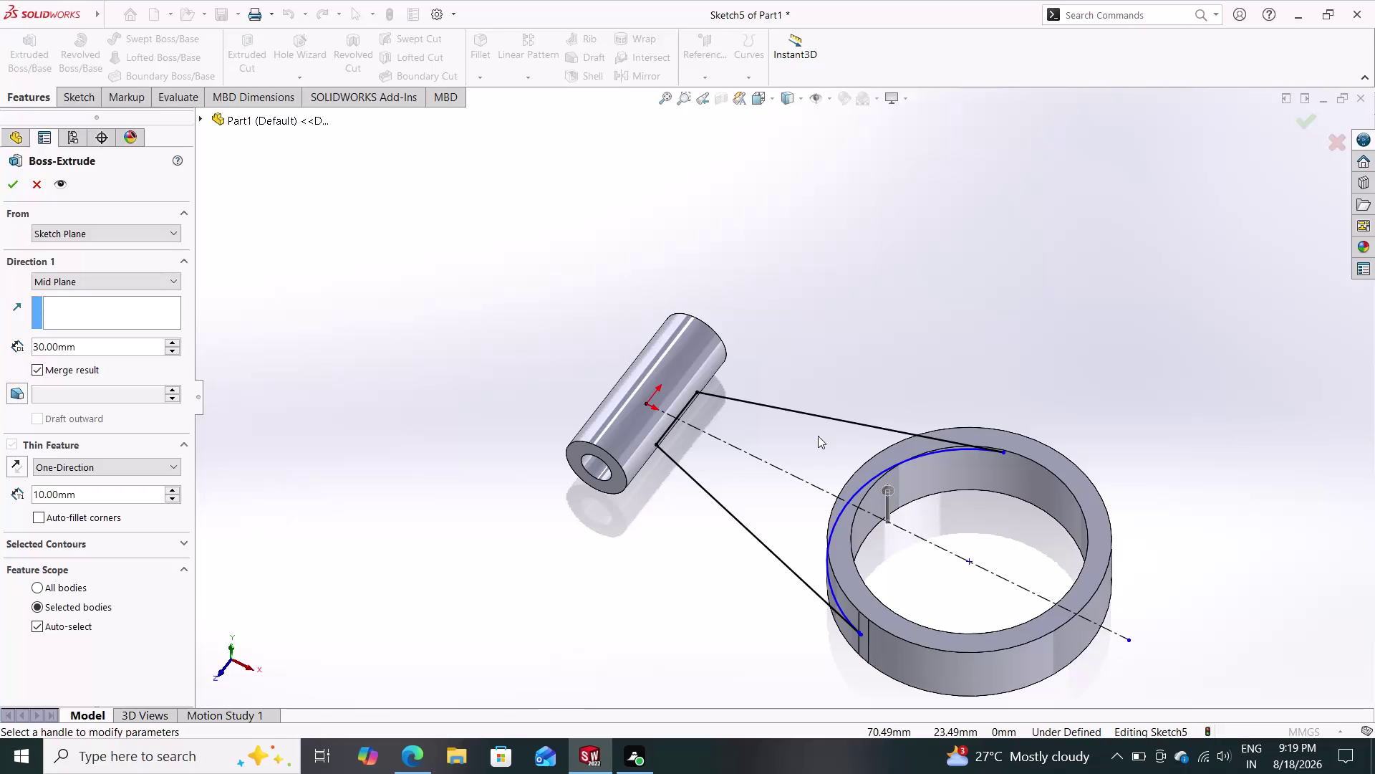
Try a 20 mm thin arm extrusion, hit the rebuild error, and cancel it.
click(708, 462)
drag(673, 464, 661, 464)
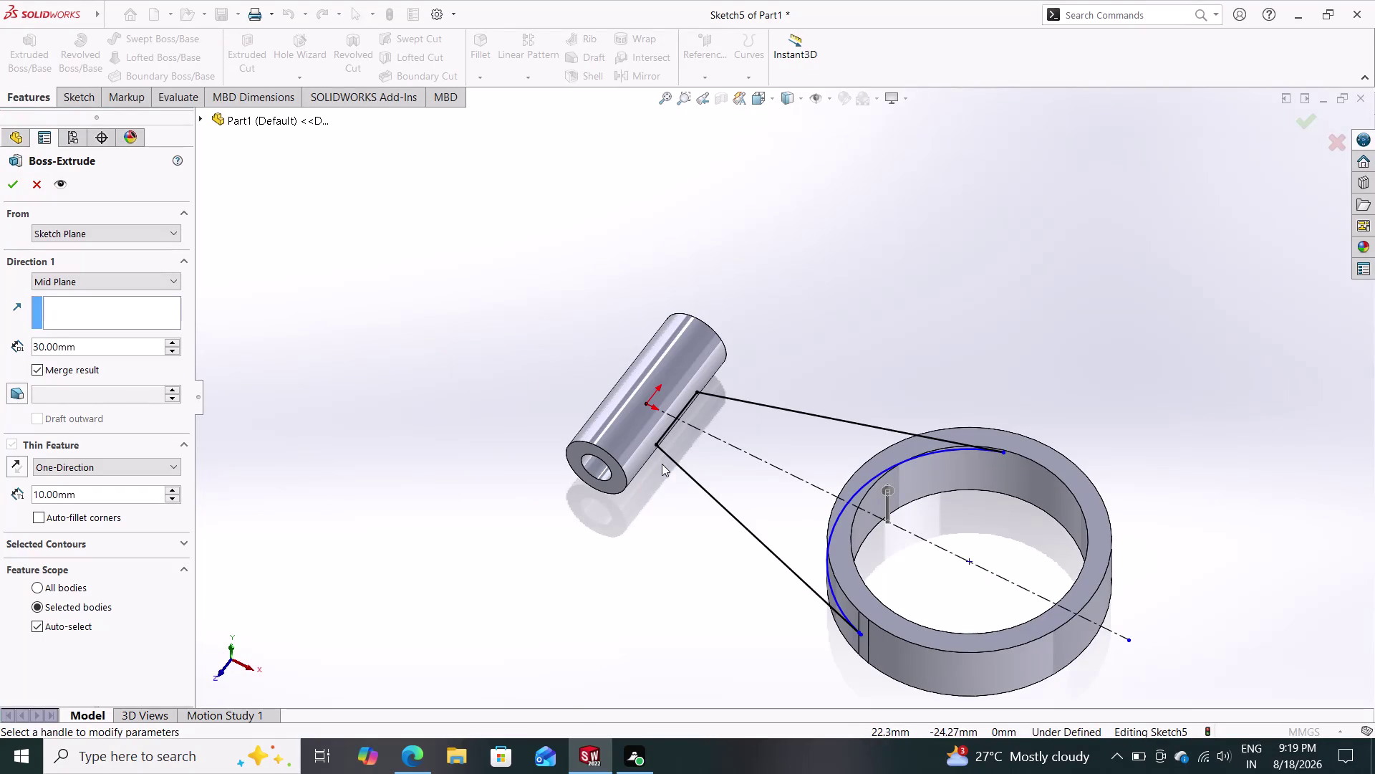
click(680, 458)
drag(93, 344, 24, 342)
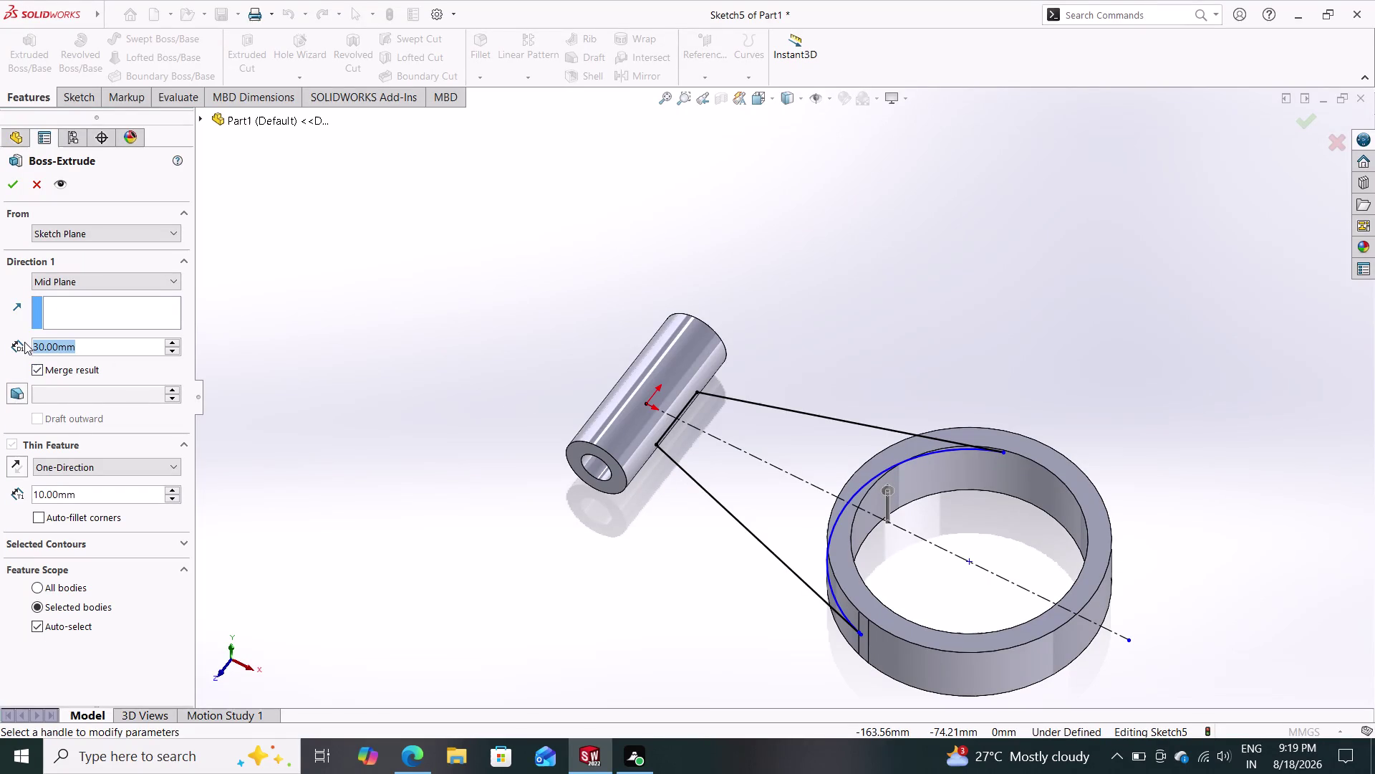
text(20)
key(Return)
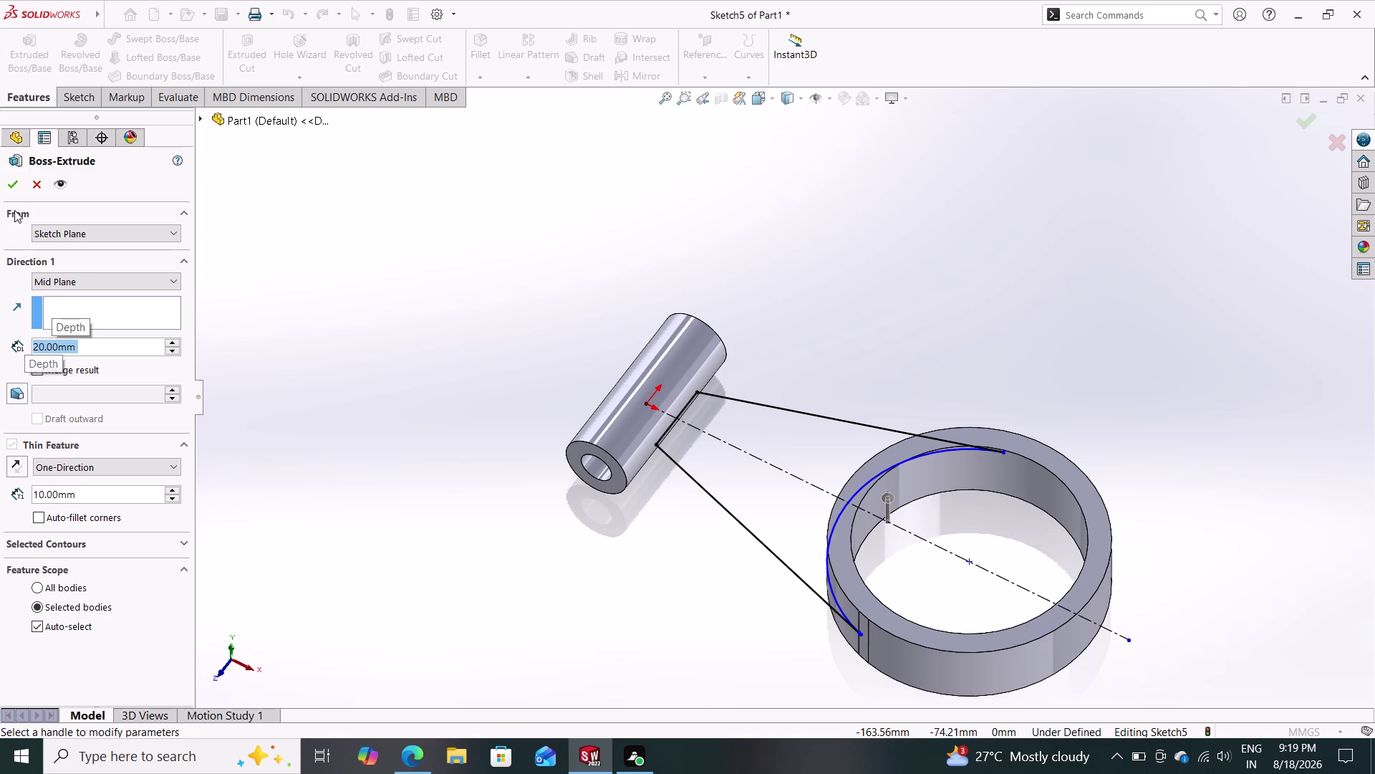
click(14, 184)
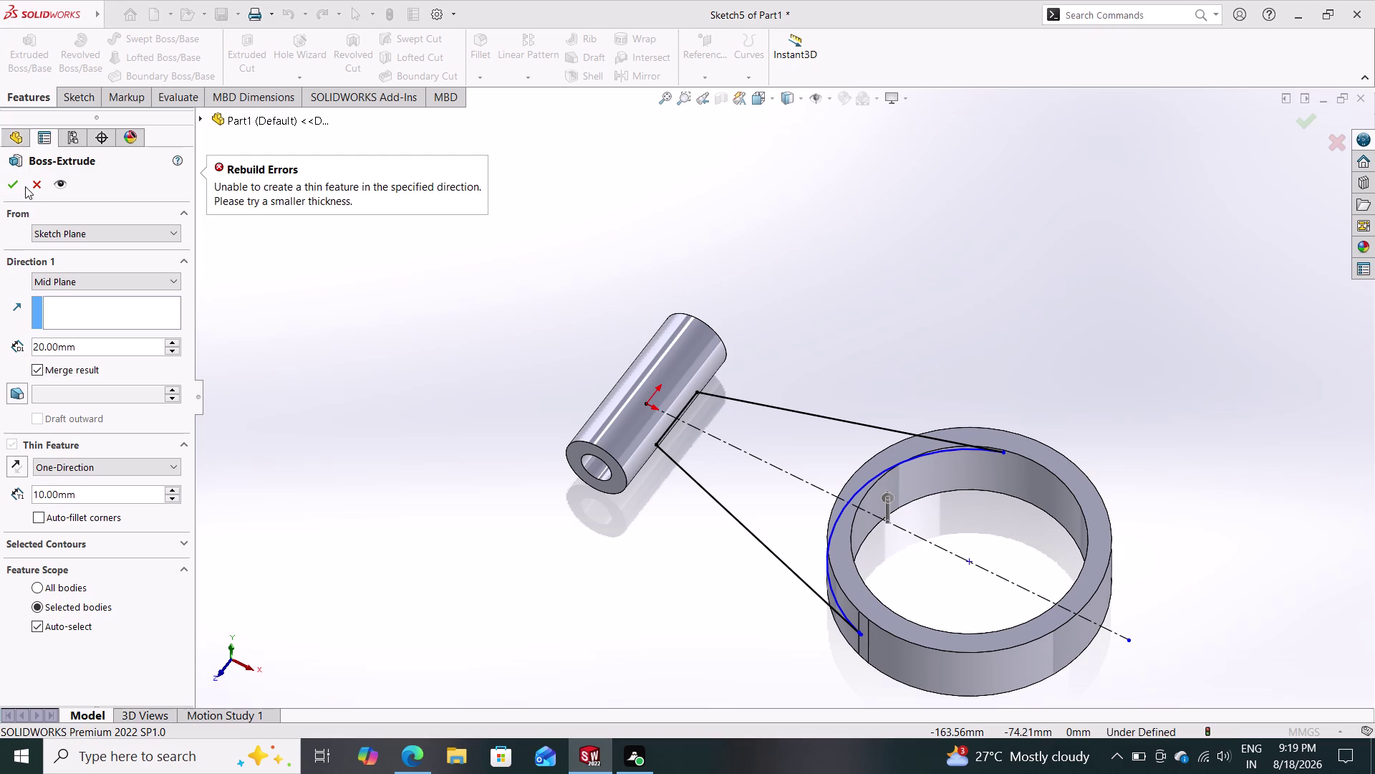
click(38, 182)
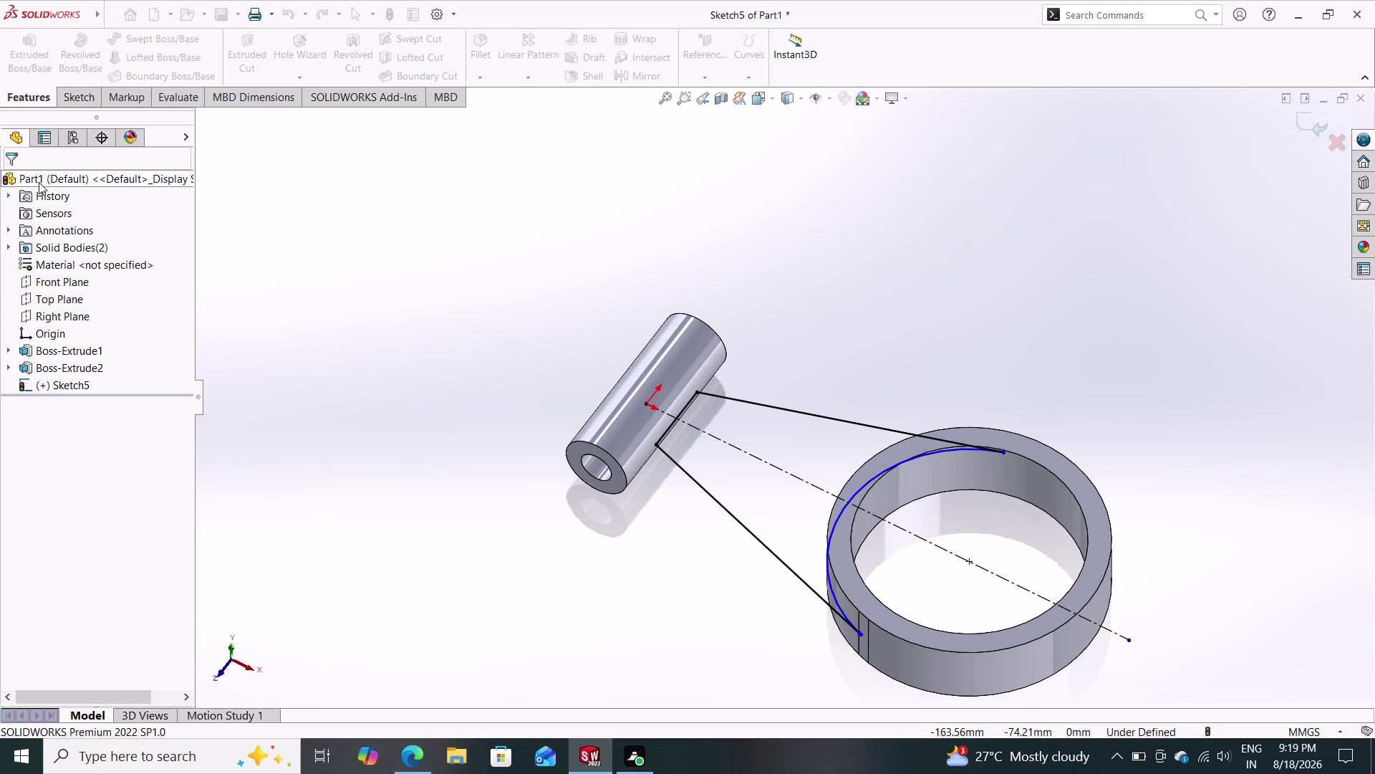
Orbit around the arm sketch and ring from several angles, then launch Extruded Boss/Base.
middle_drag(697, 596, 675, 538)
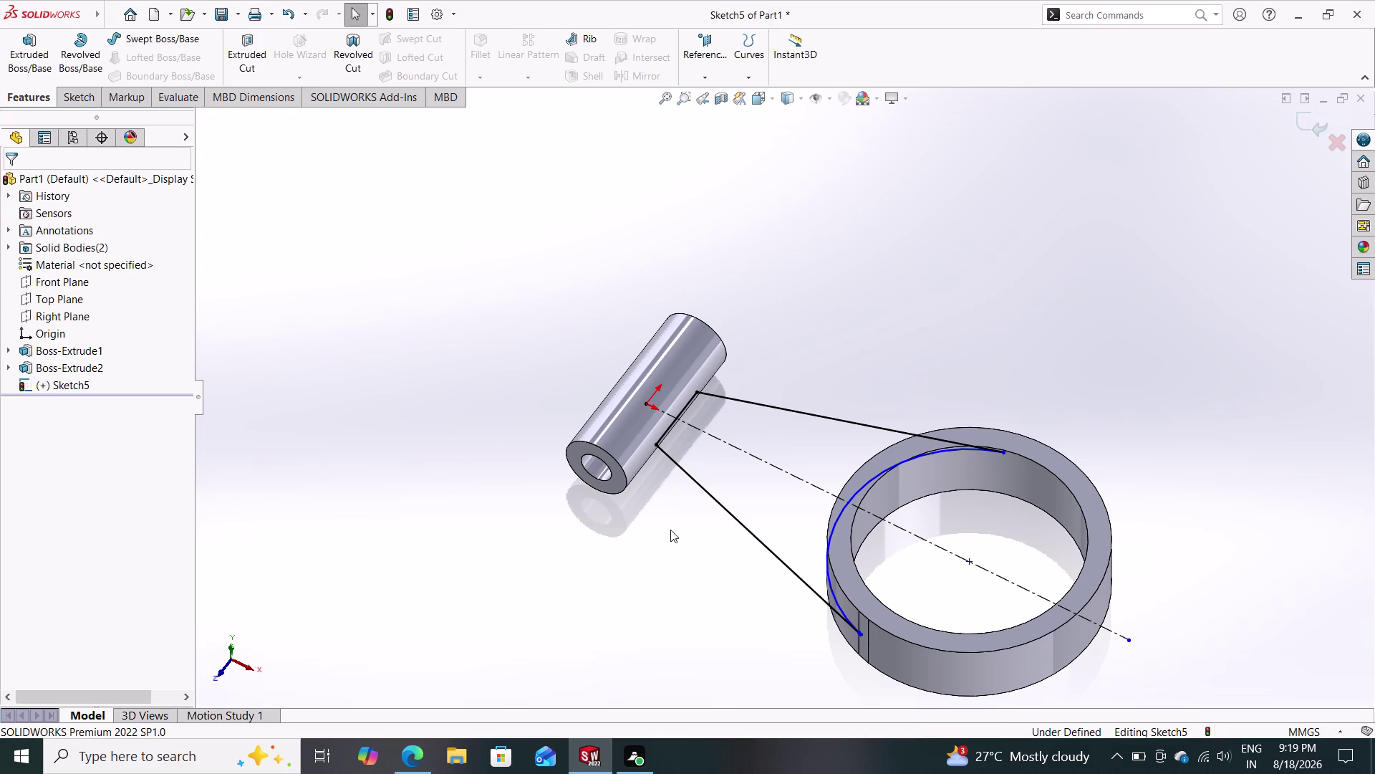
middle_drag(675, 538, 674, 515)
middle_drag(701, 535, 810, 507)
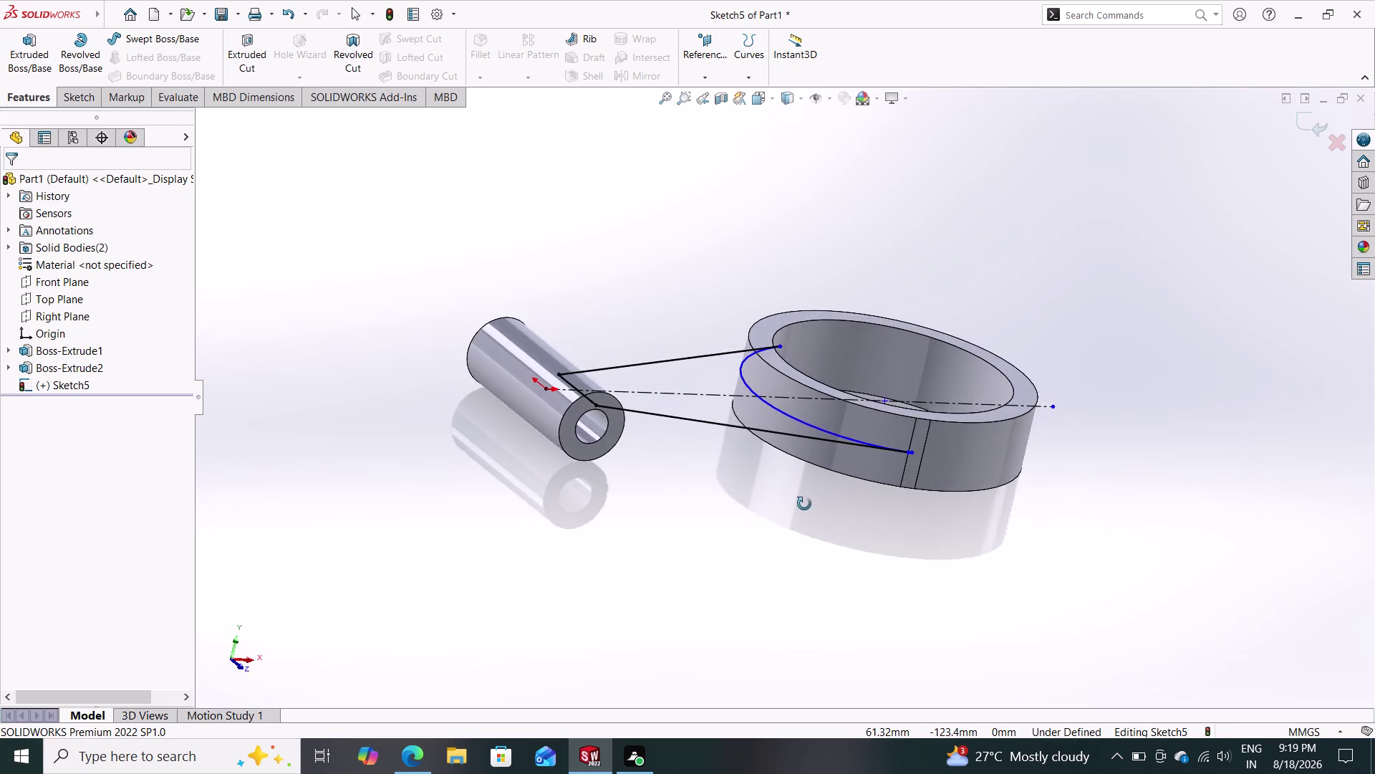
middle_drag(811, 507, 750, 522)
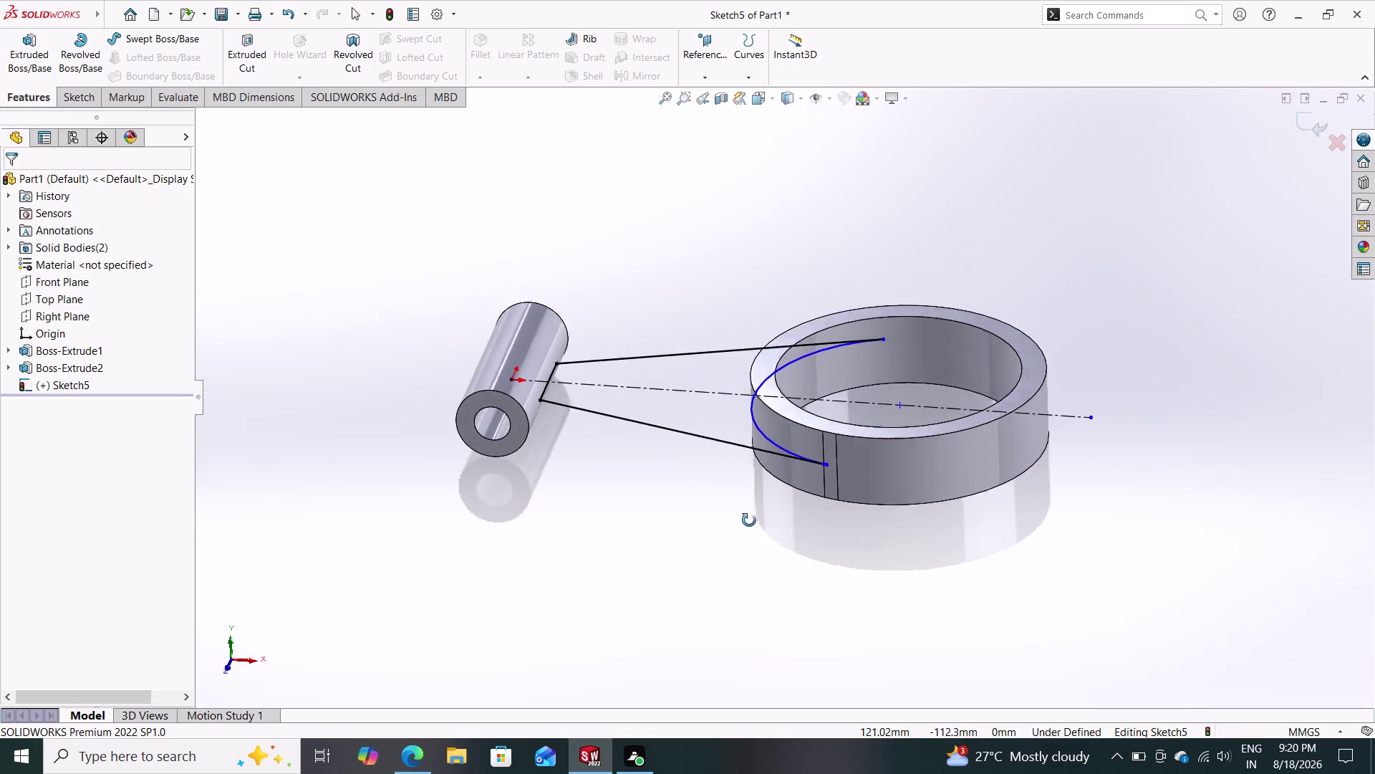
middle_drag(750, 523, 703, 497)
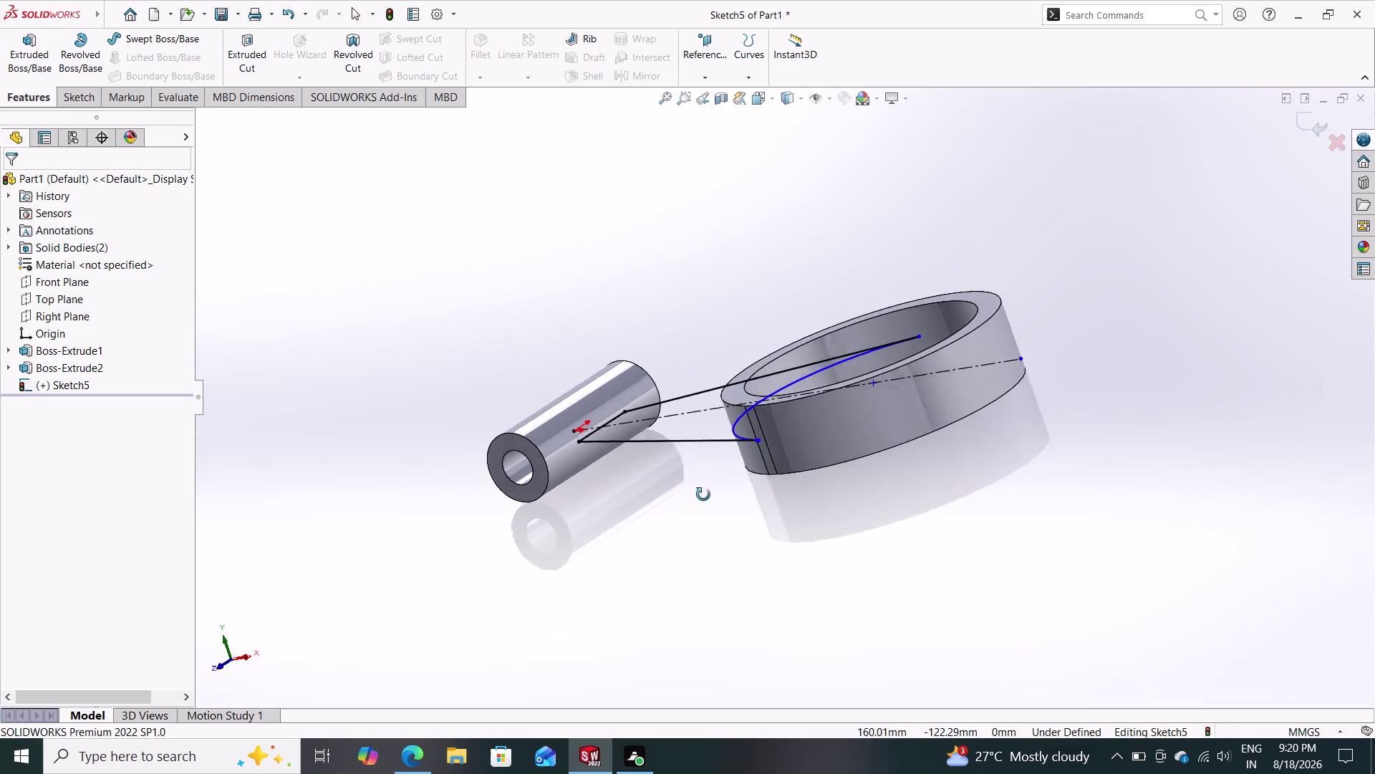
middle_drag(703, 497, 779, 530)
middle_drag(753, 517, 768, 487)
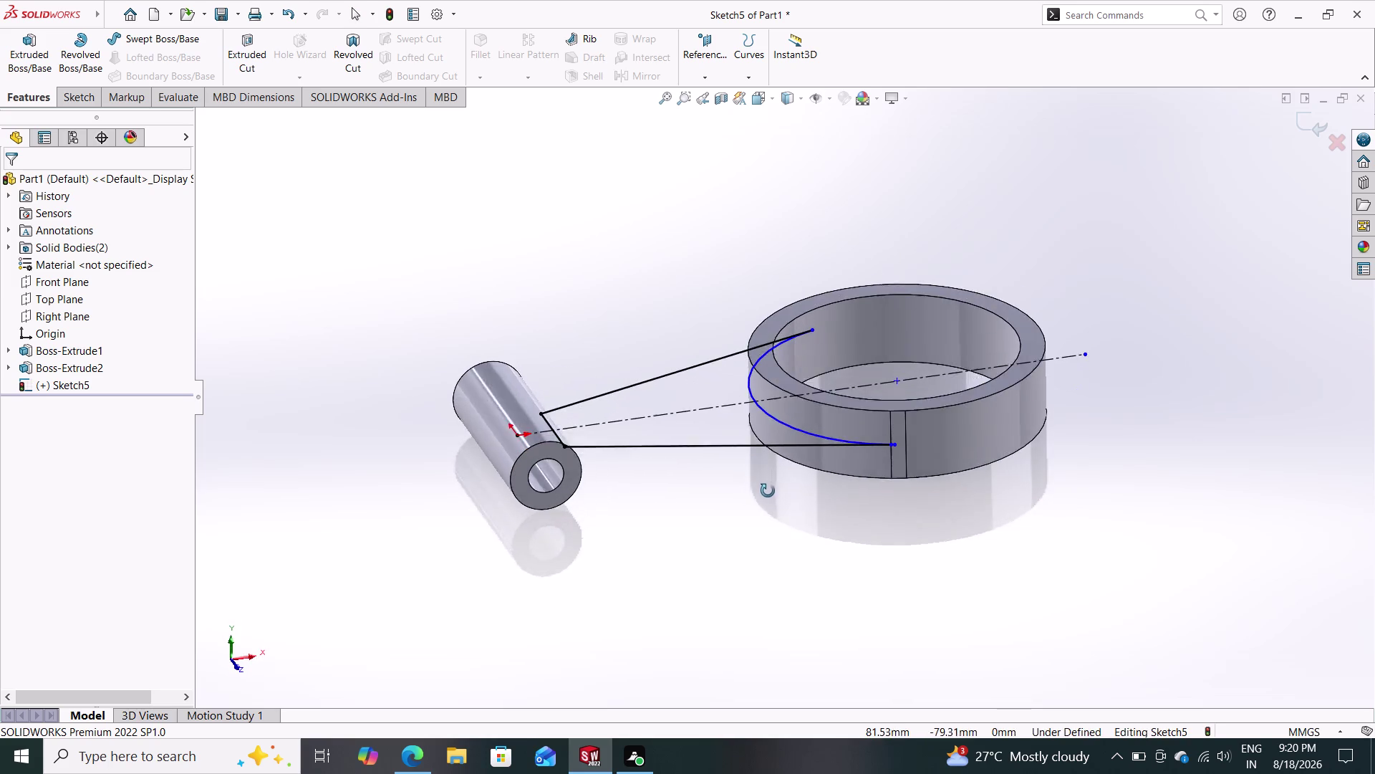
middle_drag(768, 487, 766, 514)
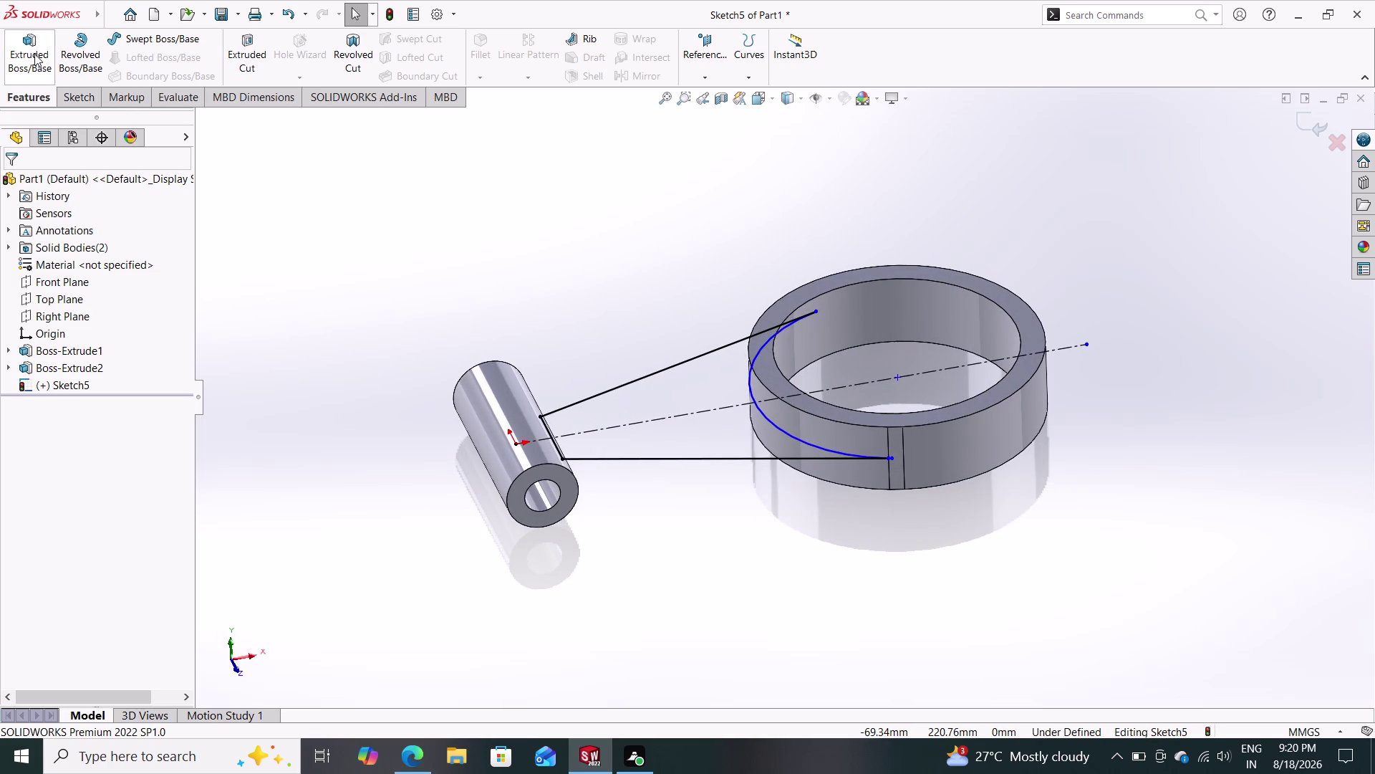
click(25, 50)
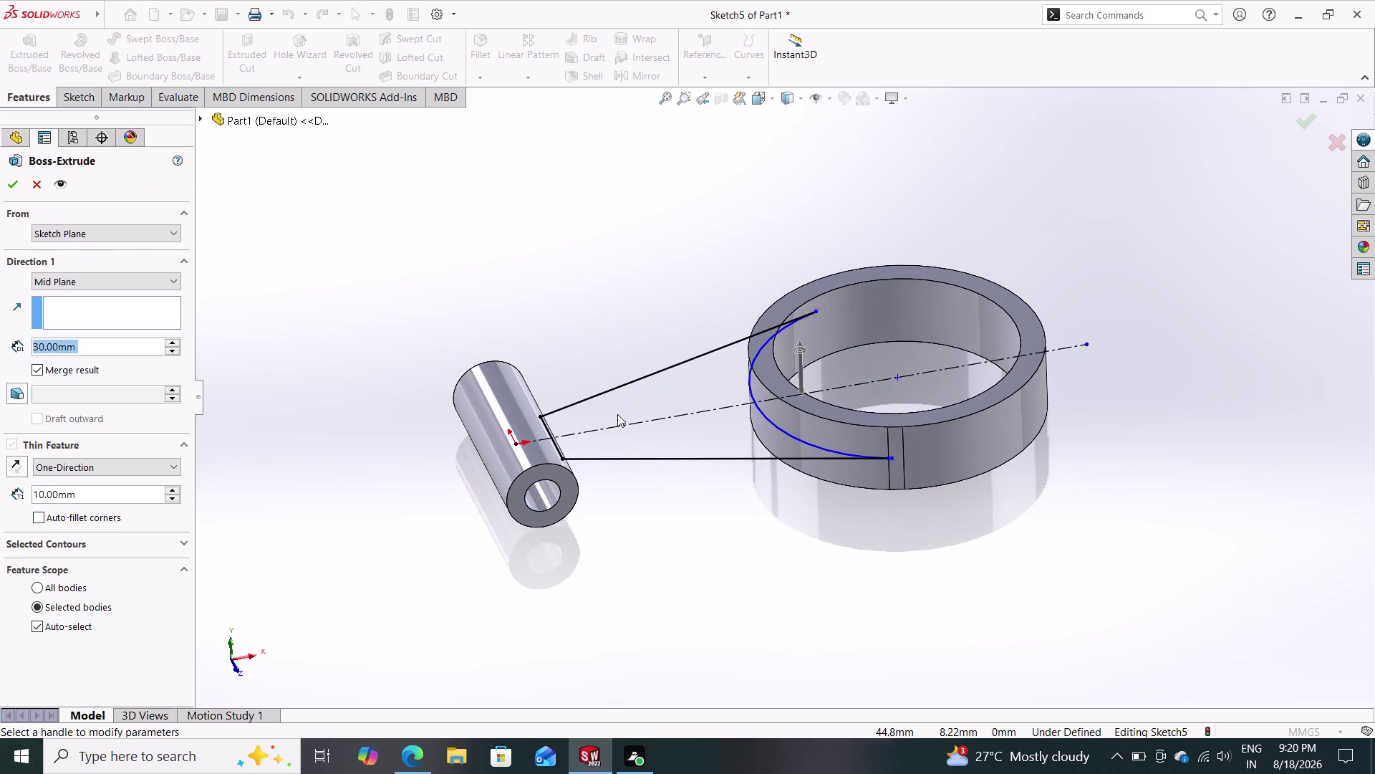
Drag the arm extrusion preview to trial depths, including 22 mm and downward.
click(625, 399)
click(614, 382)
click(620, 394)
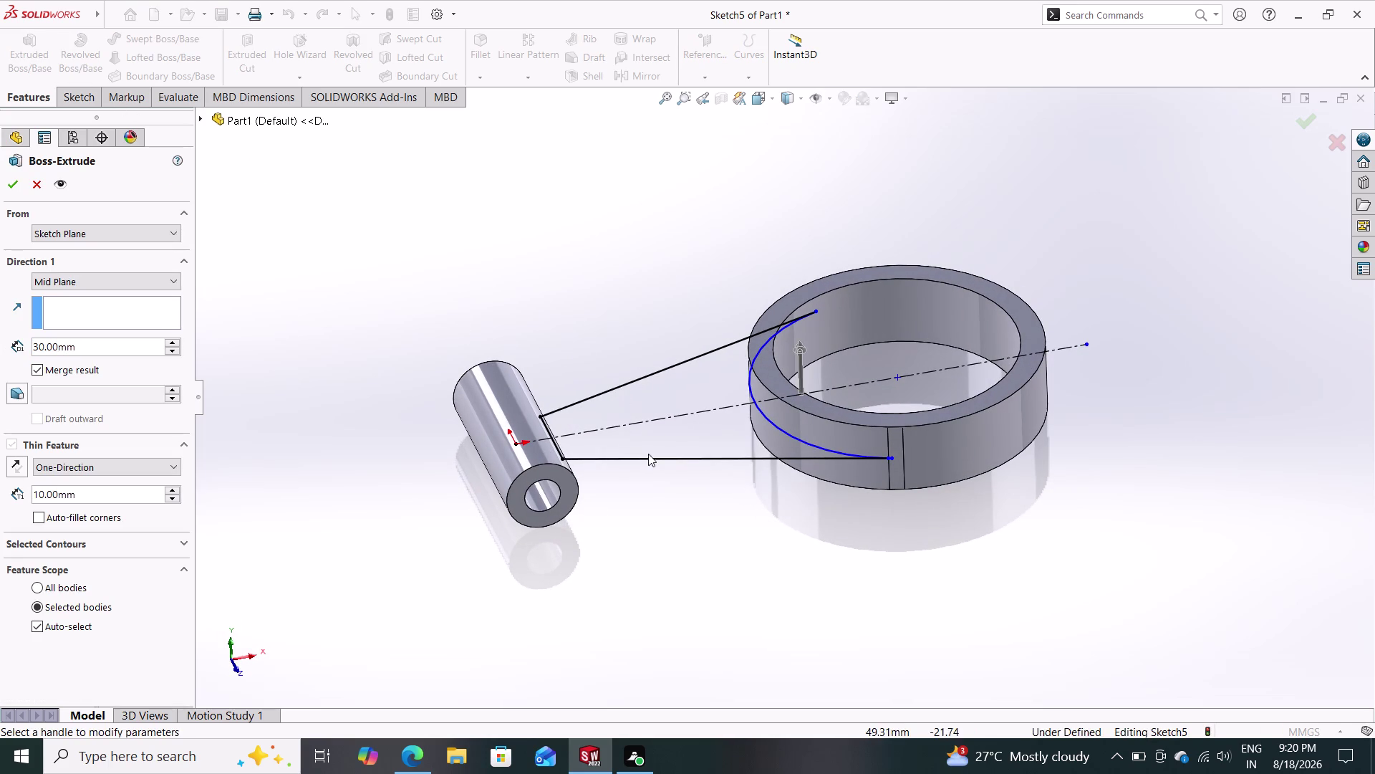
click(674, 460)
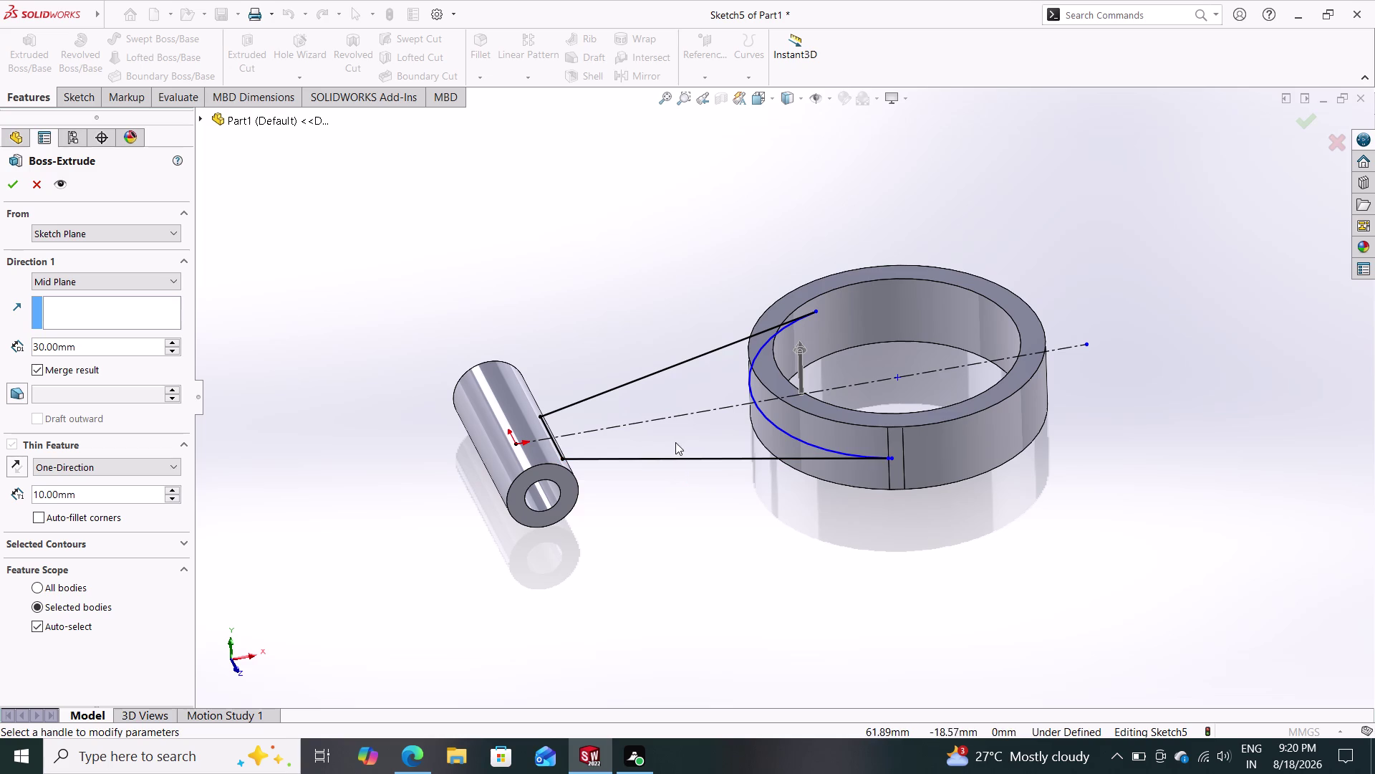
triple_click(675, 408)
drag(799, 347, 800, 472)
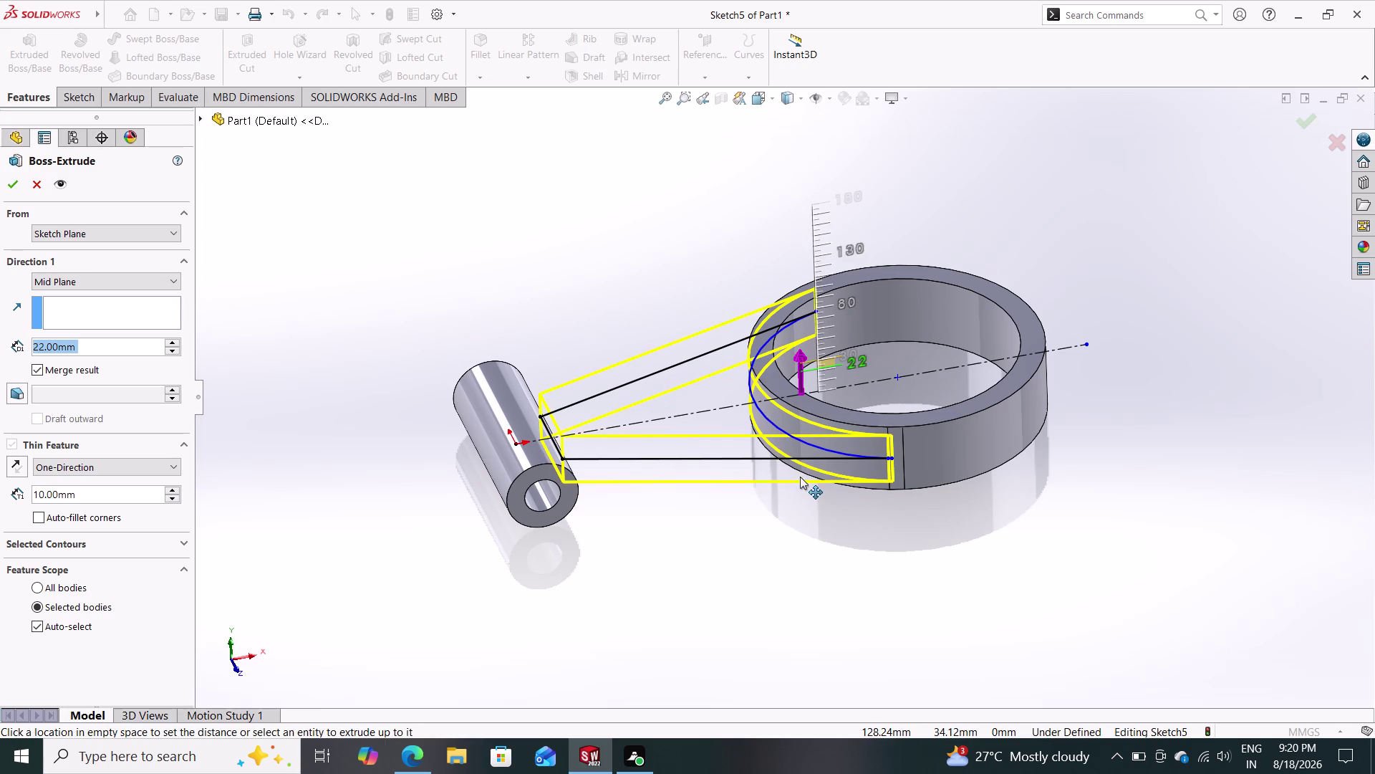
drag(800, 473, 787, 585)
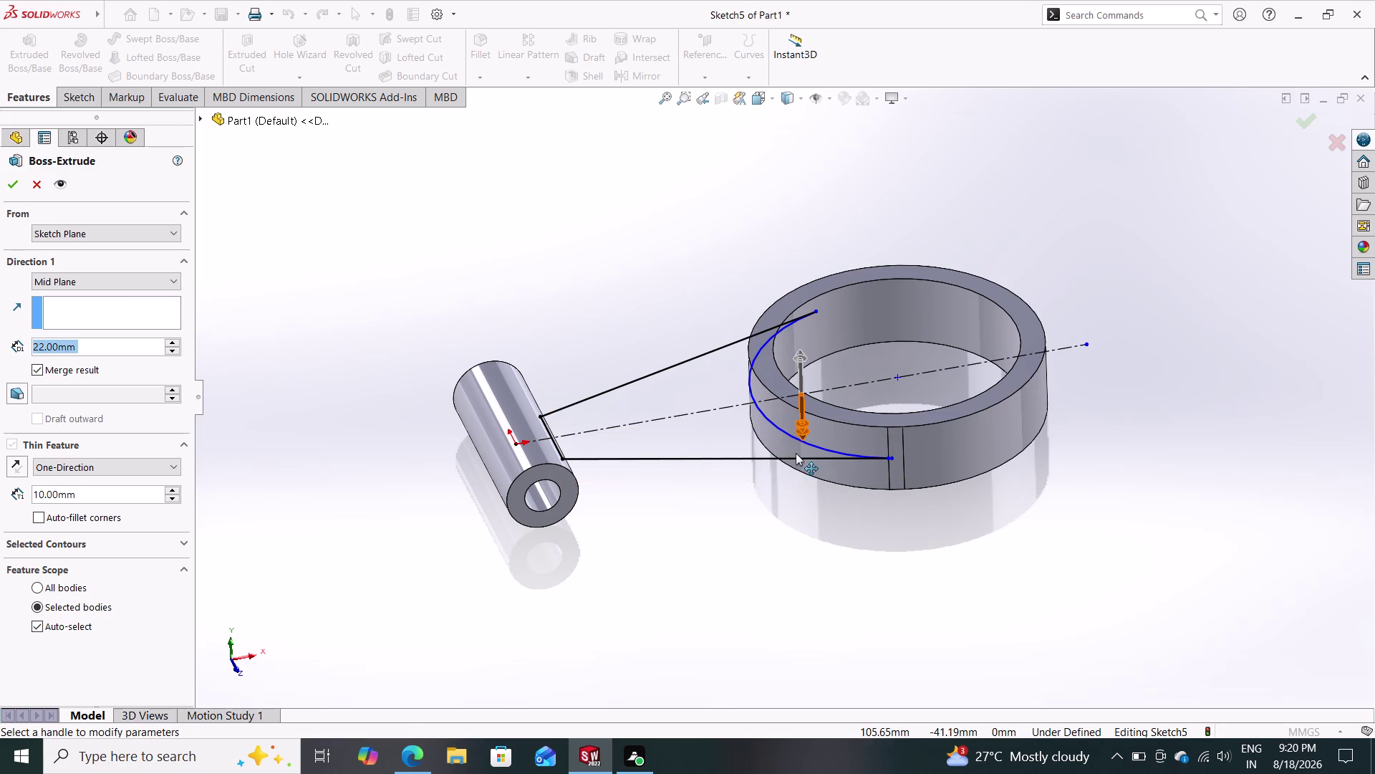
drag(804, 431, 816, 186)
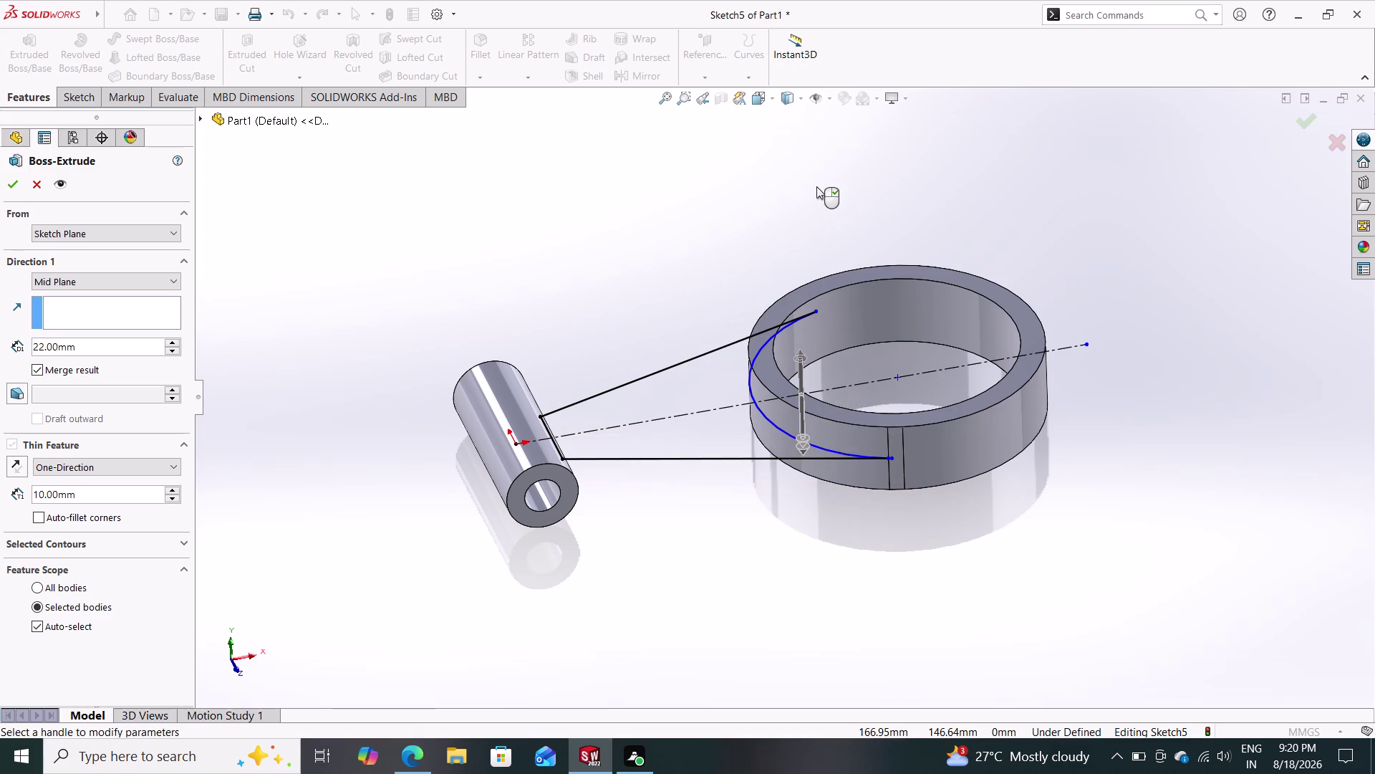
drag(803, 439, 823, 331)
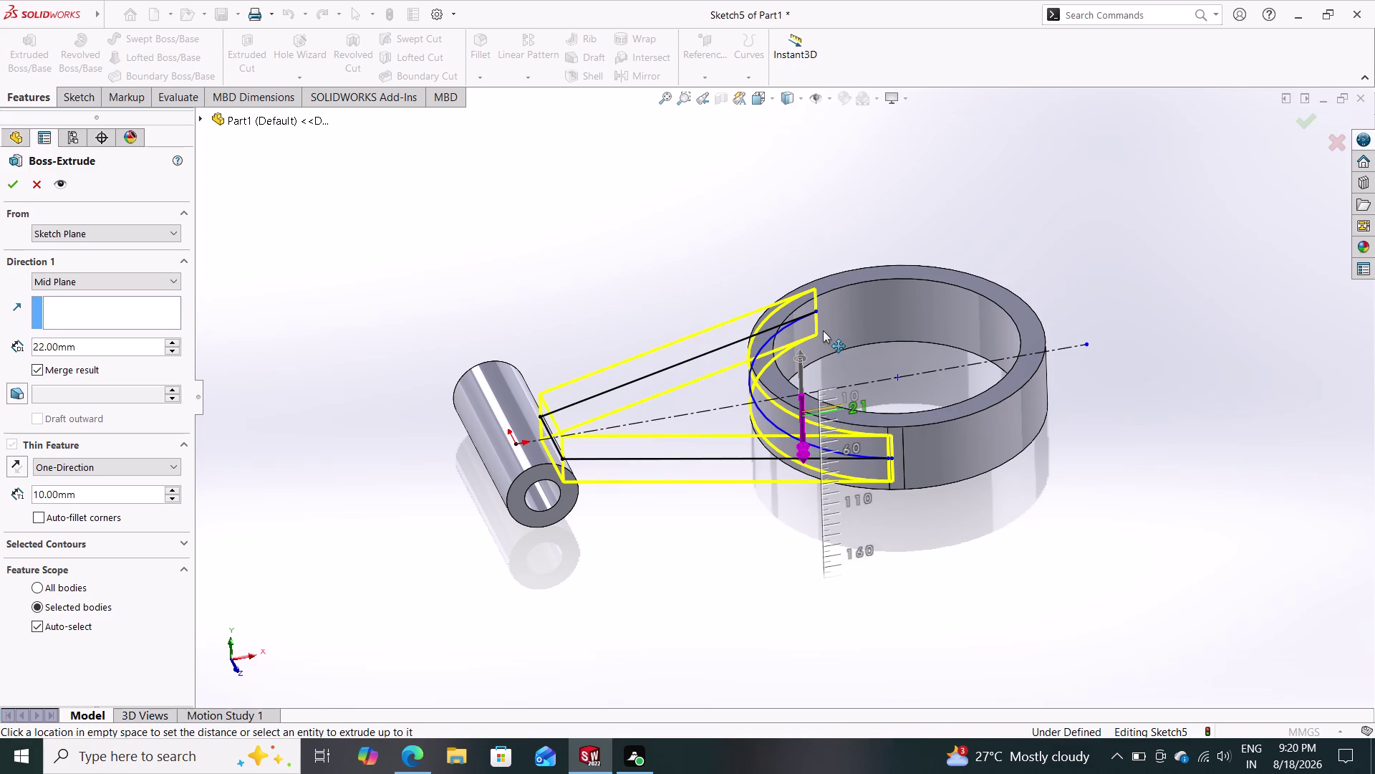
drag(823, 331, 823, 330)
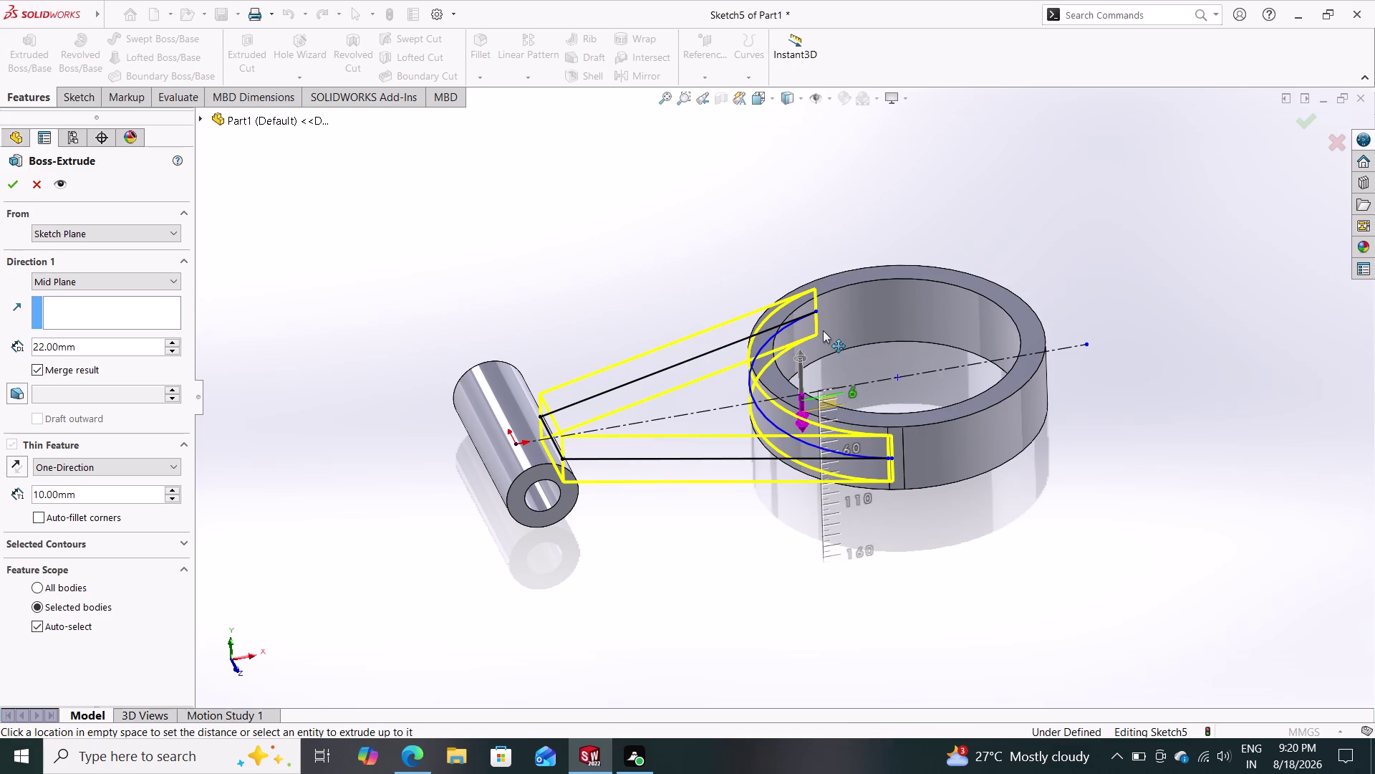
drag(823, 330, 822, 302)
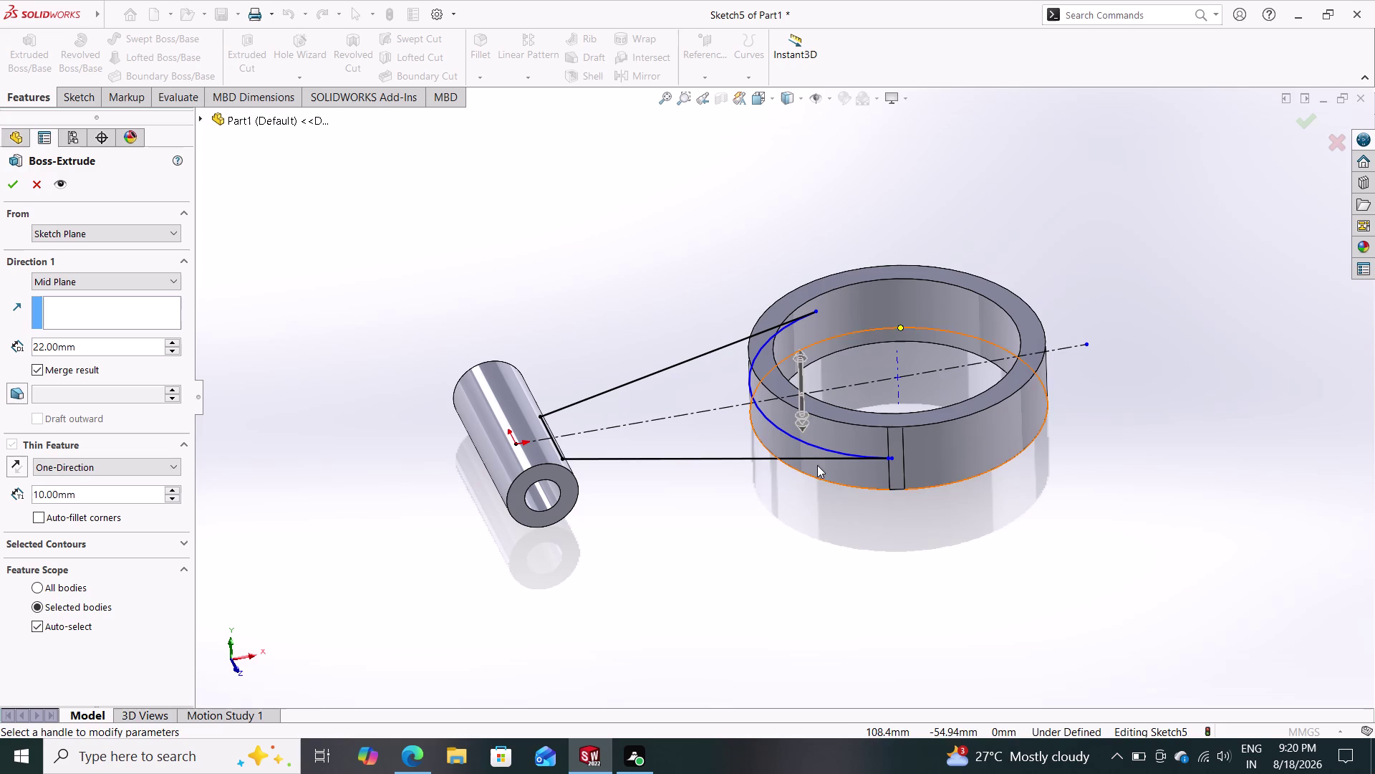
Cancel the Boss-Extrude and exit Sketch5 without extruding the arm.
key(Escape)
key(ctrl+z)
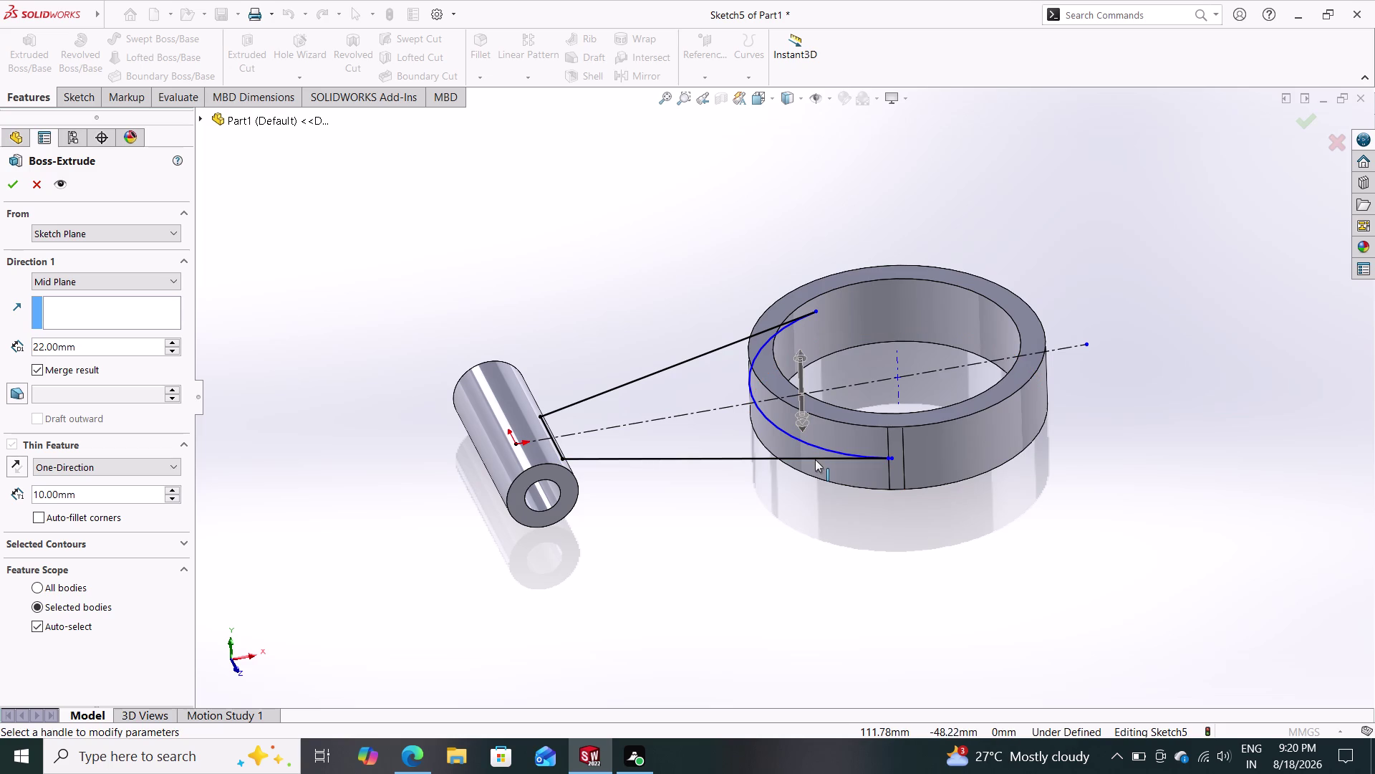
click(35, 177)
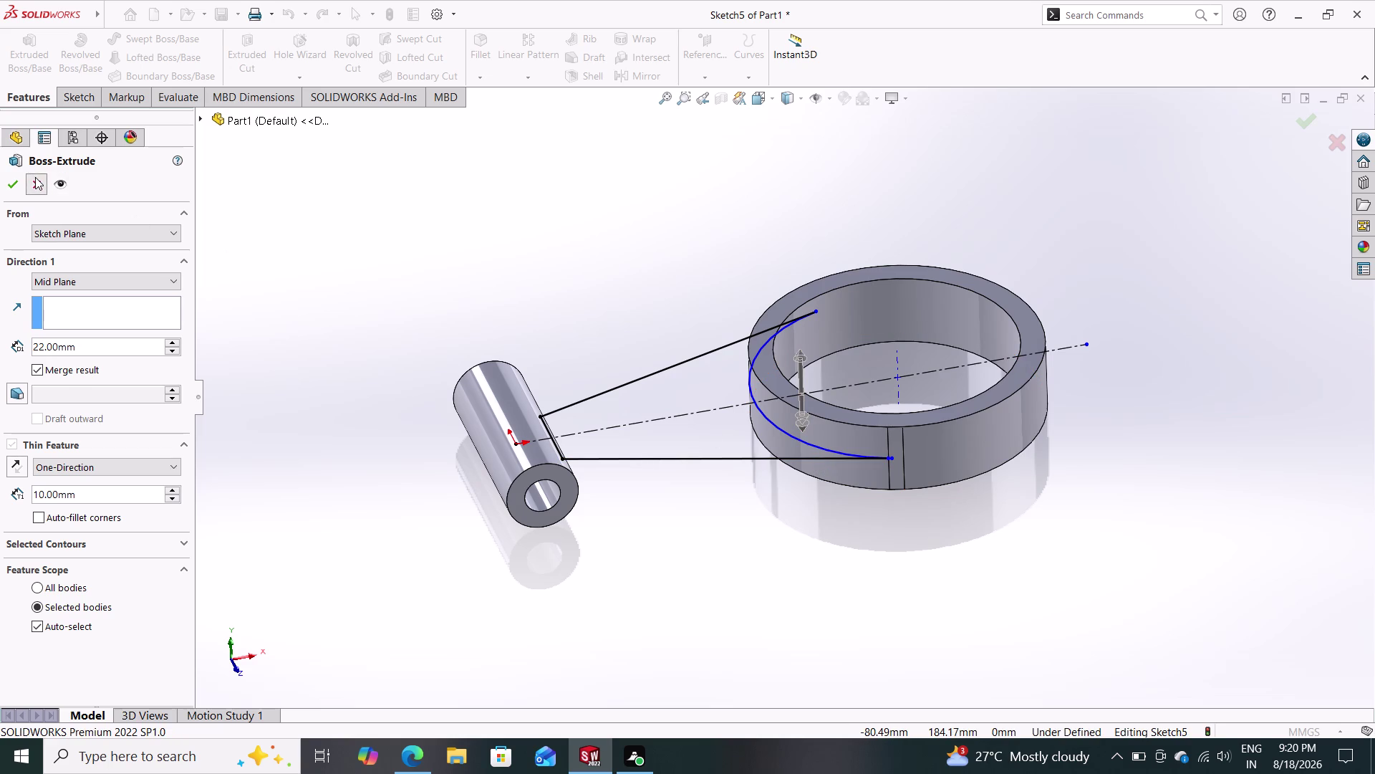
click(80, 293)
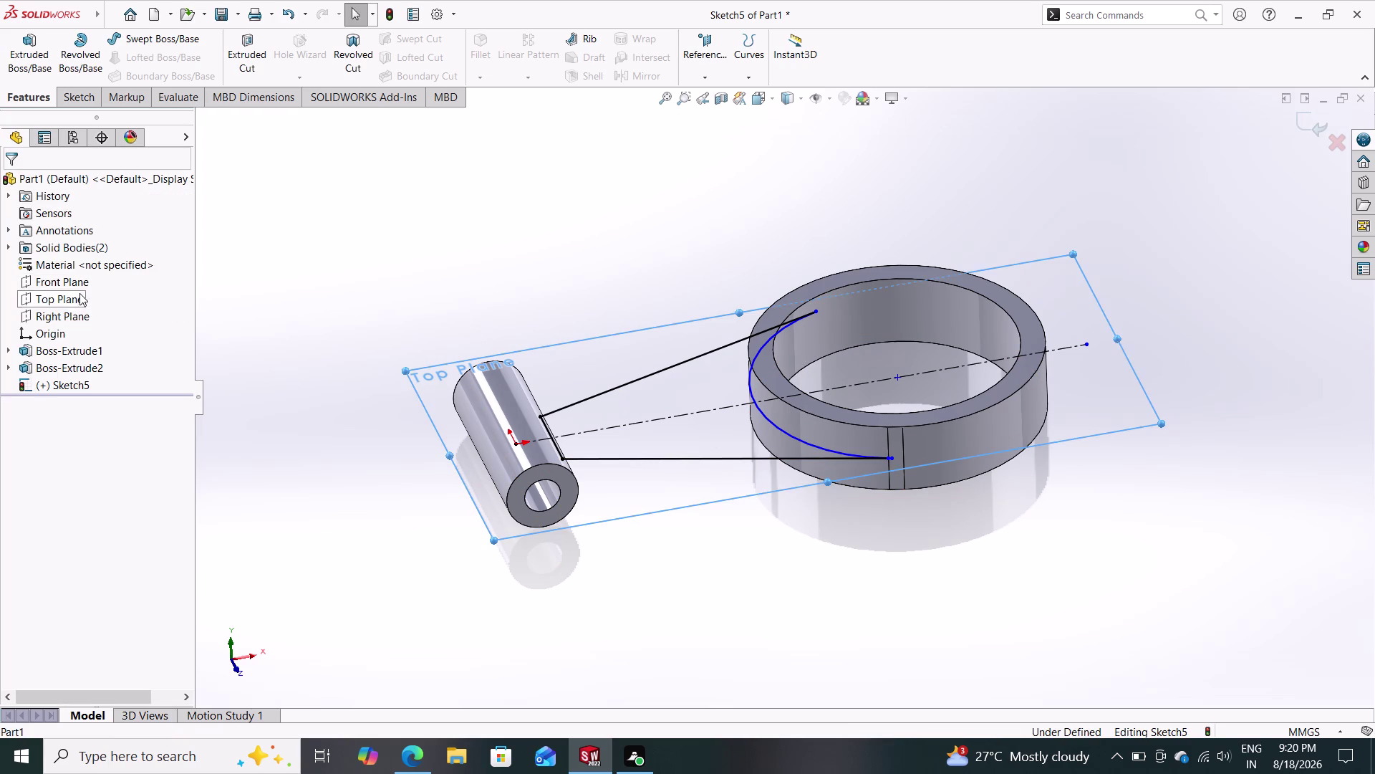
click(91, 275)
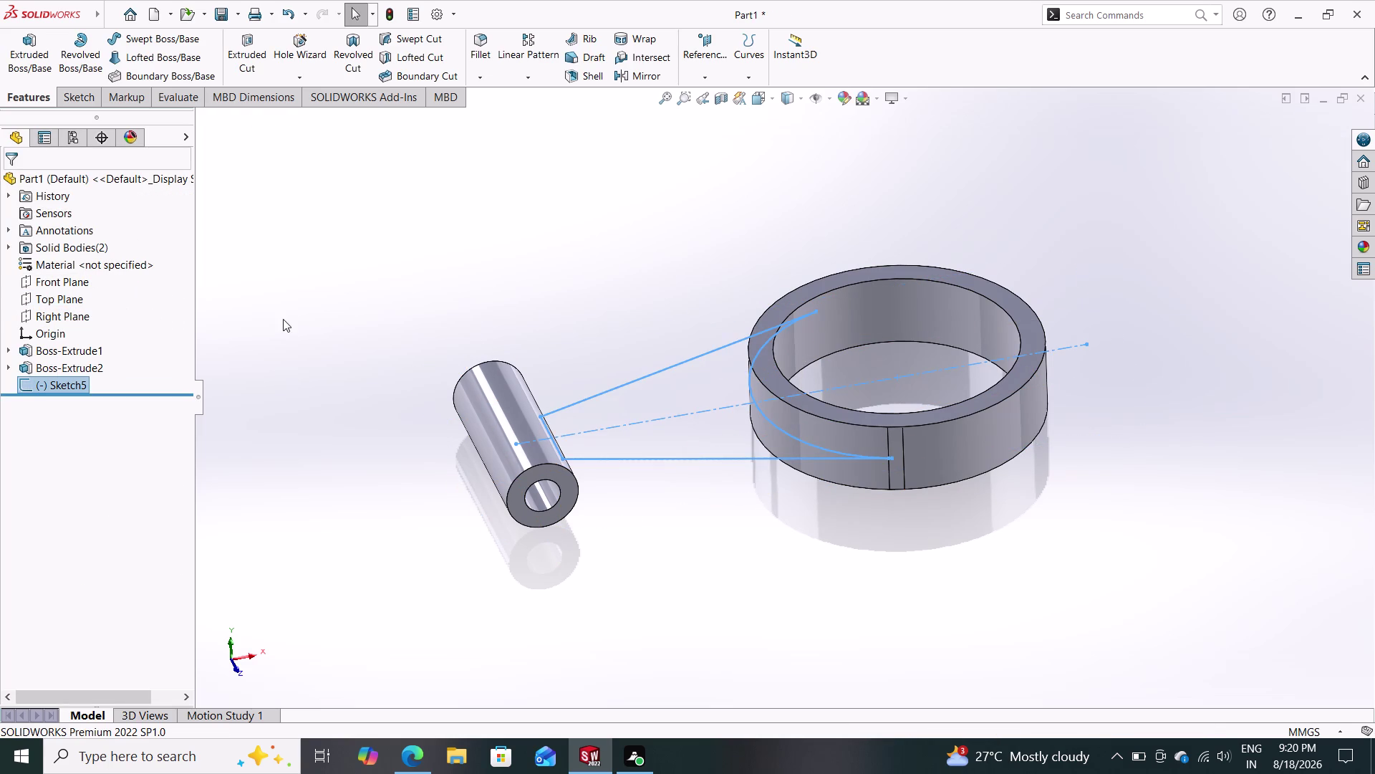
Clear the selection, then rotate and zoom the view around the tube and ring.
key(Escape)
key(Escape)
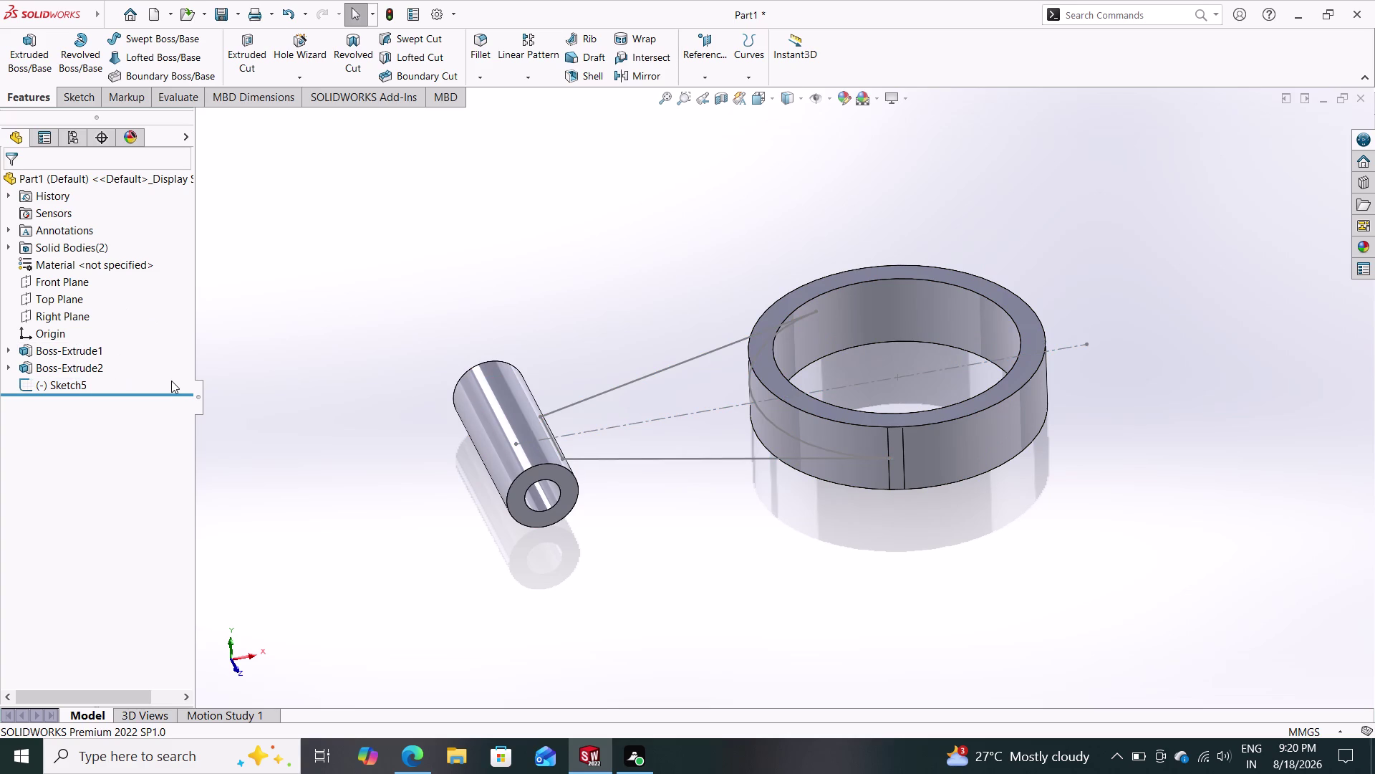
drag(860, 571, 860, 571)
drag(860, 571, 820, 489)
middle_drag(824, 566, 801, 470)
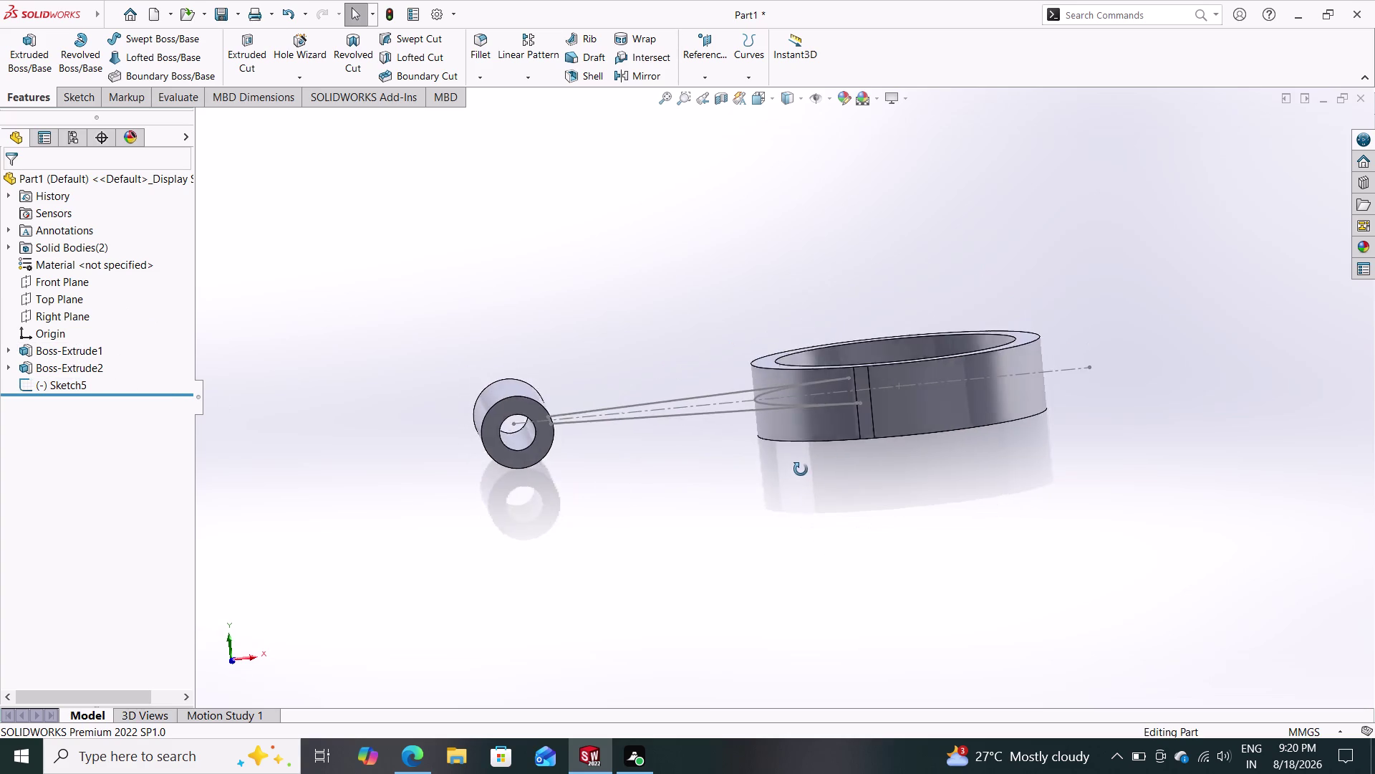
middle_drag(801, 469, 818, 495)
scroll(down, 3)
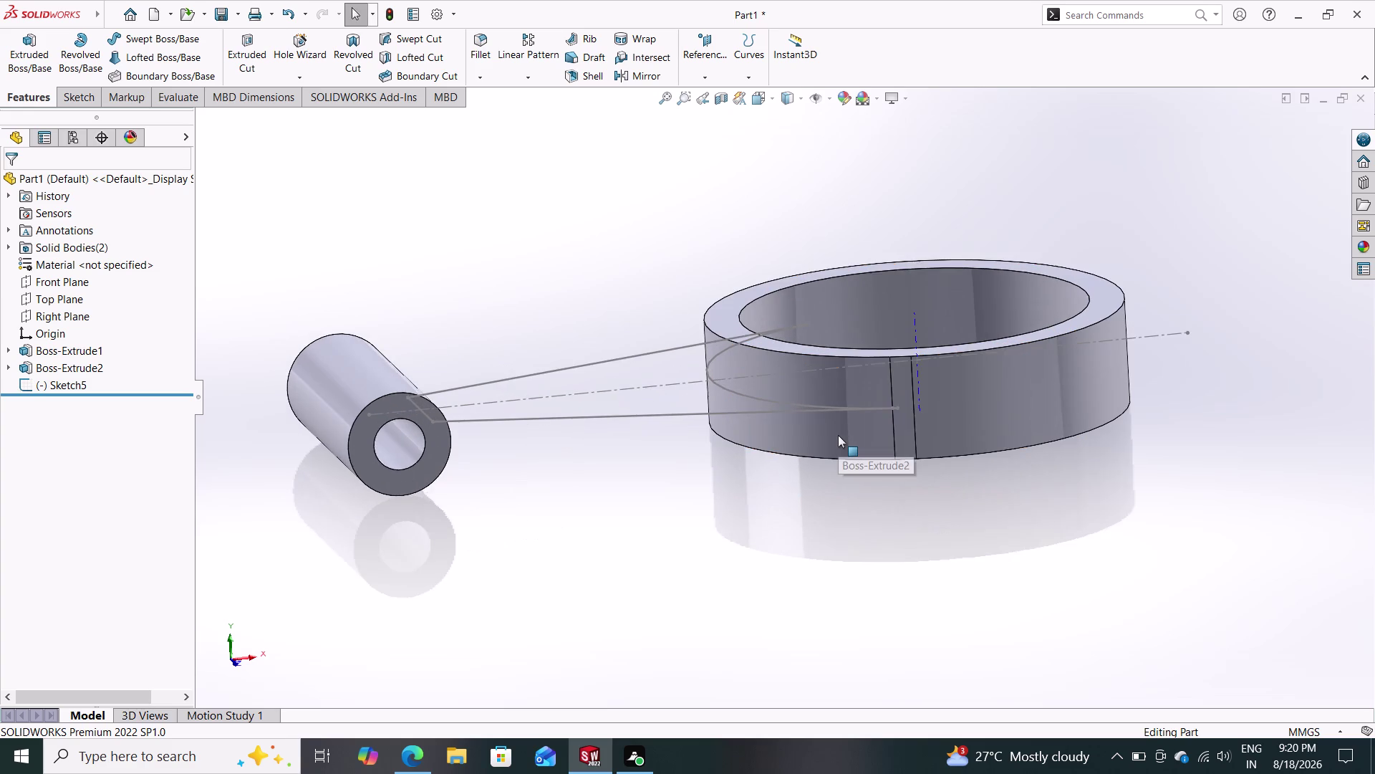
scroll(down, 3)
scroll(down, 3)
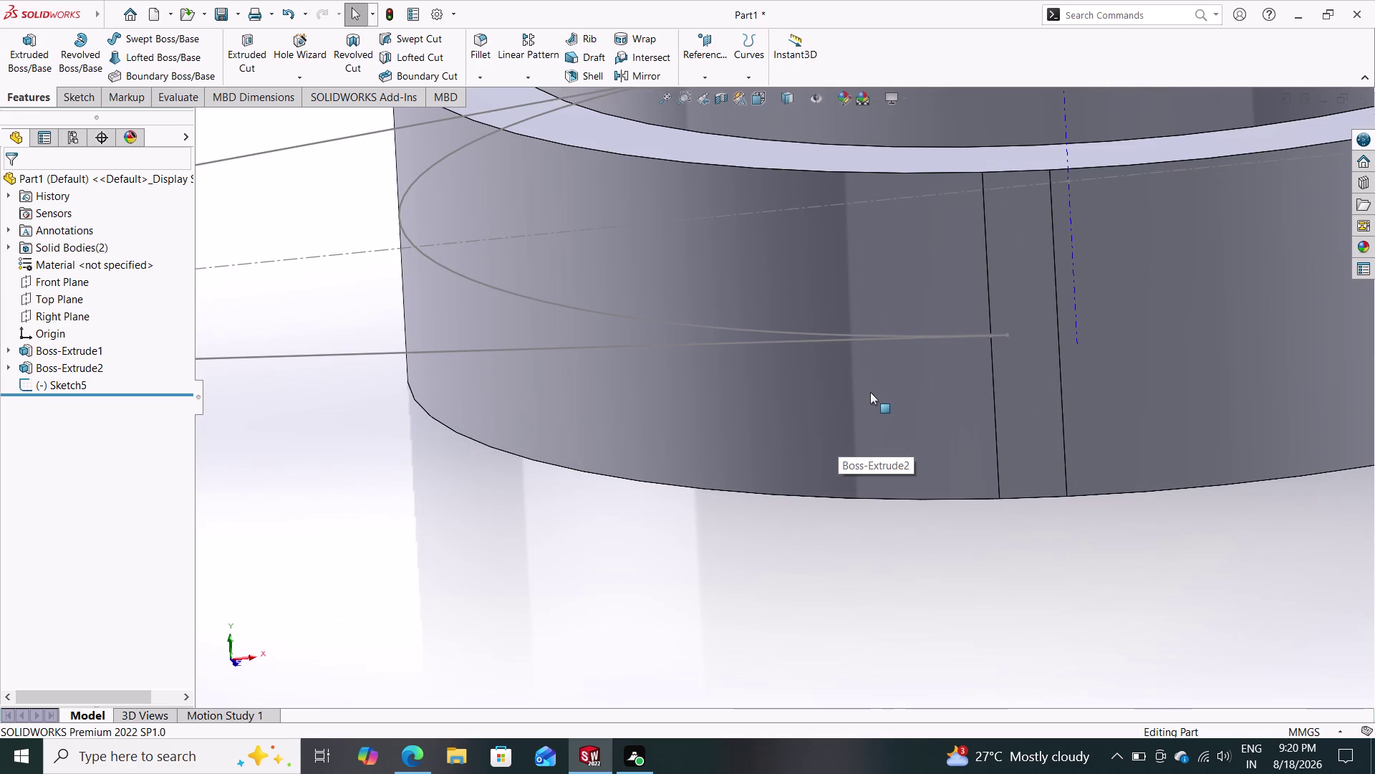
scroll(down, 3)
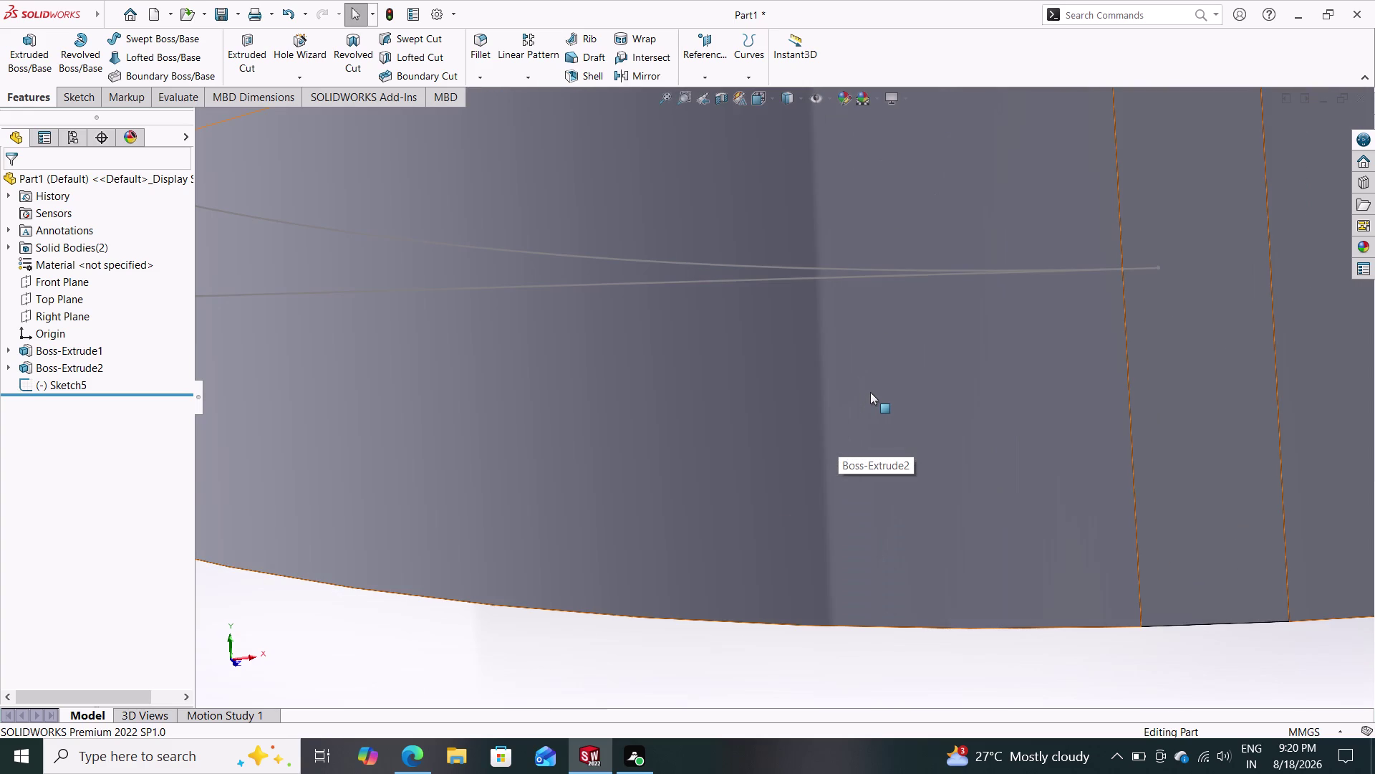
scroll(up, 3)
drag(824, 349, 709, 339)
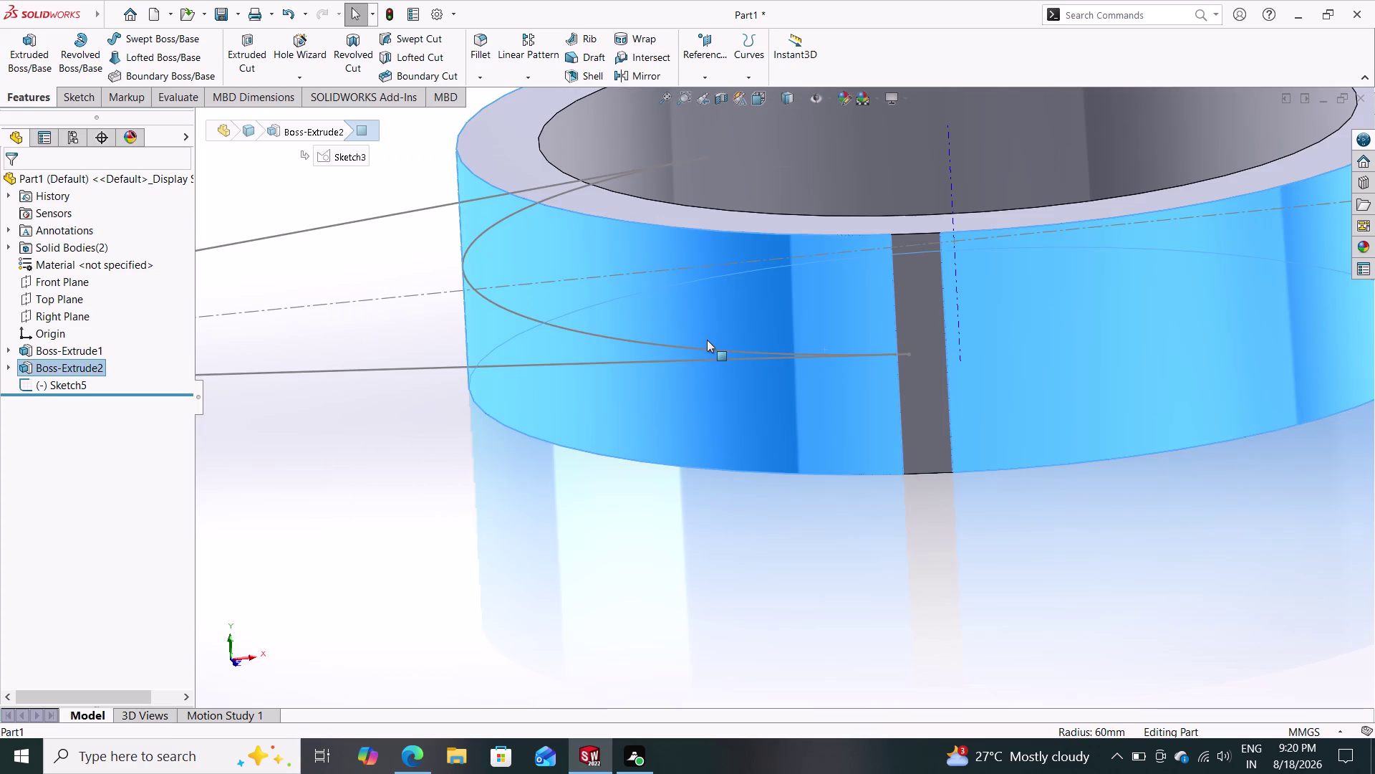
Select an arm sketch line and open Sketch5 for editing.
middle_drag(676, 396, 670, 481)
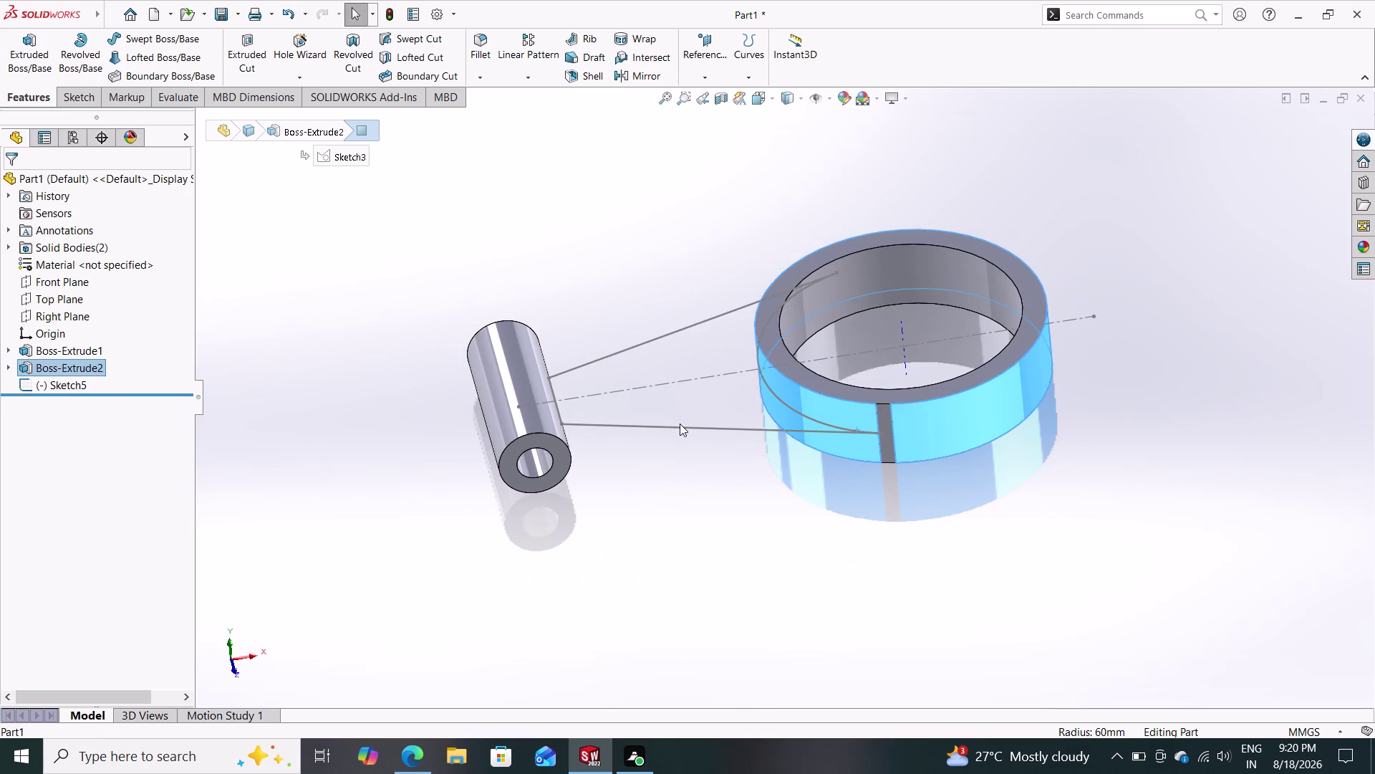
click(679, 423)
click(677, 429)
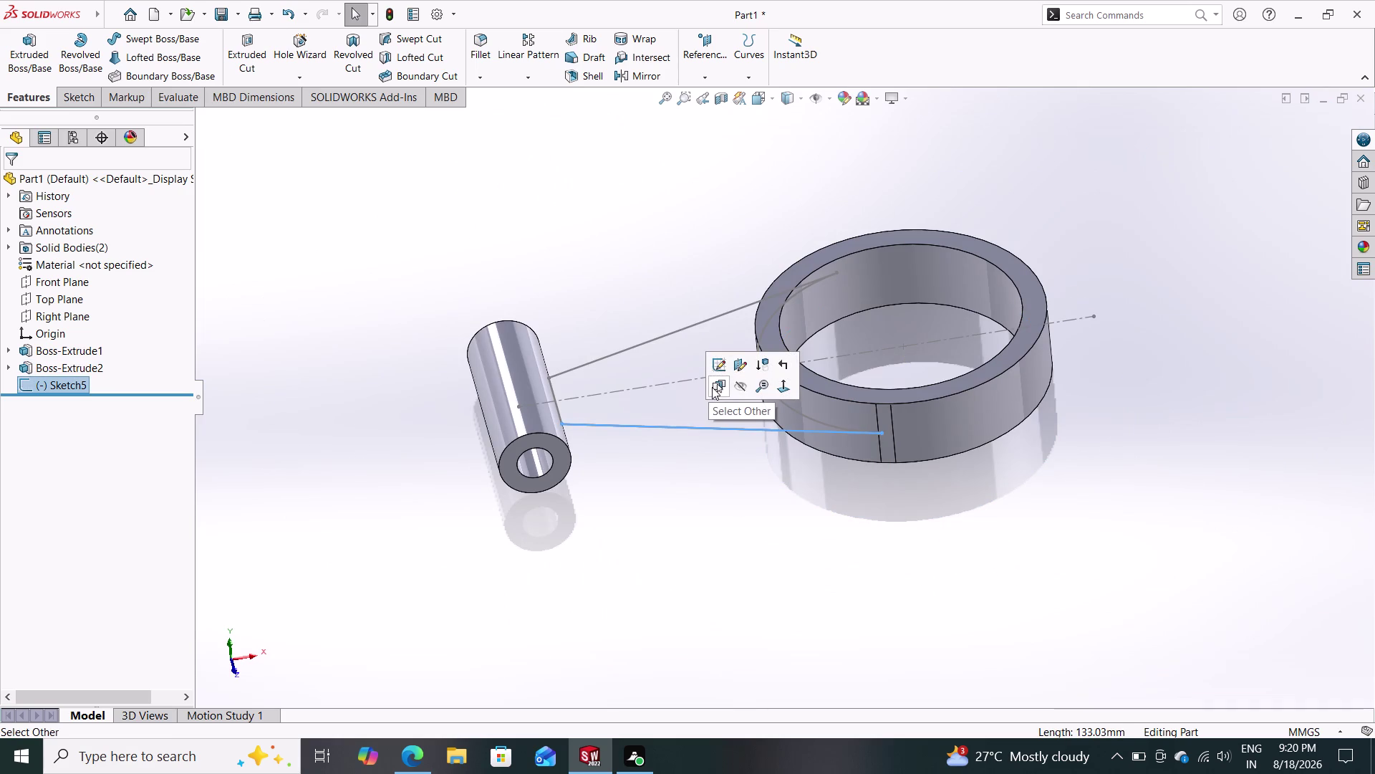
click(722, 363)
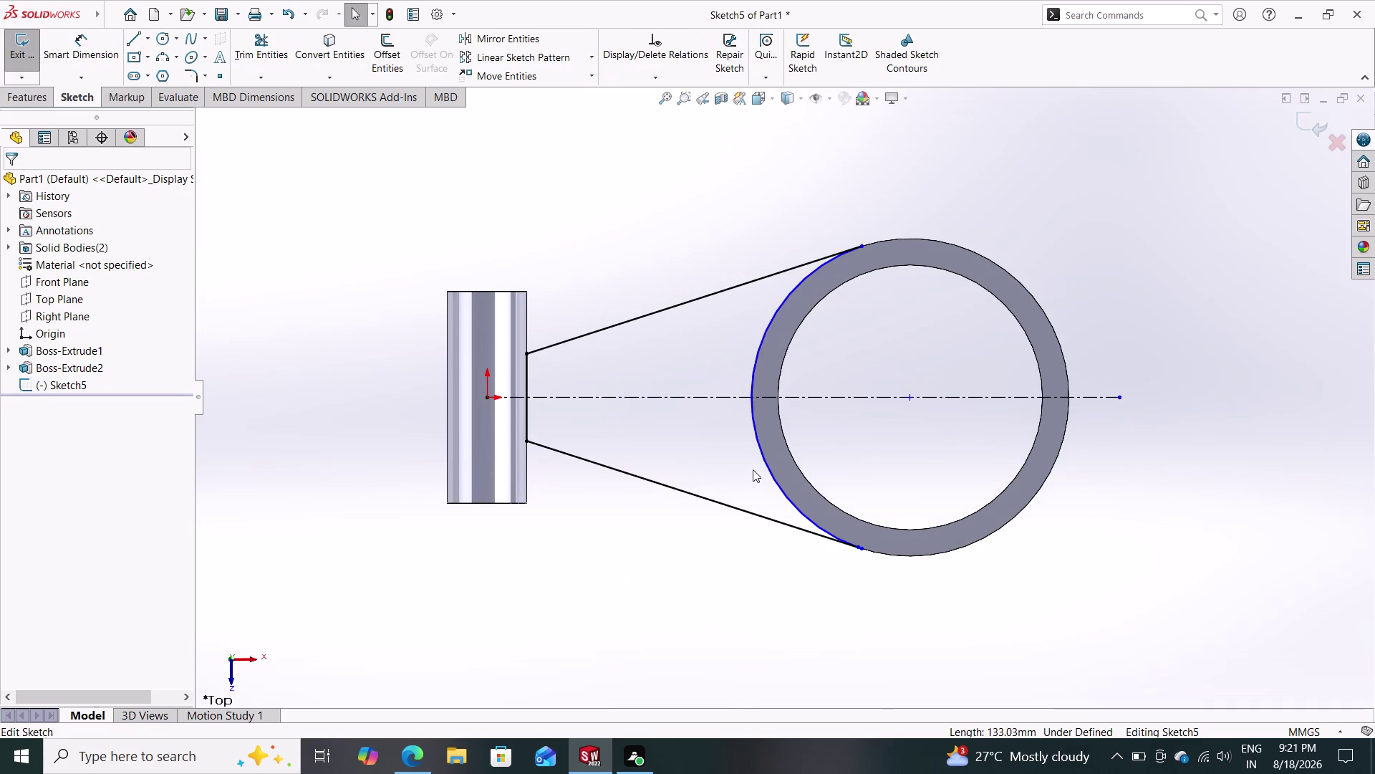
scroll(down, 3)
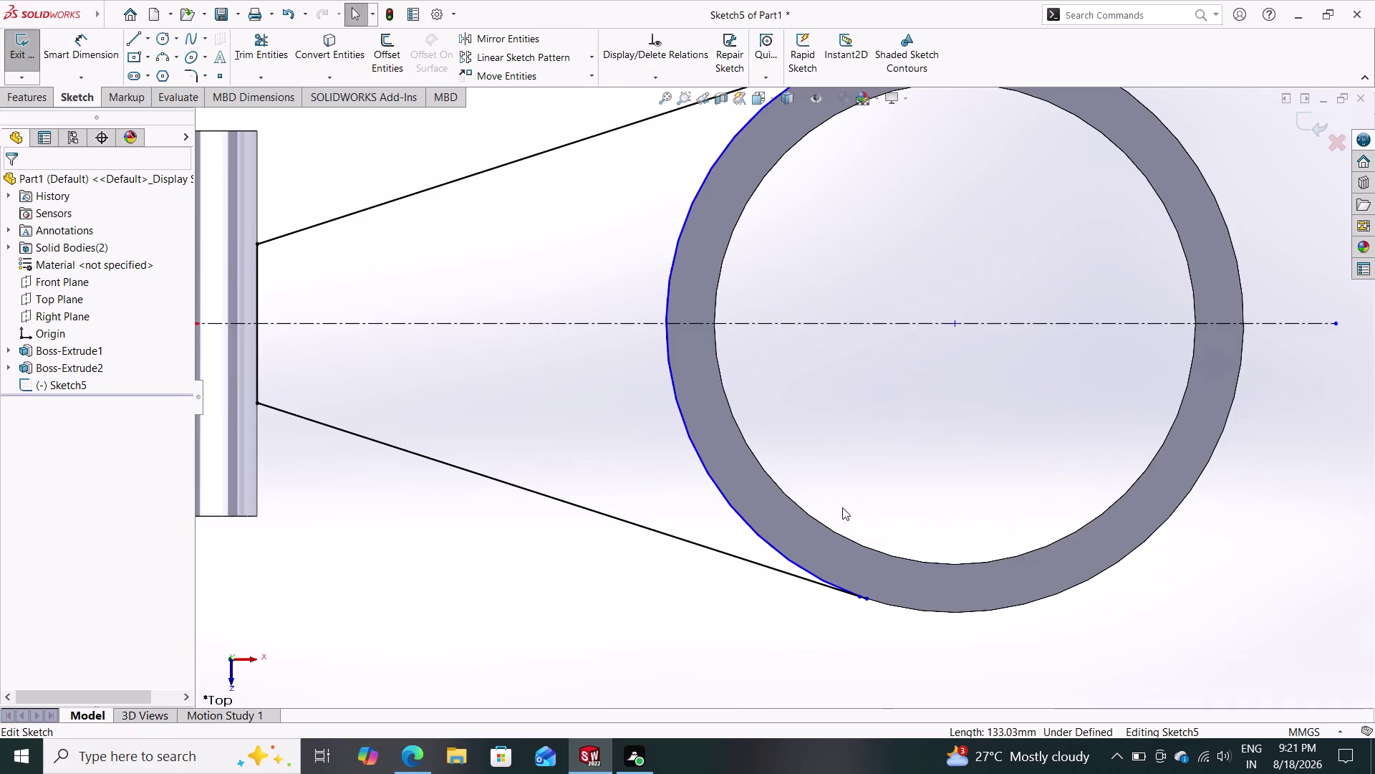
scroll(down, 3)
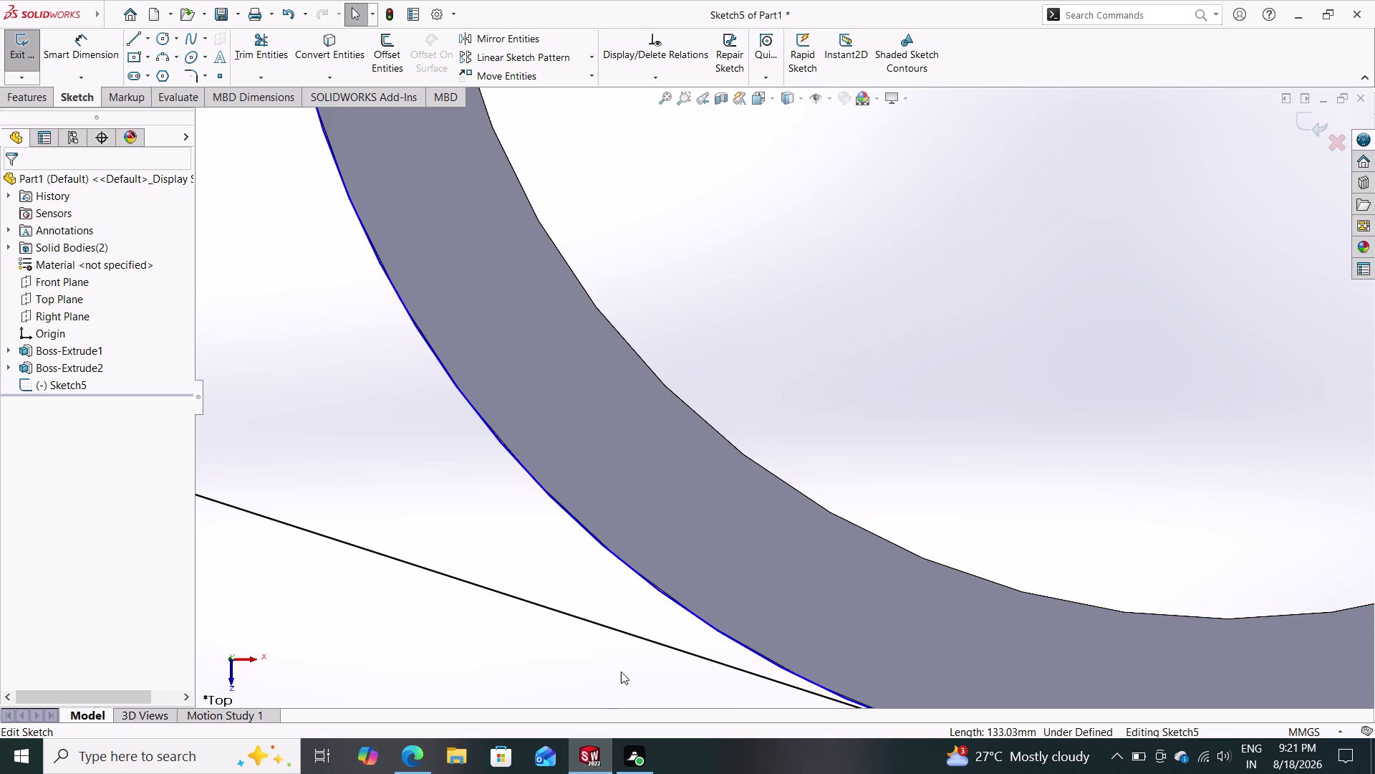
middle_drag(633, 639, 644, 574)
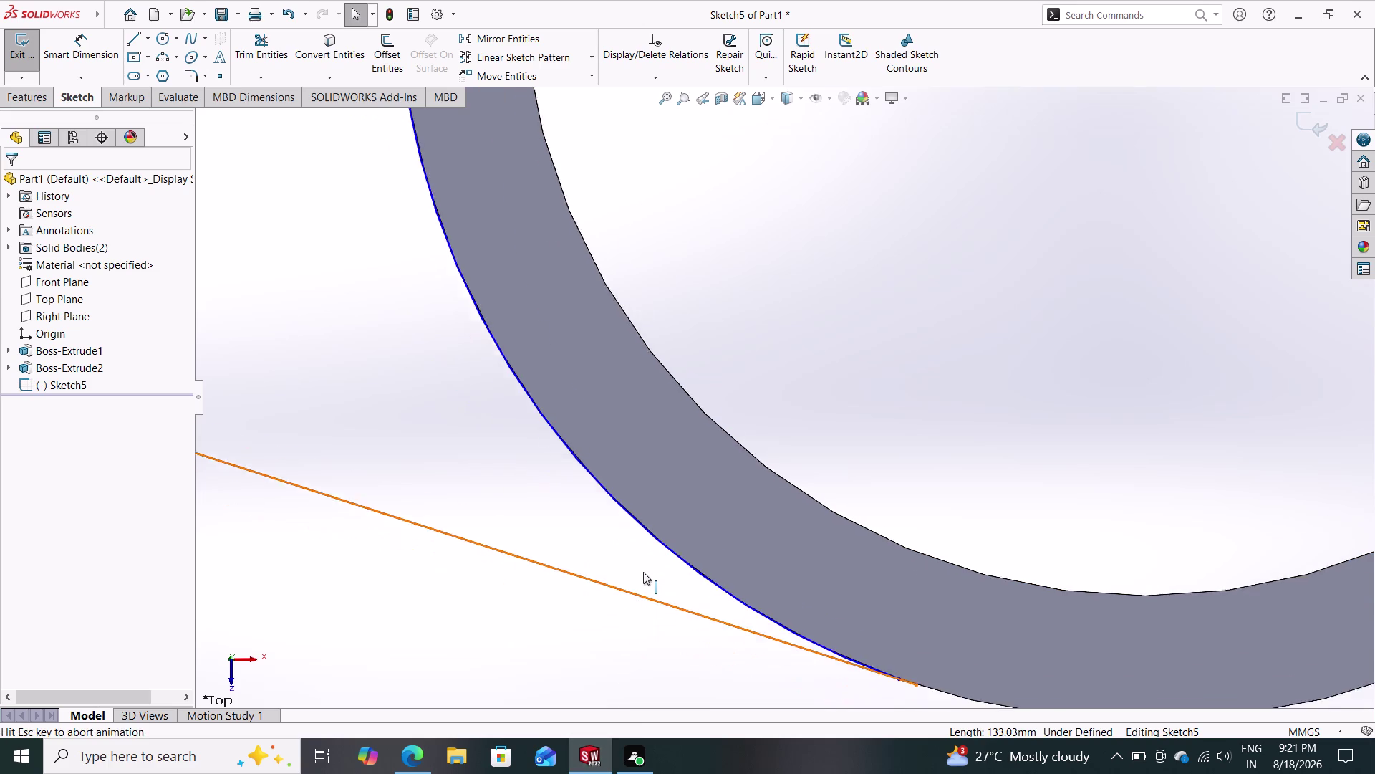
middle_drag(644, 574, 636, 559)
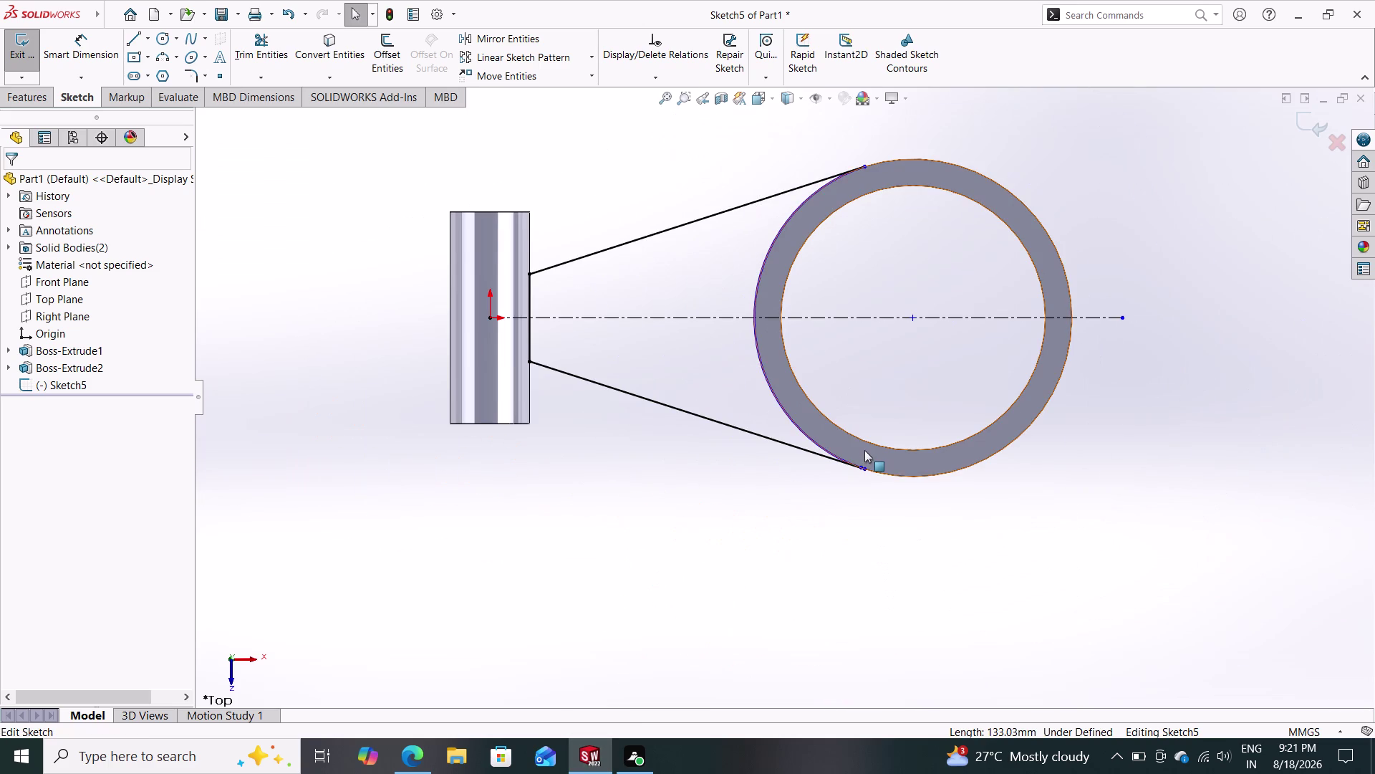
scroll(down, 3)
scroll(down, 3)
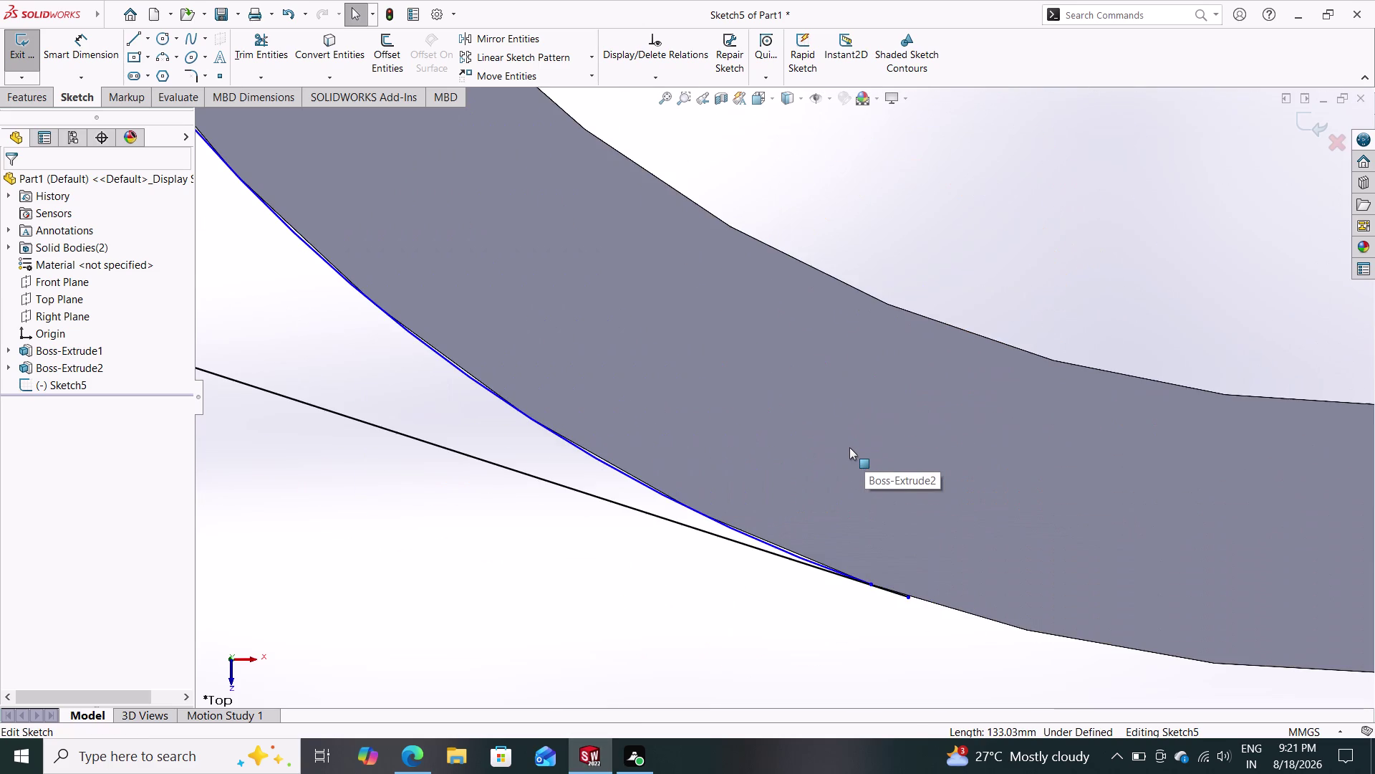
scroll(down, 3)
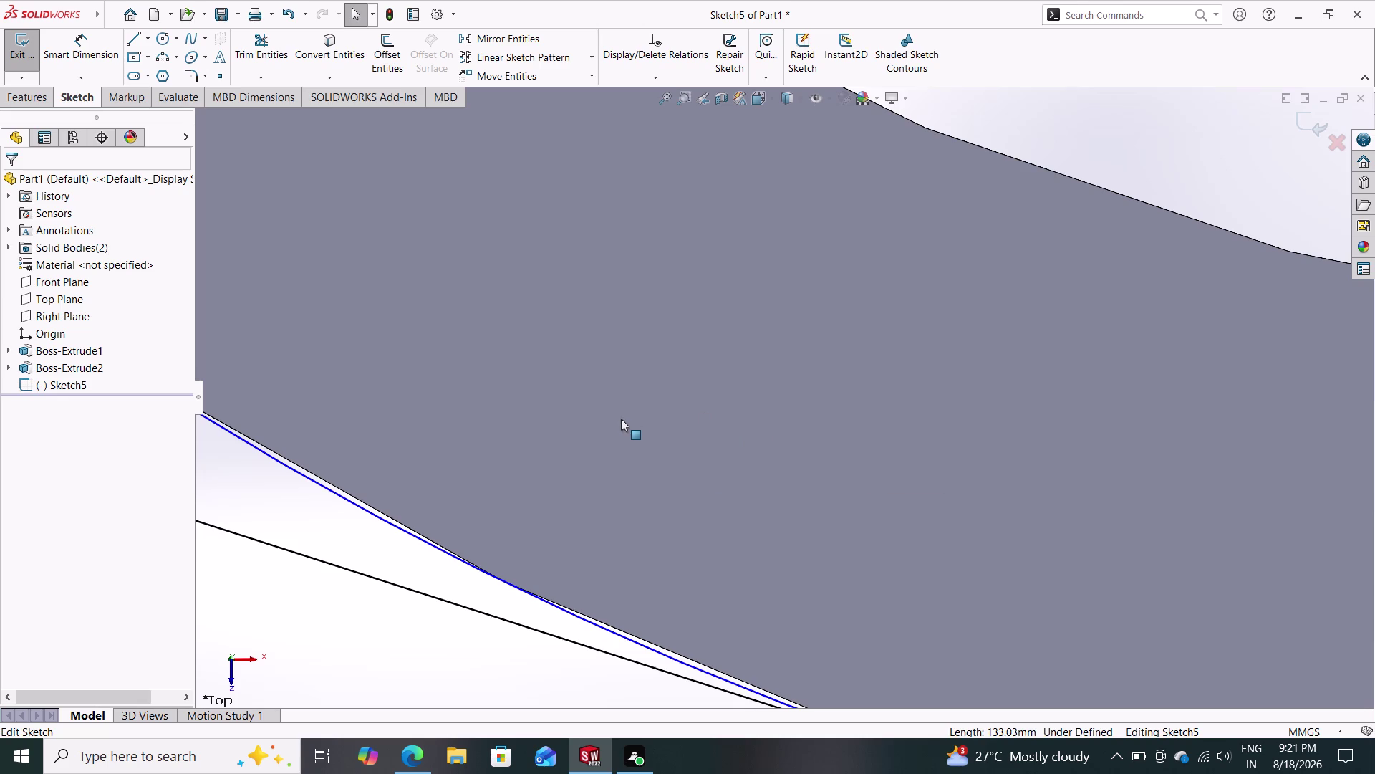
scroll(up, 3)
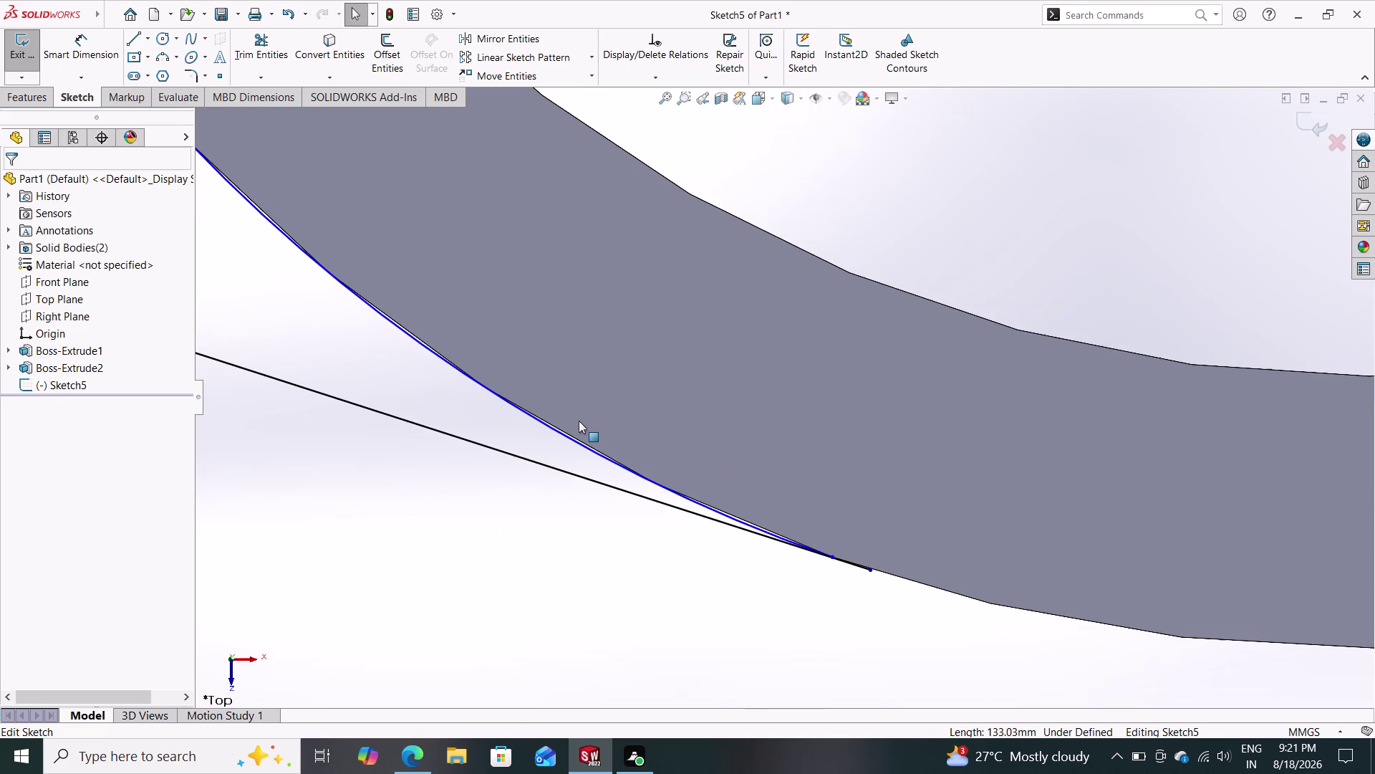
scroll(down, 3)
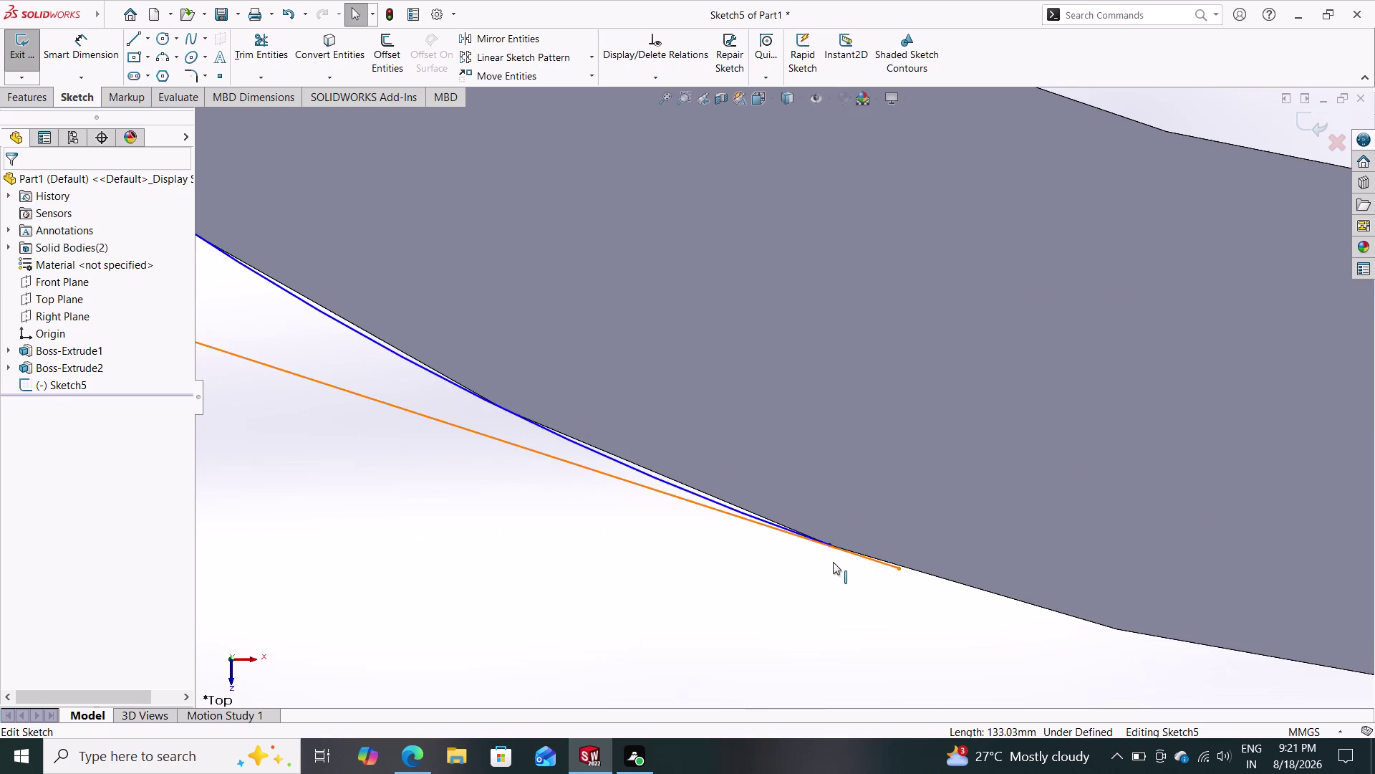
scroll(down, 3)
scroll(down, 3)
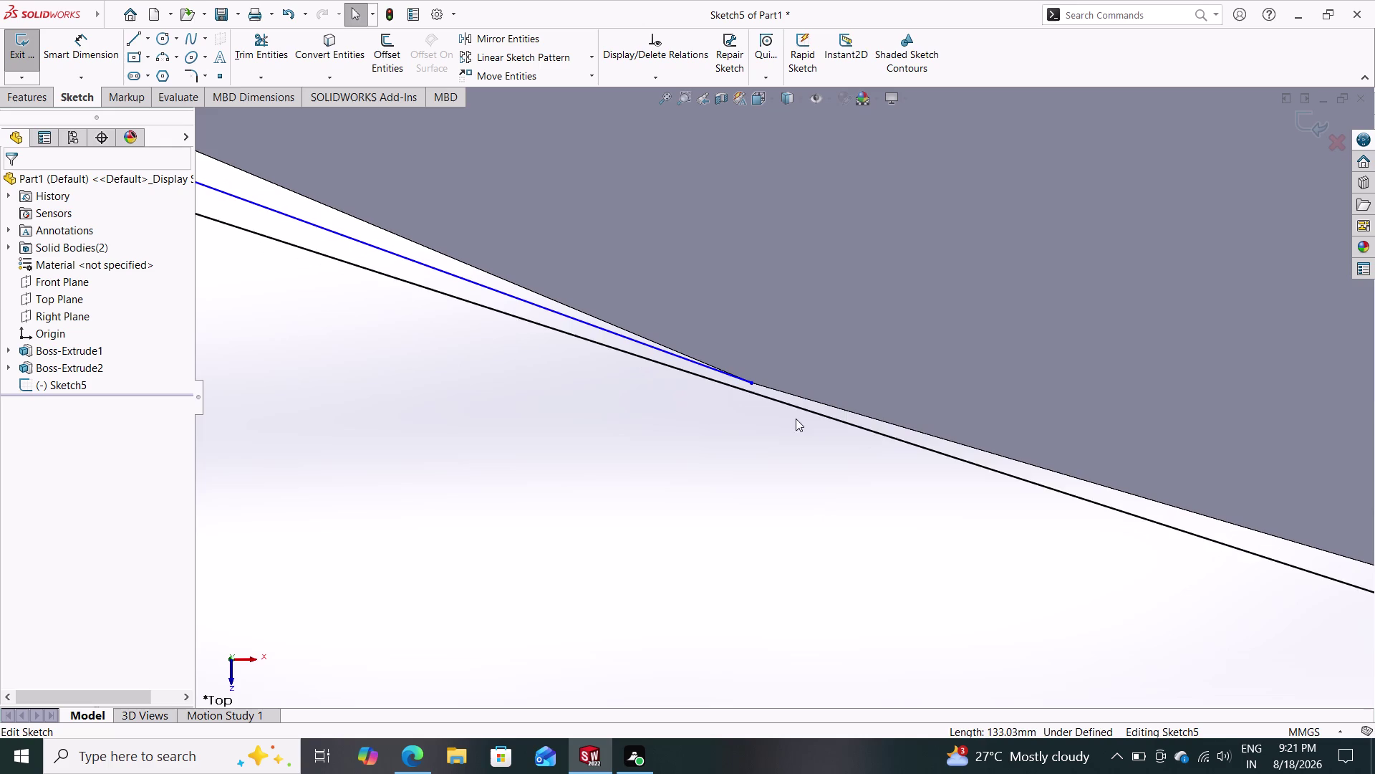
scroll(up, 3)
scroll(up, 3)
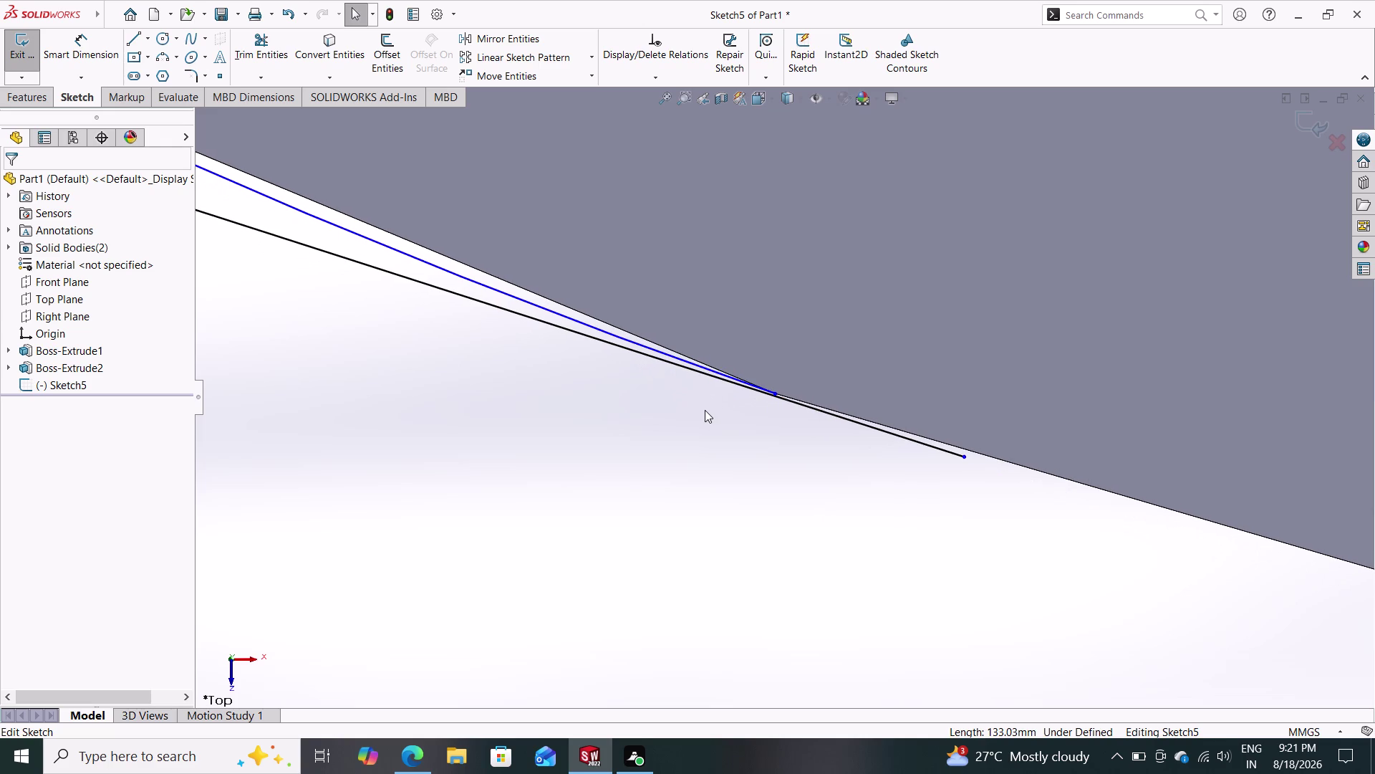
scroll(up, 3)
scroll(up, 3)
scroll(down, 3)
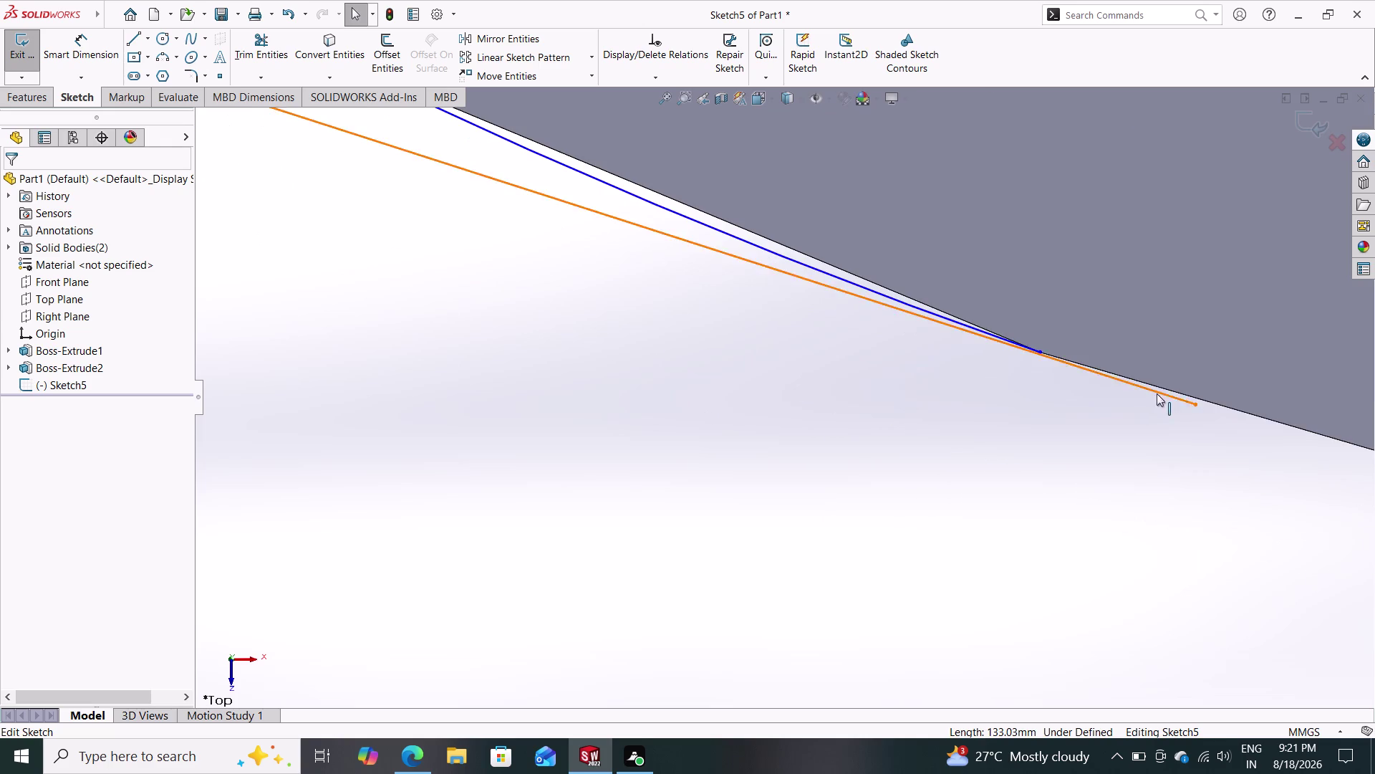
drag(1154, 389, 1120, 420)
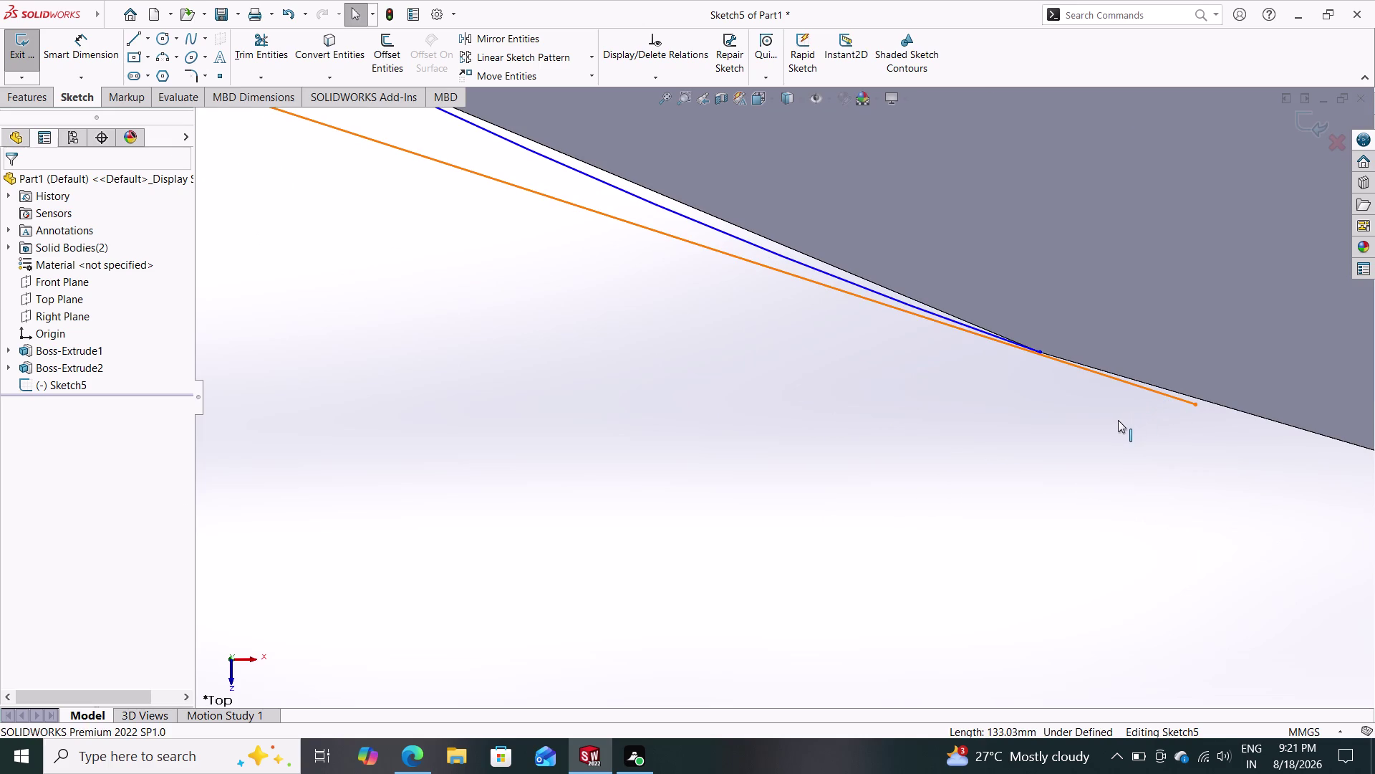
drag(1120, 420, 1111, 417)
key(Escape)
key(Escape)
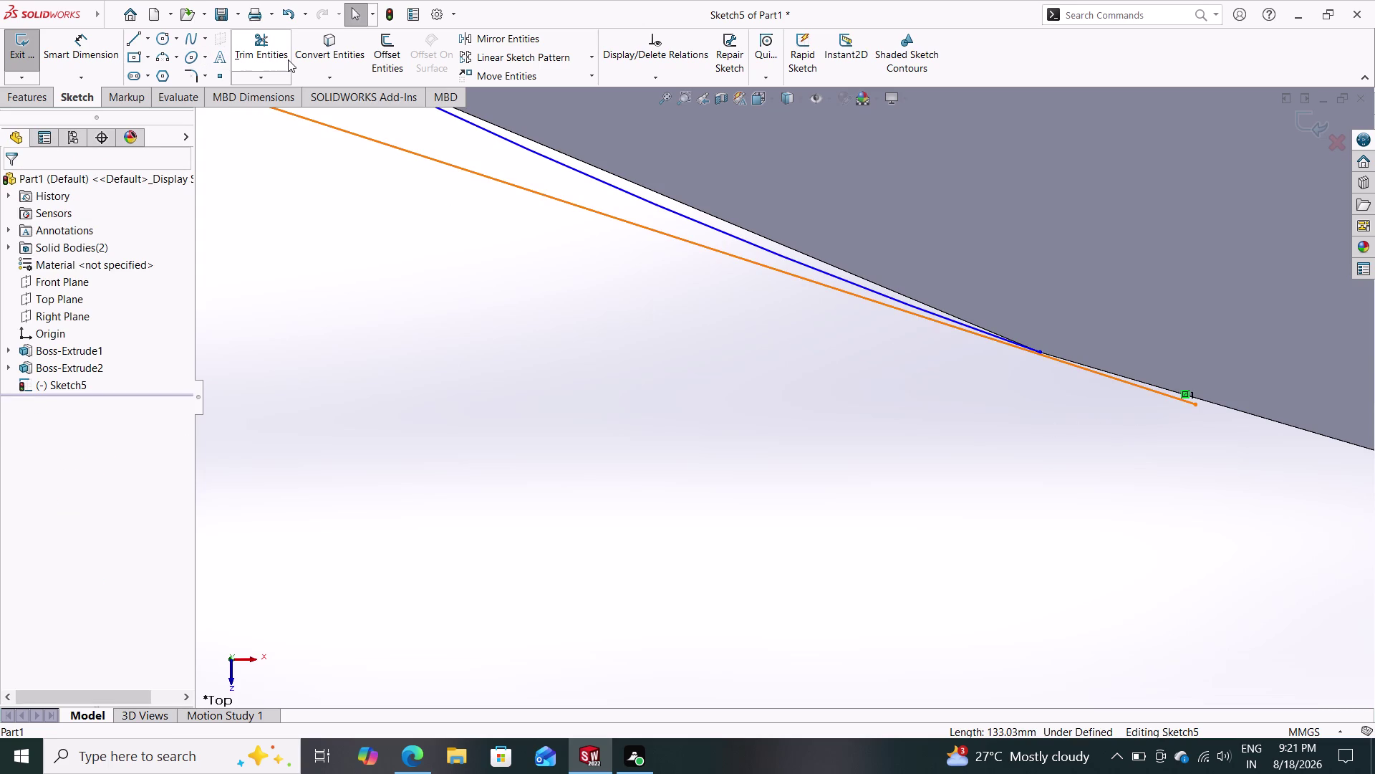
Power-trim the lower arm line, then the upper arm line and upper ring-edge arc.
click(265, 50)
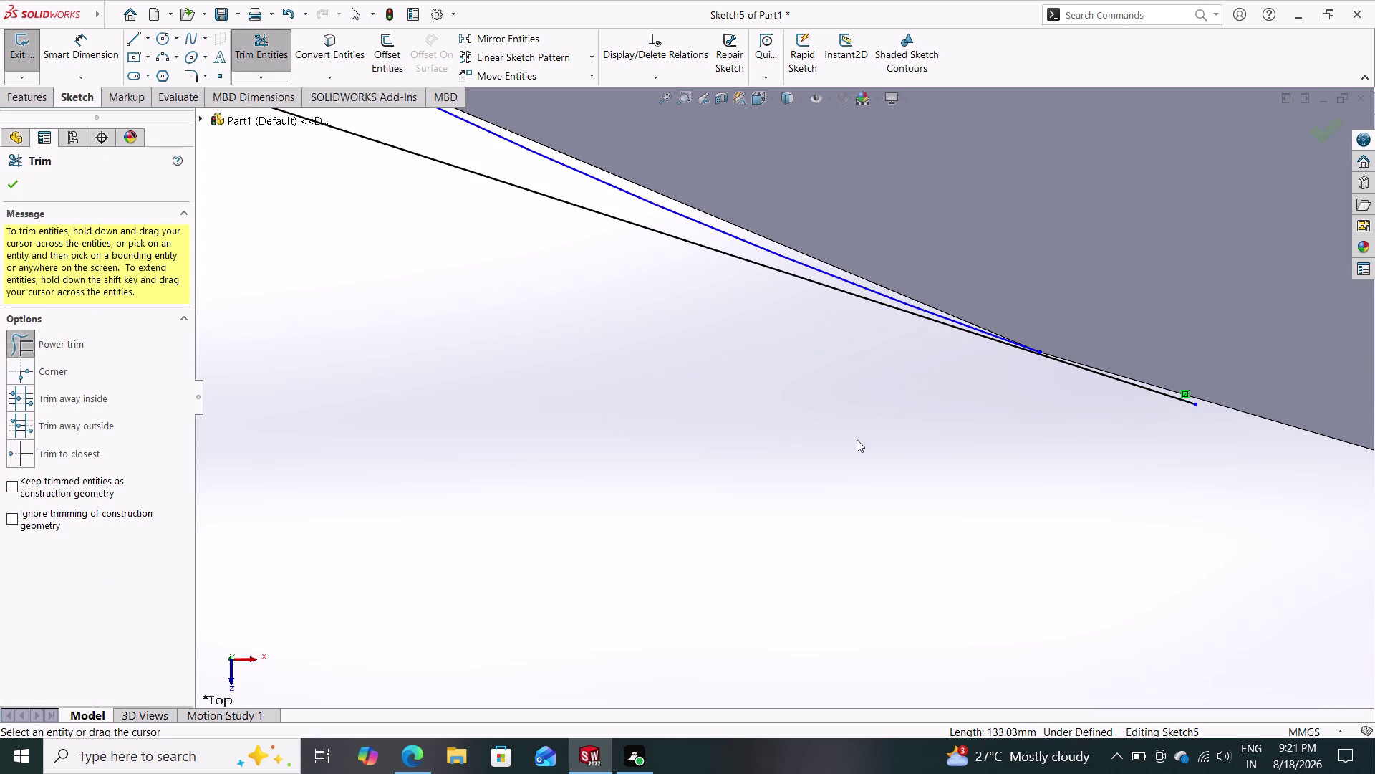
drag(1100, 437, 1114, 361)
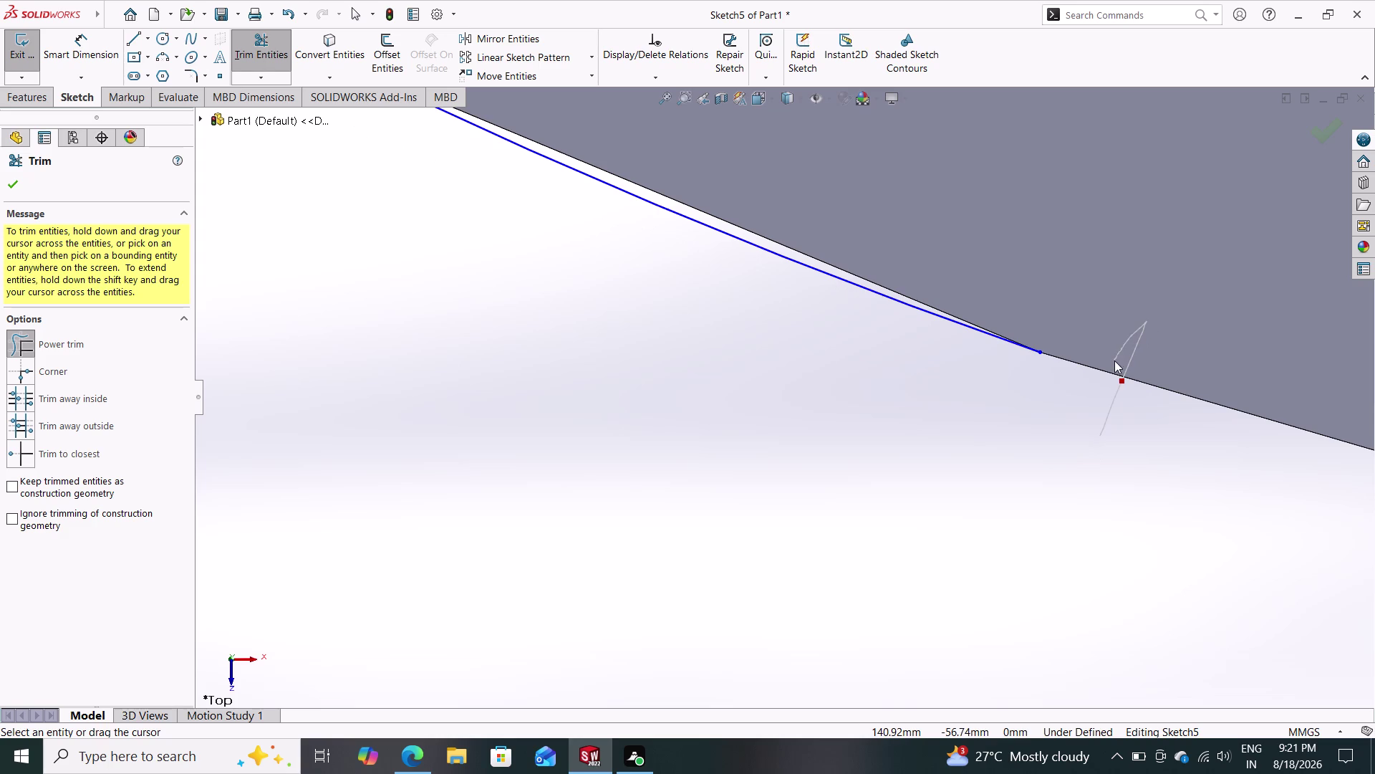
drag(1114, 361, 1115, 360)
scroll(down, 3)
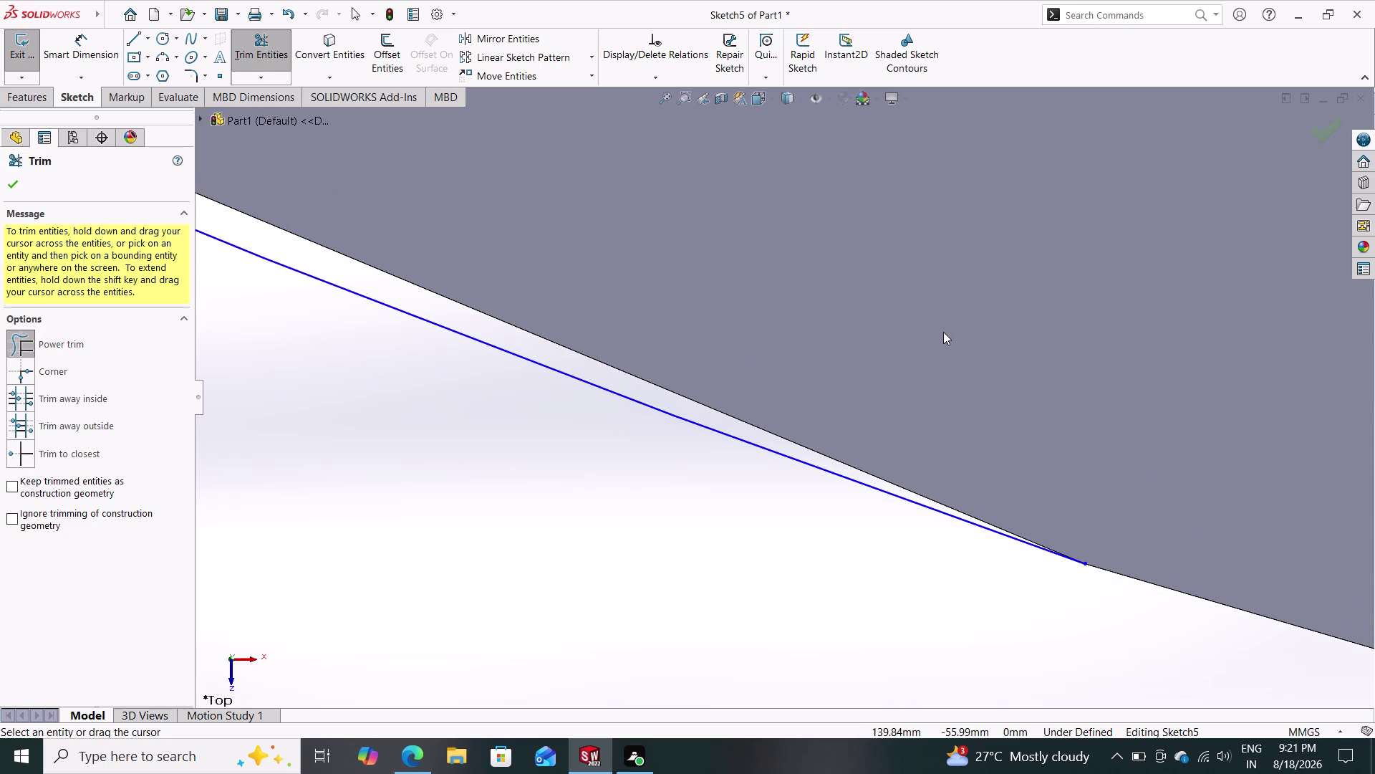
scroll(up, 3)
scroll(up, 3)
scroll(up, 3)
scroll(up, 3)
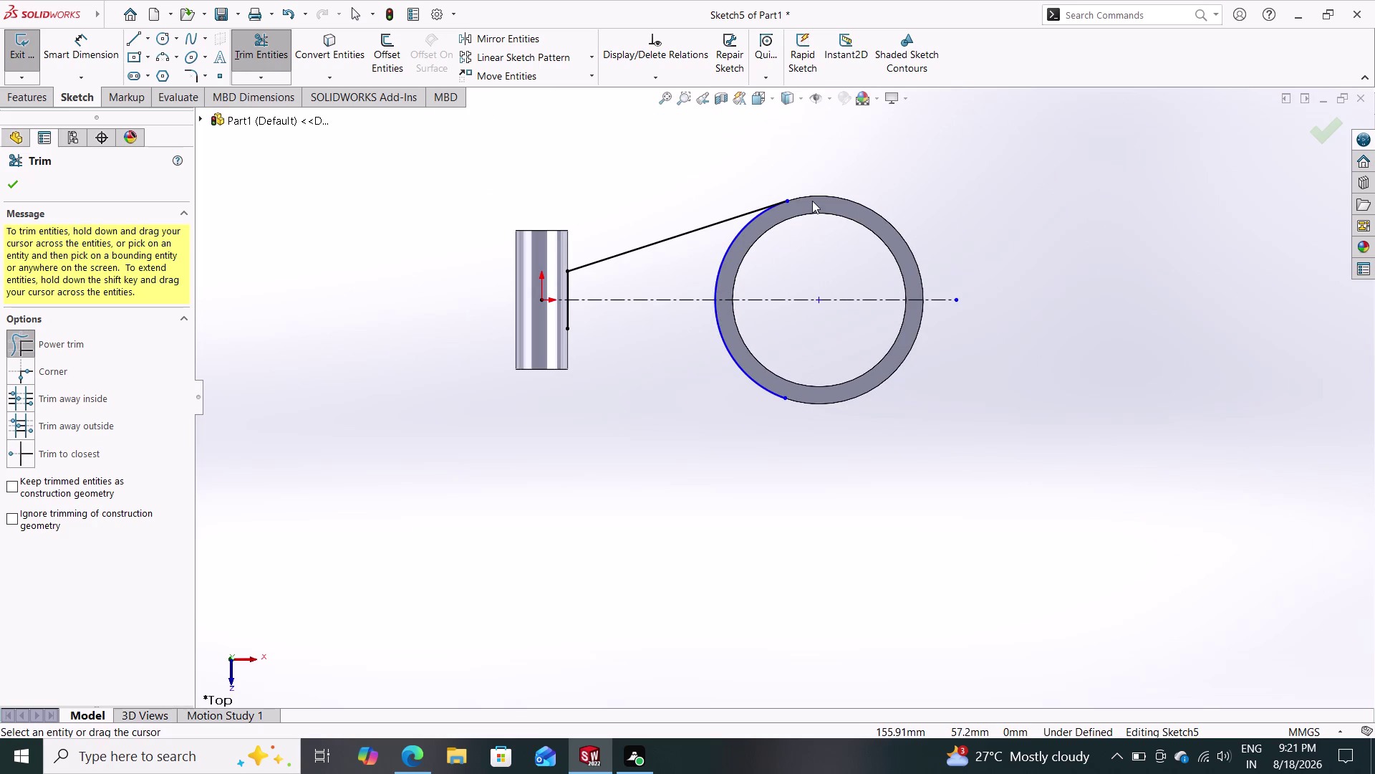
drag(802, 212, 775, 194)
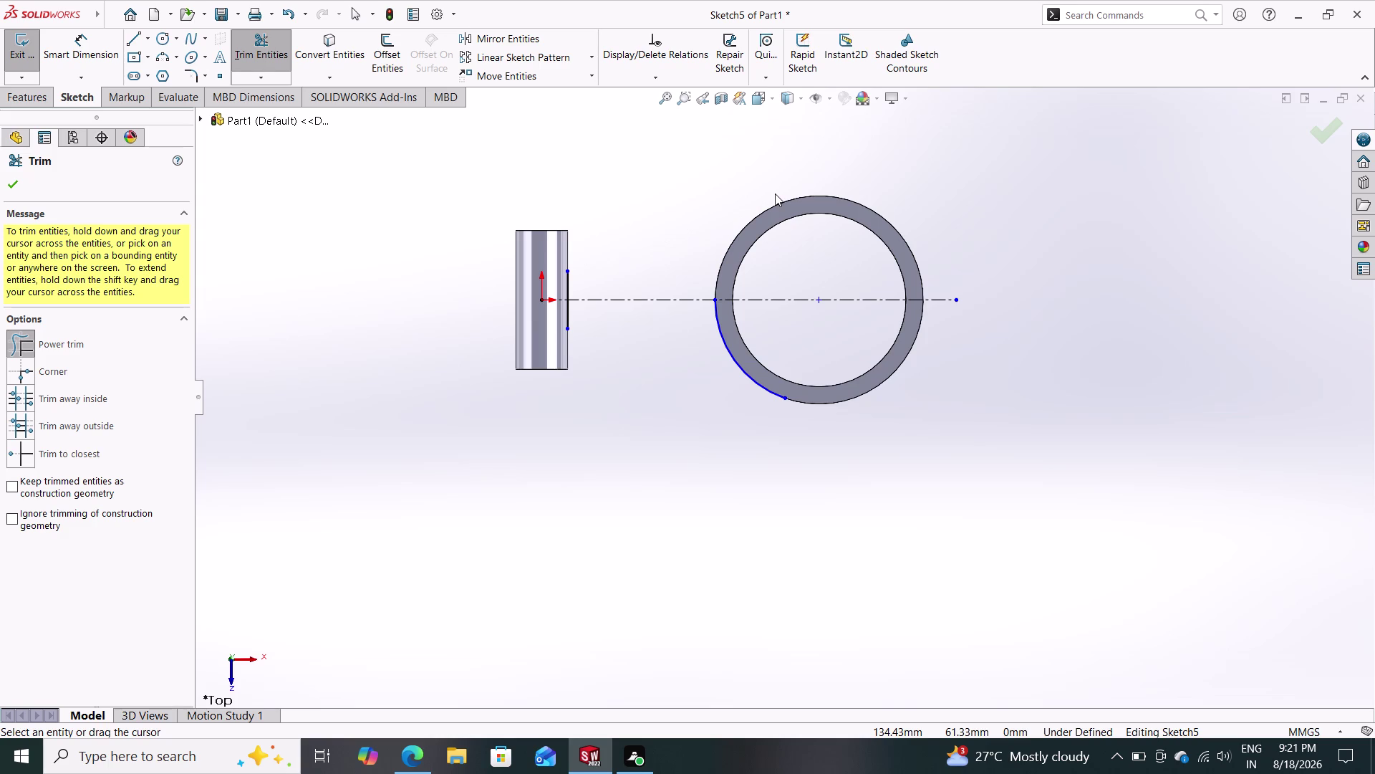
key(Escape)
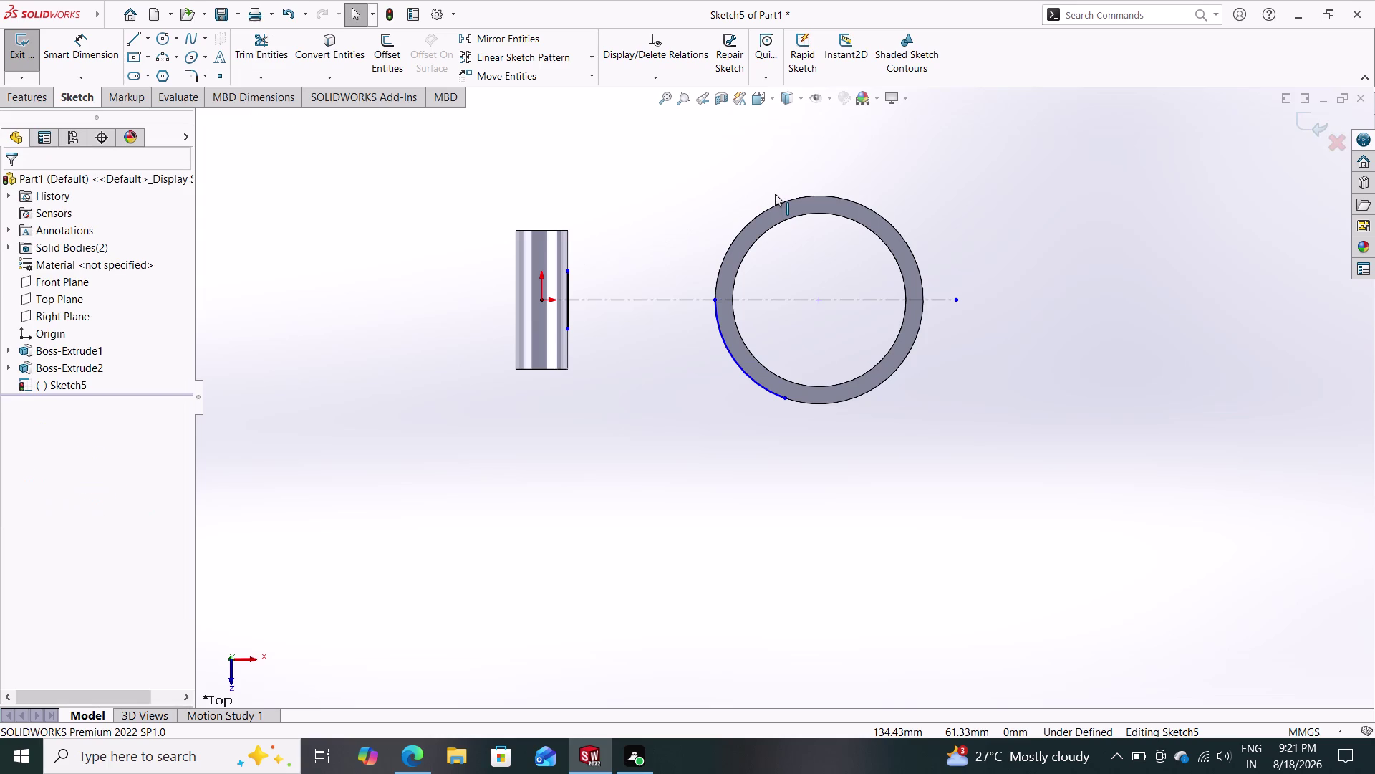
Undo the two trims to restore the arm lines, and zoom around the sketch.
key(ctrl+z)
key(ctrl+z)
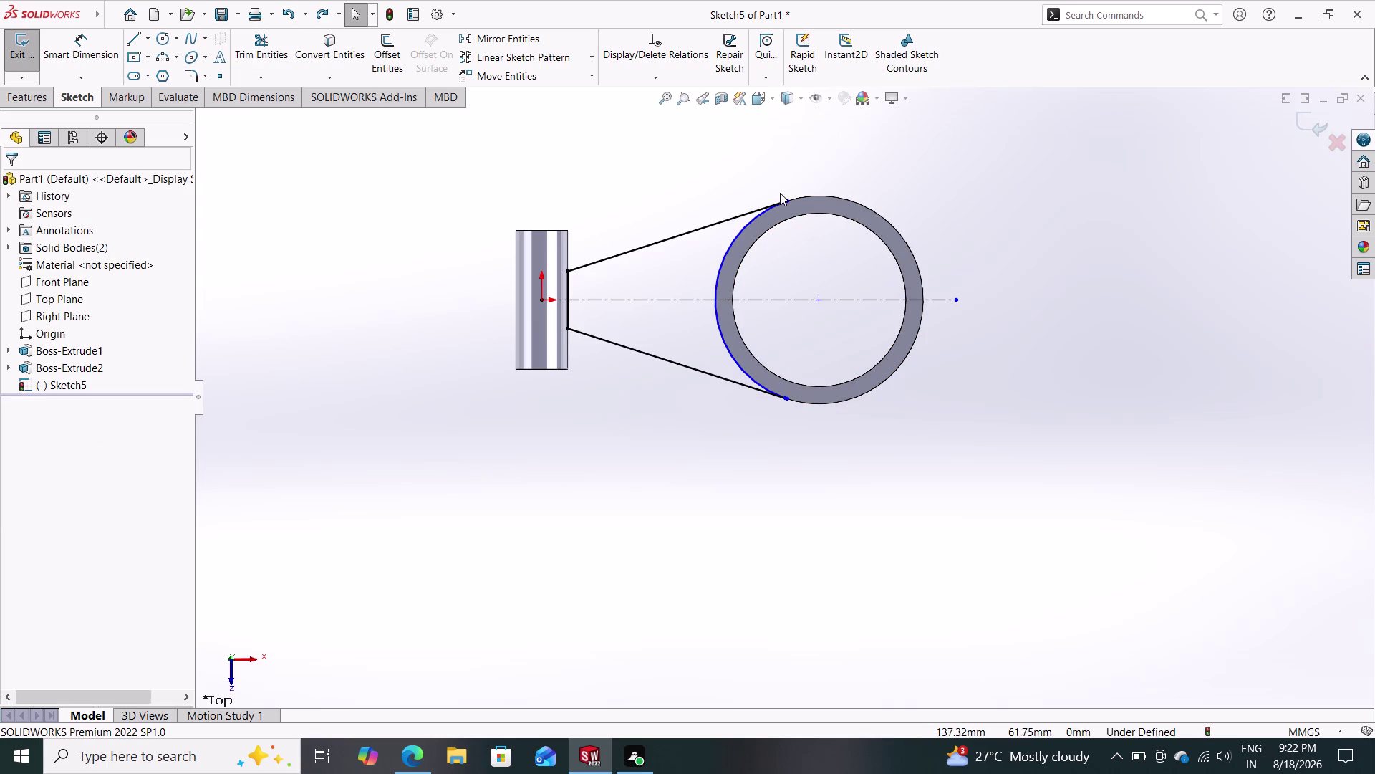
scroll(down, 3)
scroll(down, 3)
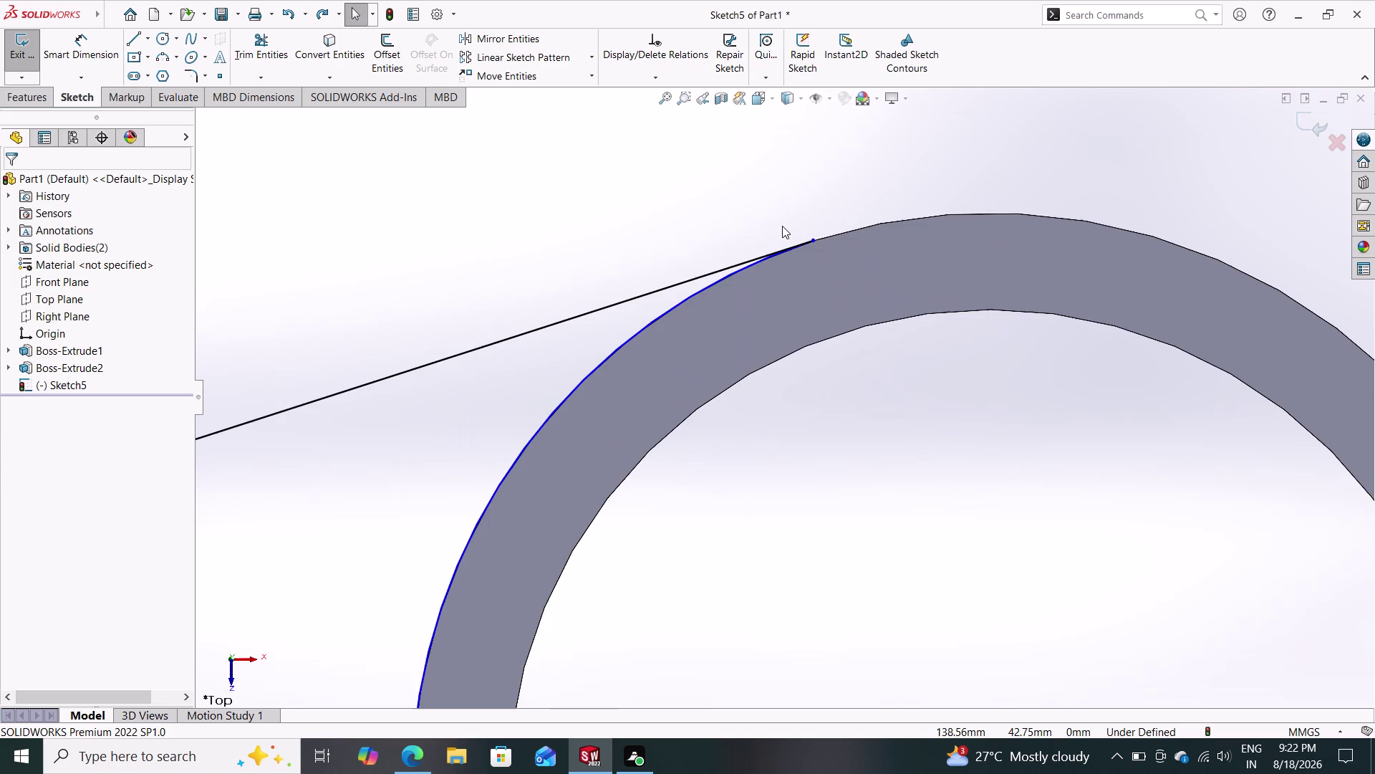
scroll(down, 3)
scroll(down, 3)
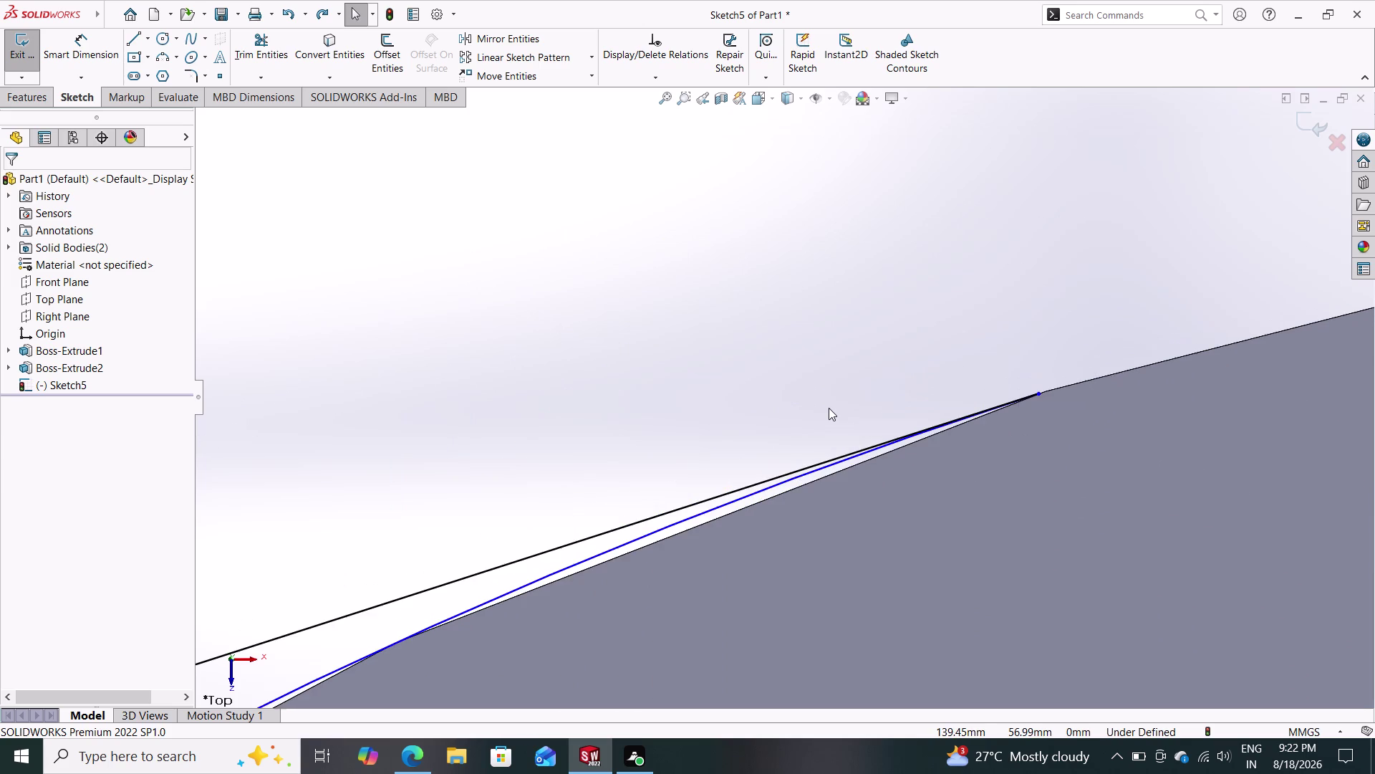
scroll(down, 3)
scroll(up, 3)
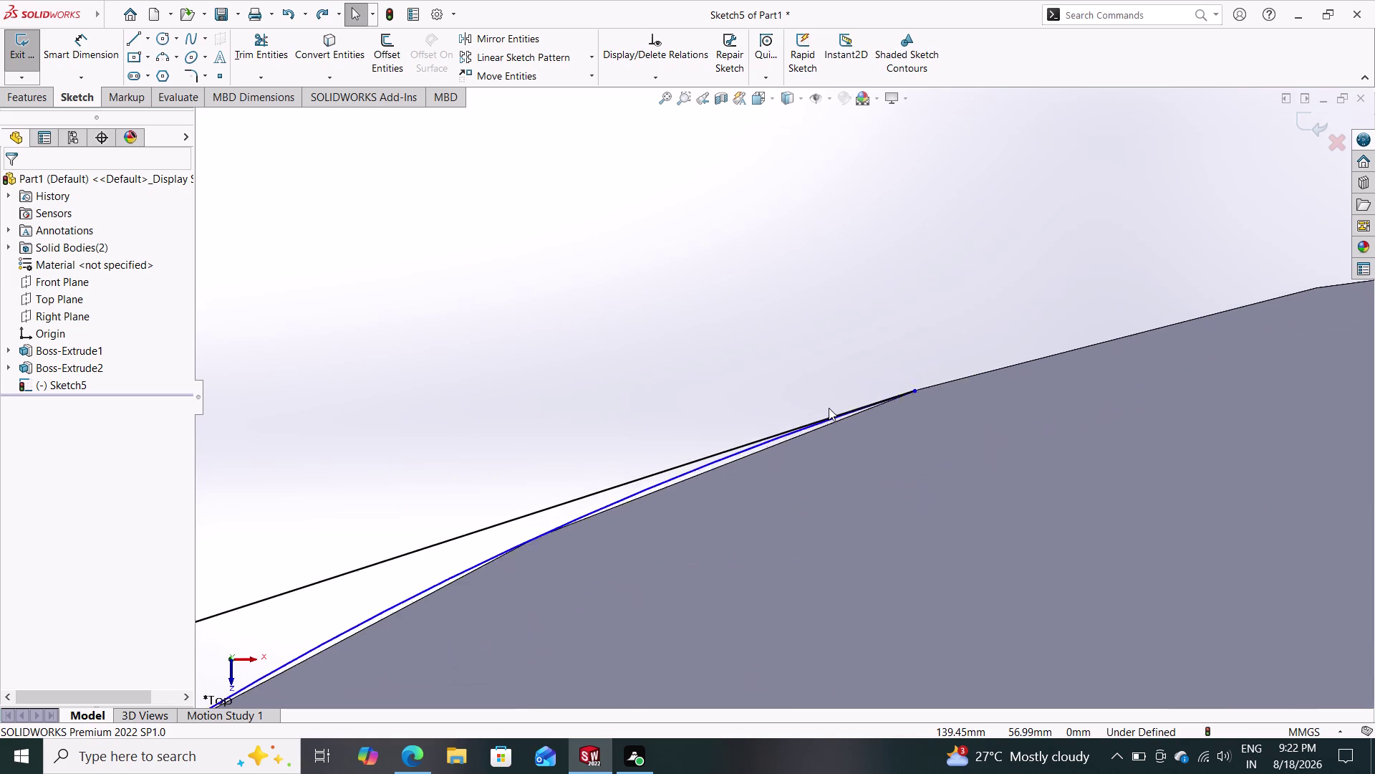
scroll(up, 3)
scroll(up, 3)
scroll(up, 3)
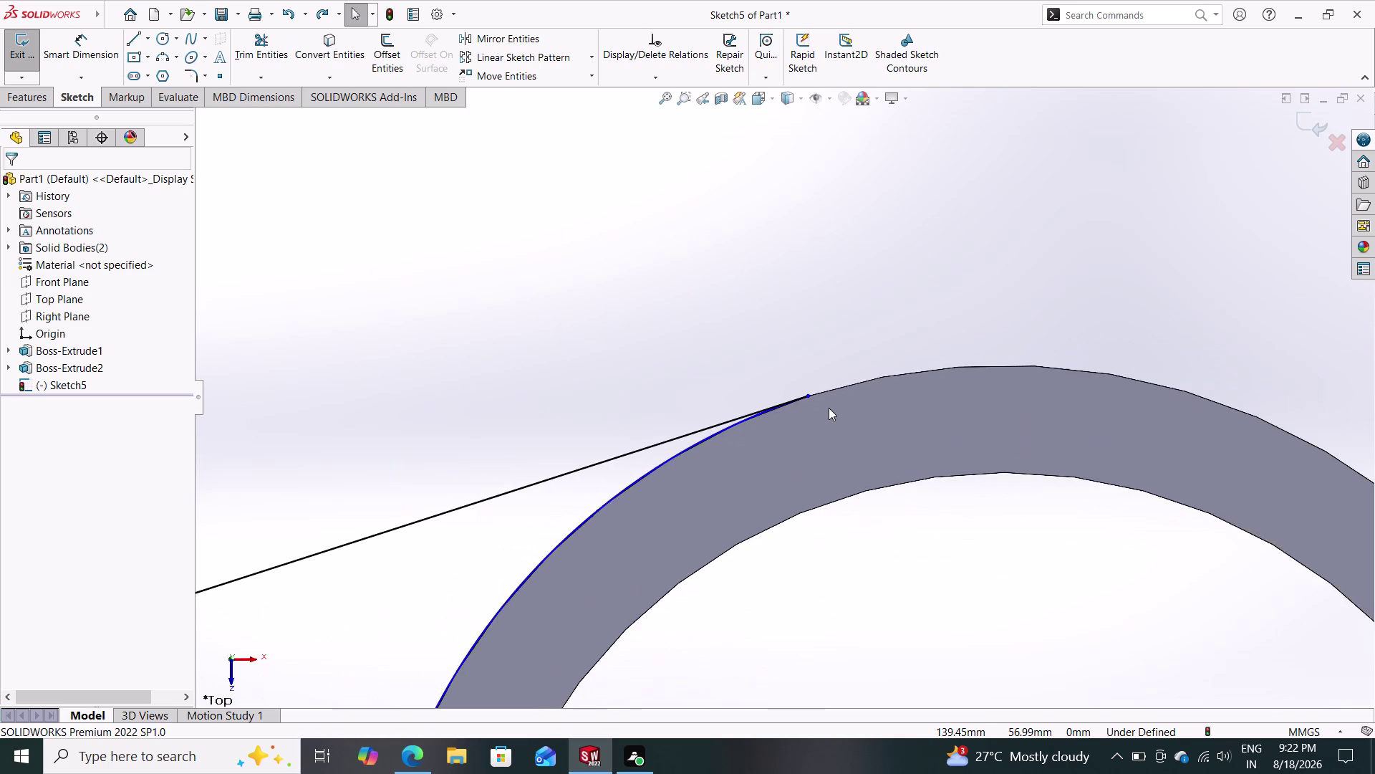
scroll(up, 3)
scroll(up, 3)
scroll(up, 3)
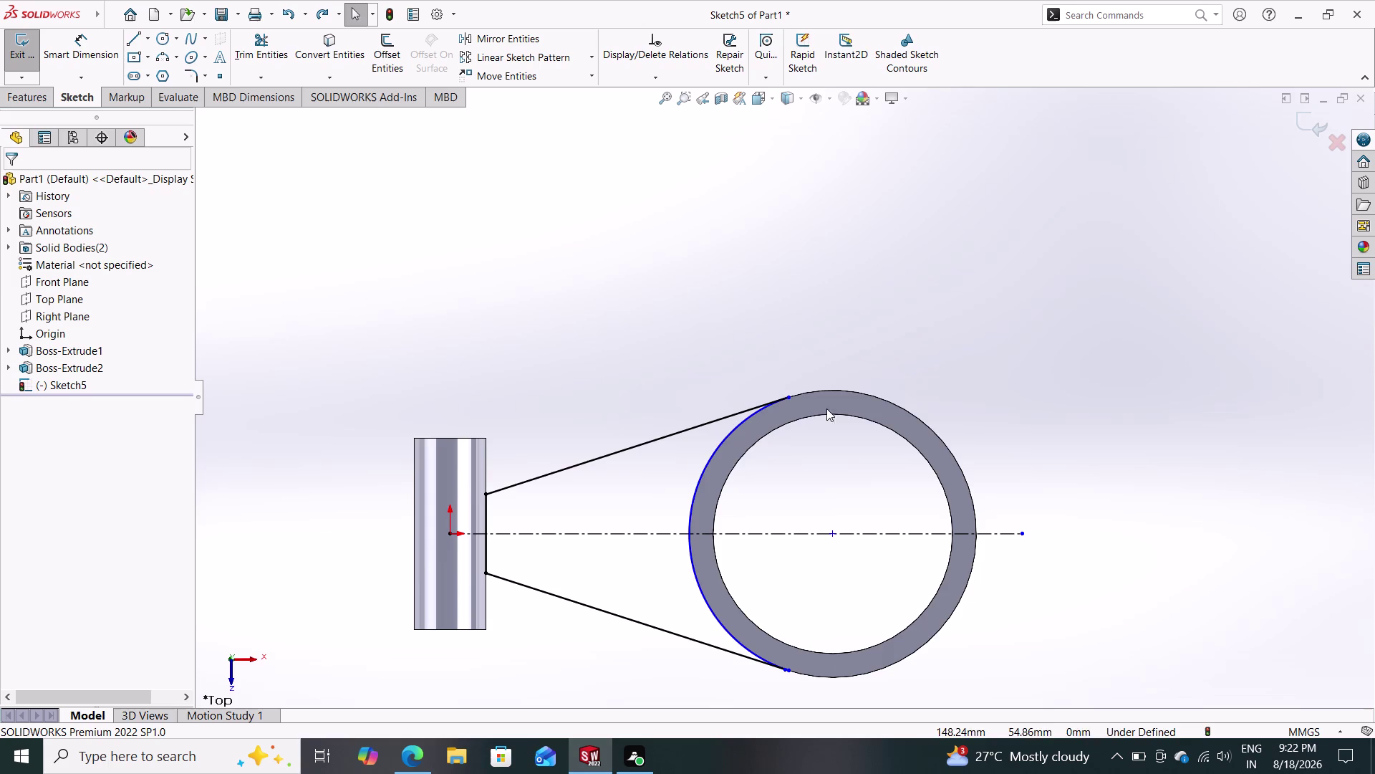
Delete the arc along the ring's edge from Sketch5.
click(708, 464)
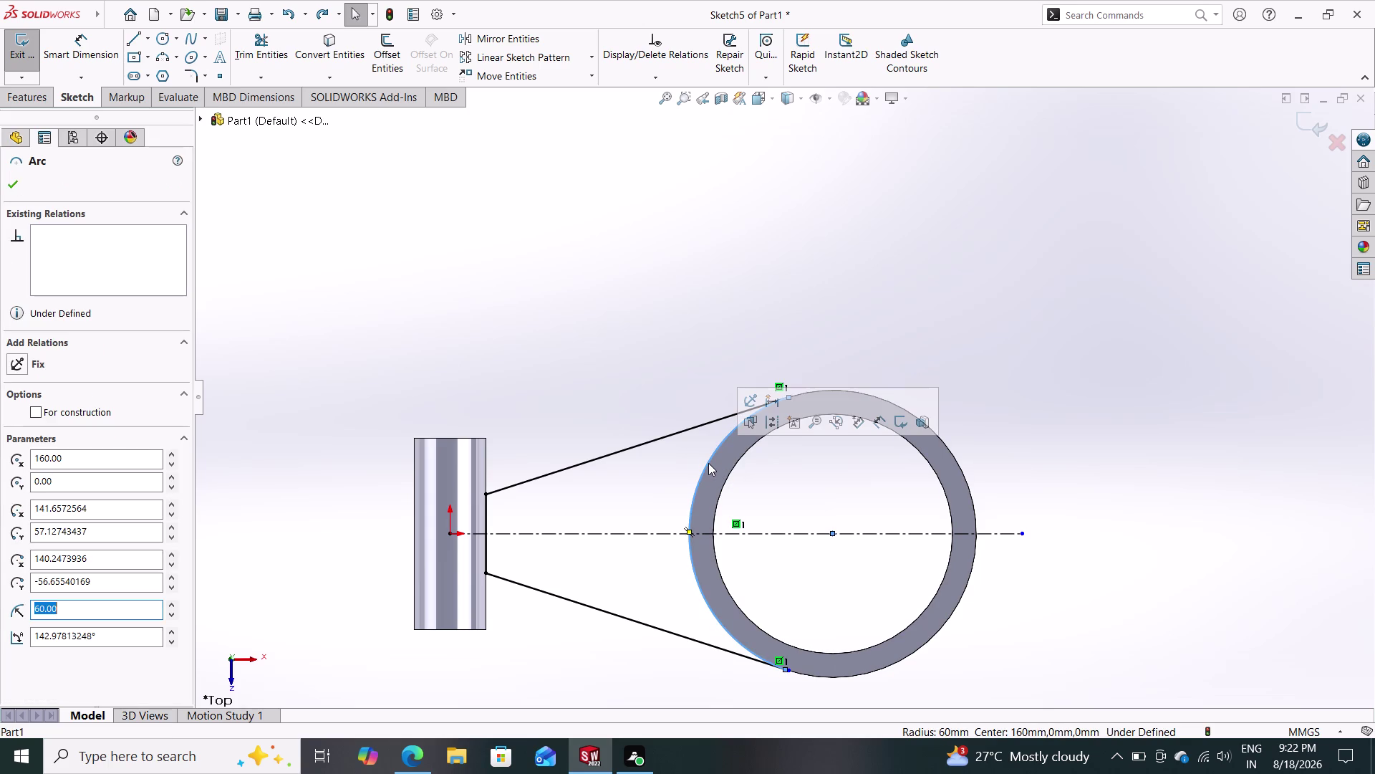
key(Delete)
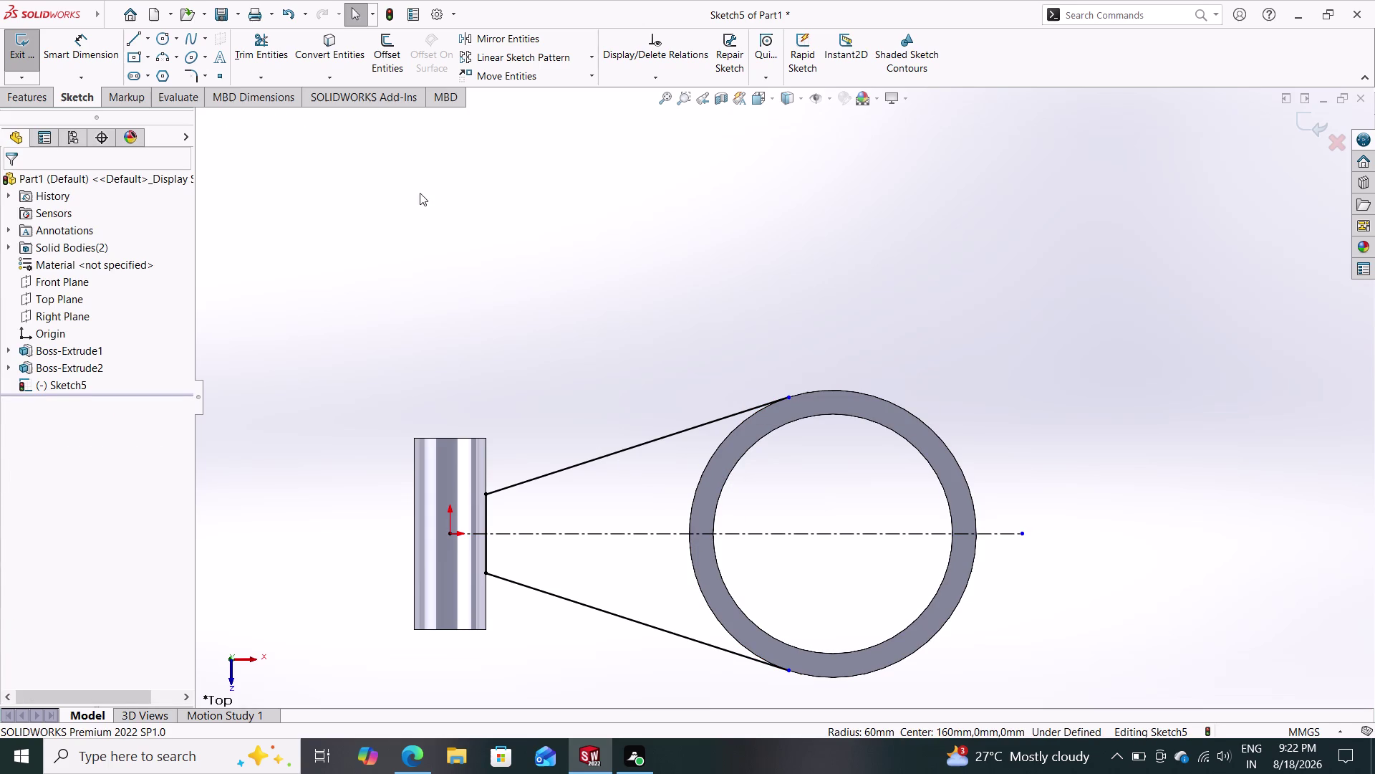
click(326, 51)
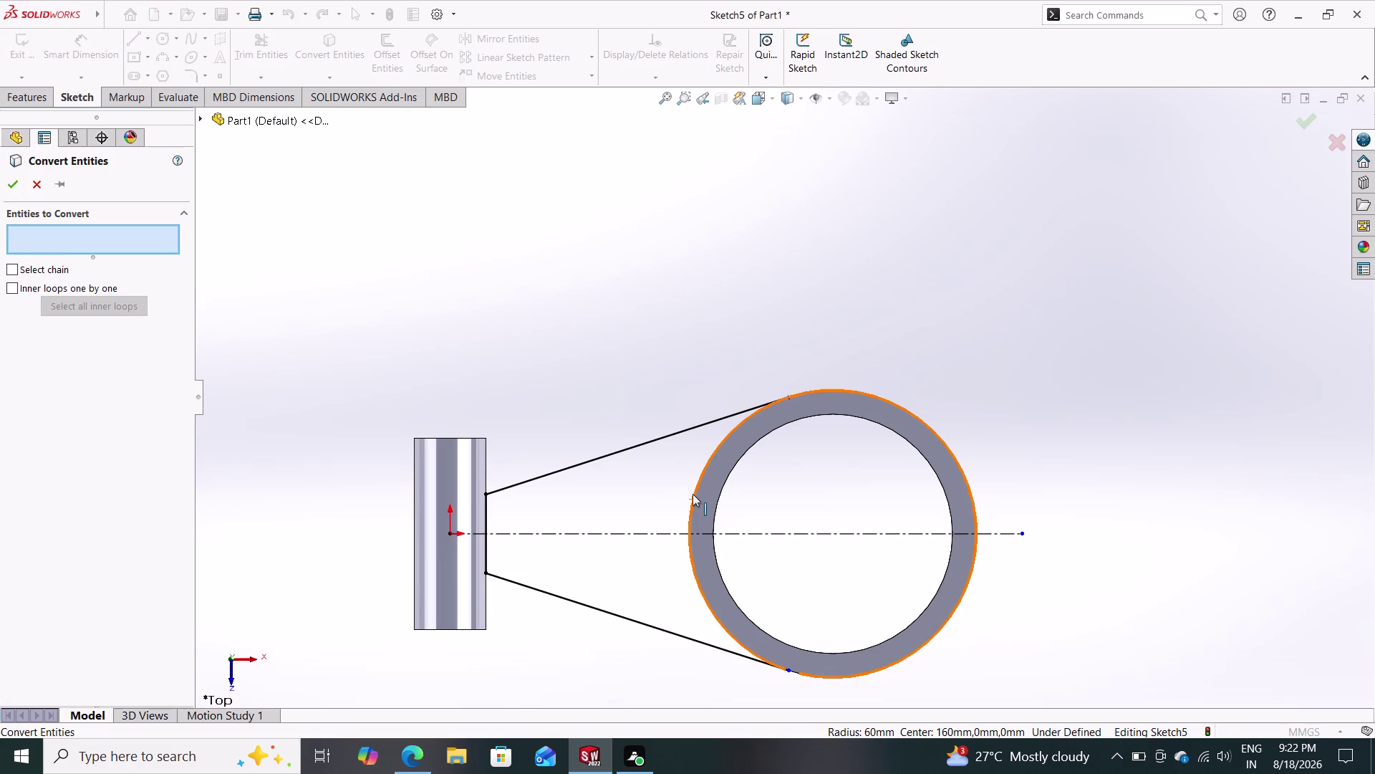
Convert the ring's outer circular edge into Sketch5 geometry.
click(692, 493)
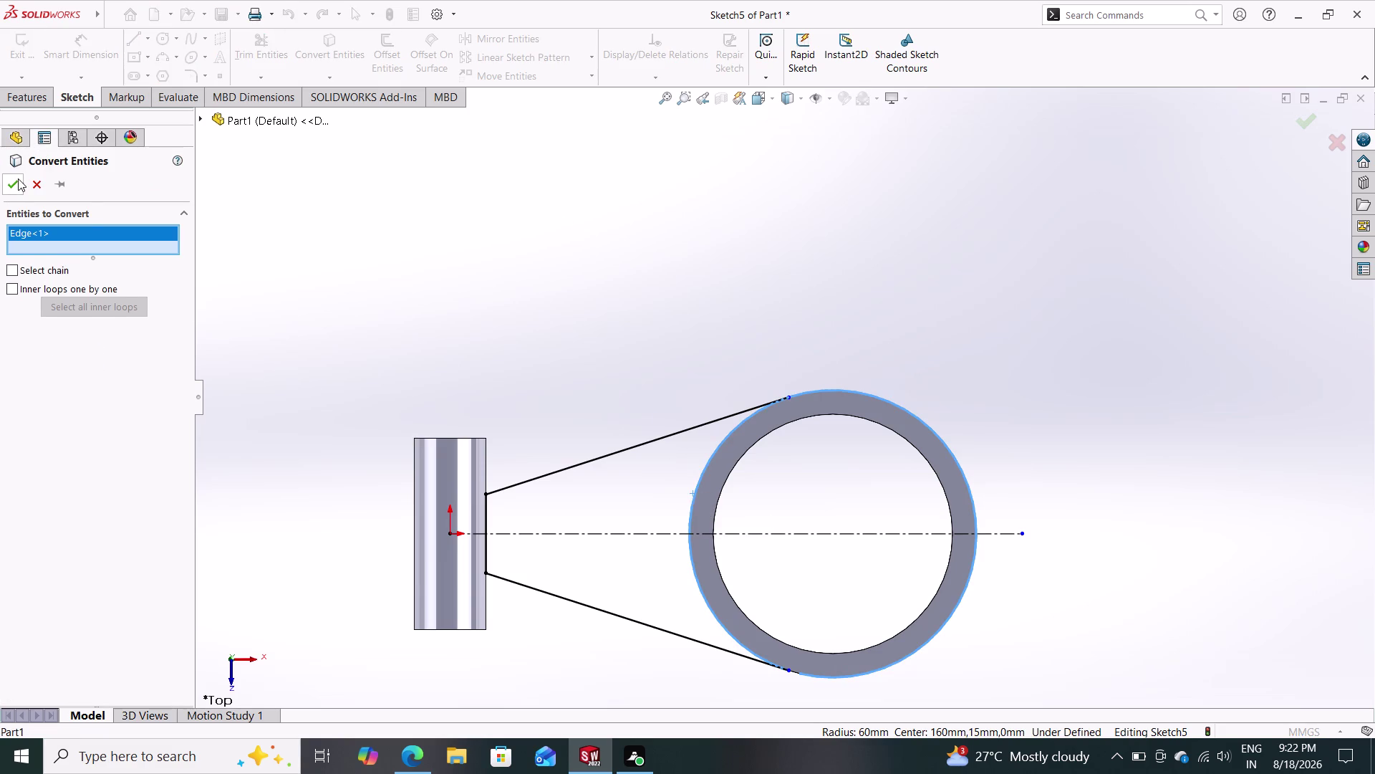
click(18, 177)
key(Escape)
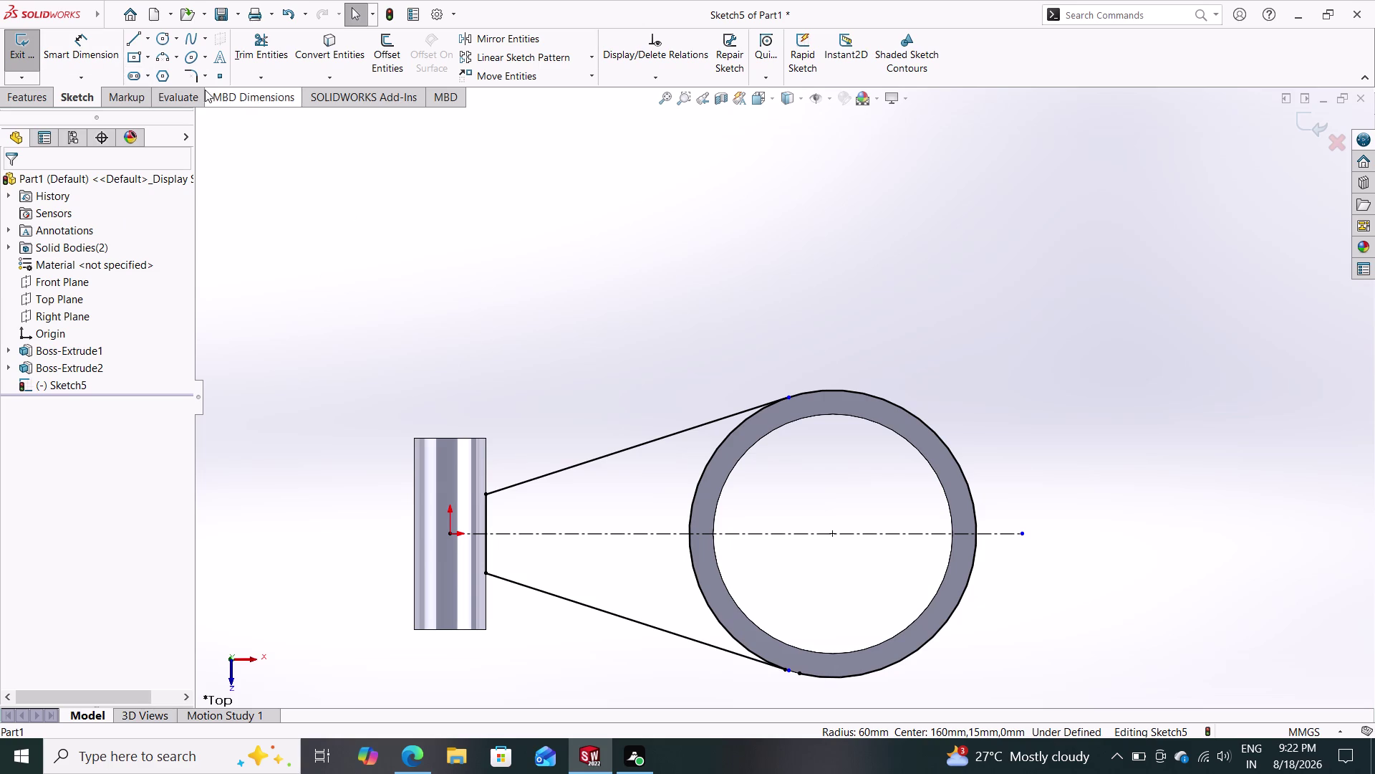
click(265, 41)
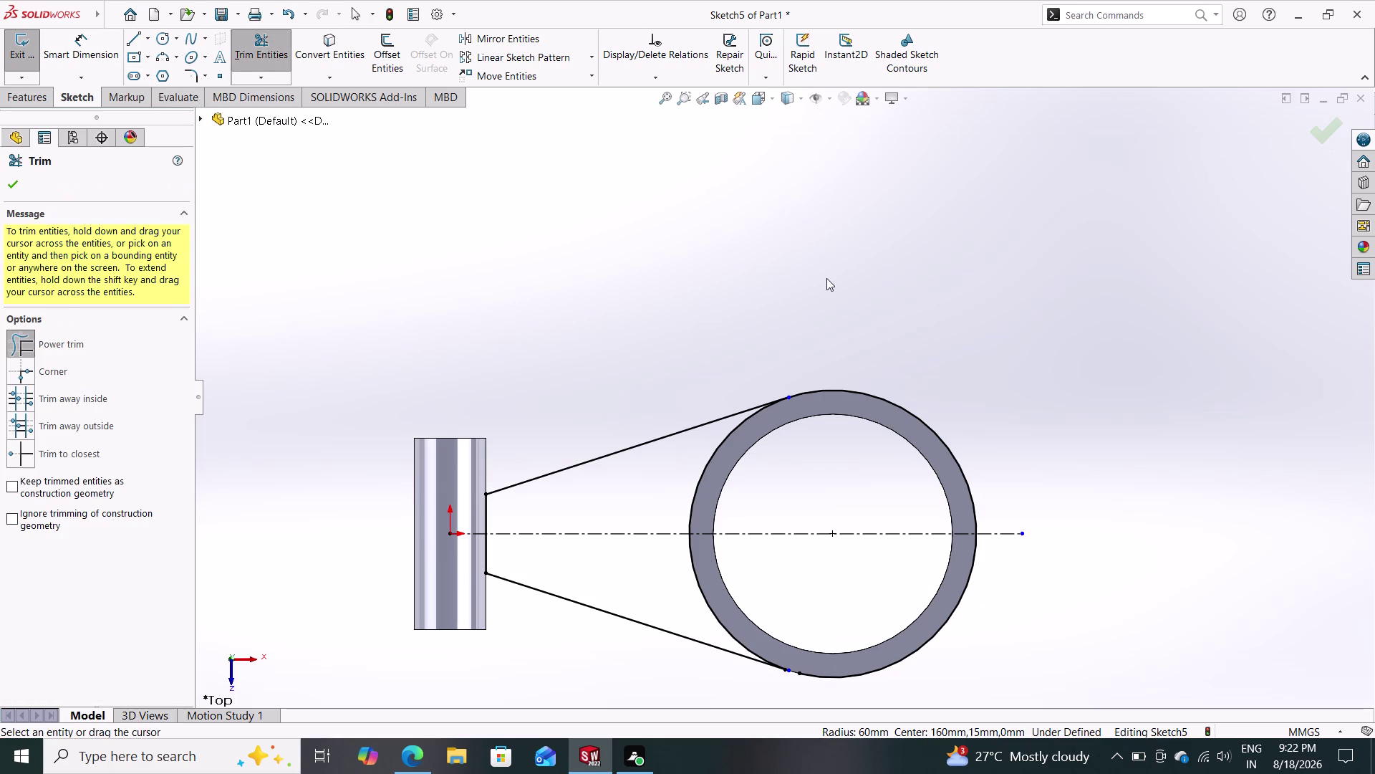
Power-trim away the converted circle's far side, leaving the arc between the arm lines.
drag(846, 288, 874, 404)
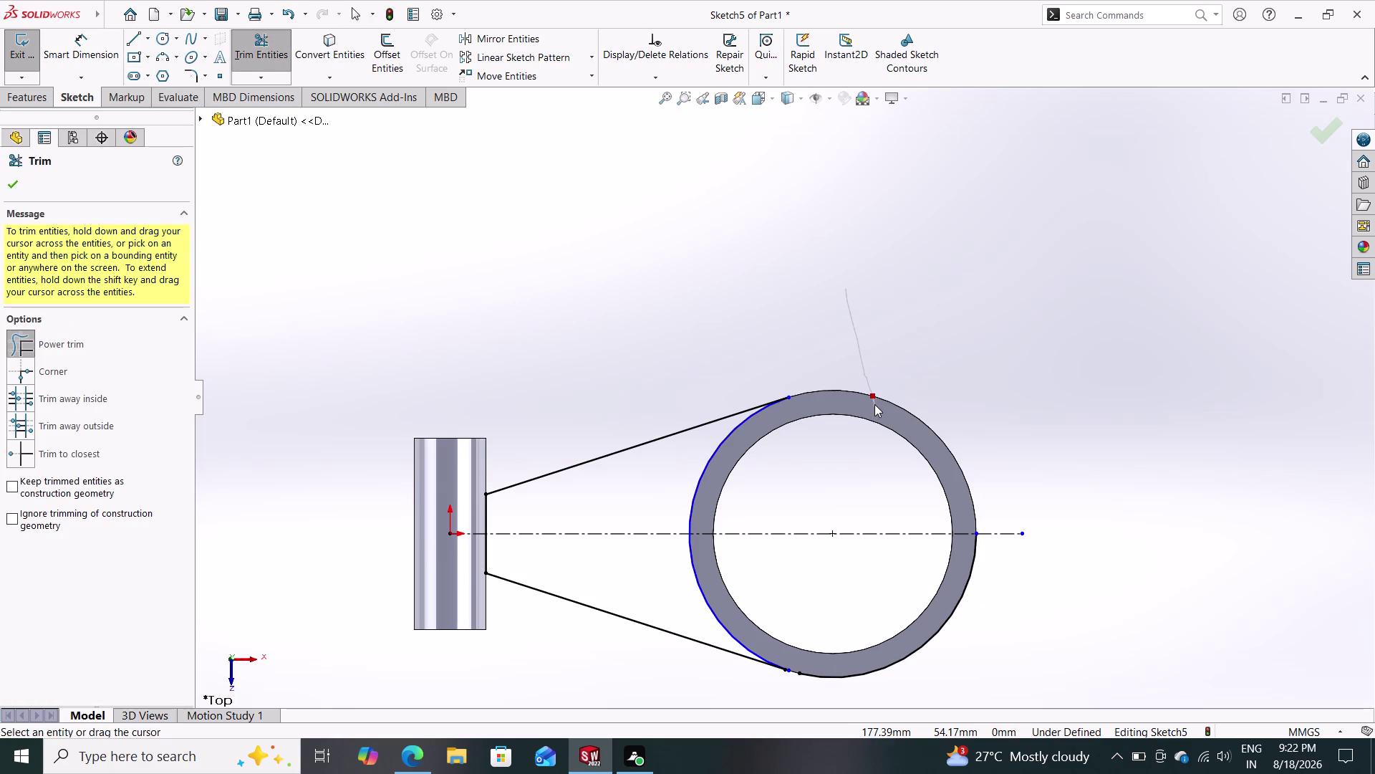
drag(875, 404, 889, 405)
drag(972, 710, 934, 655)
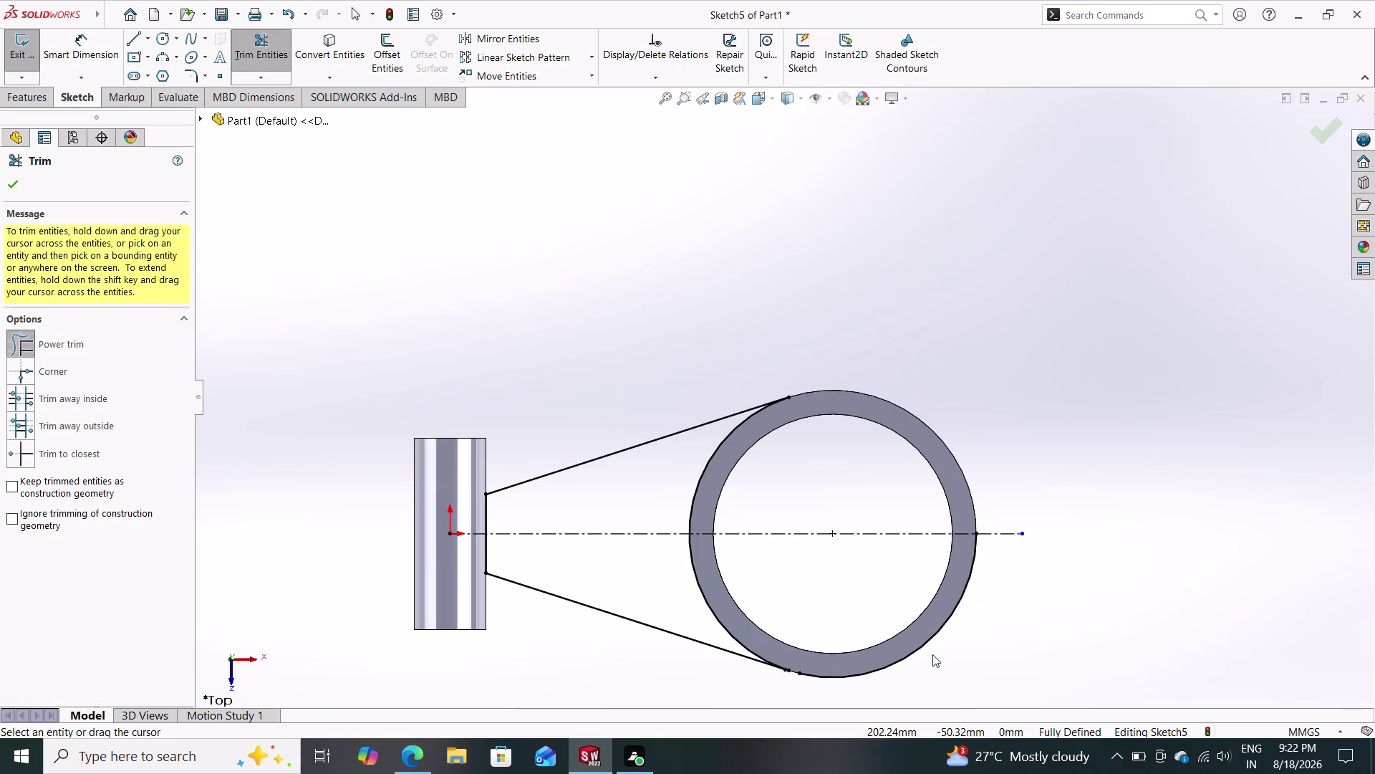
drag(935, 654, 927, 650)
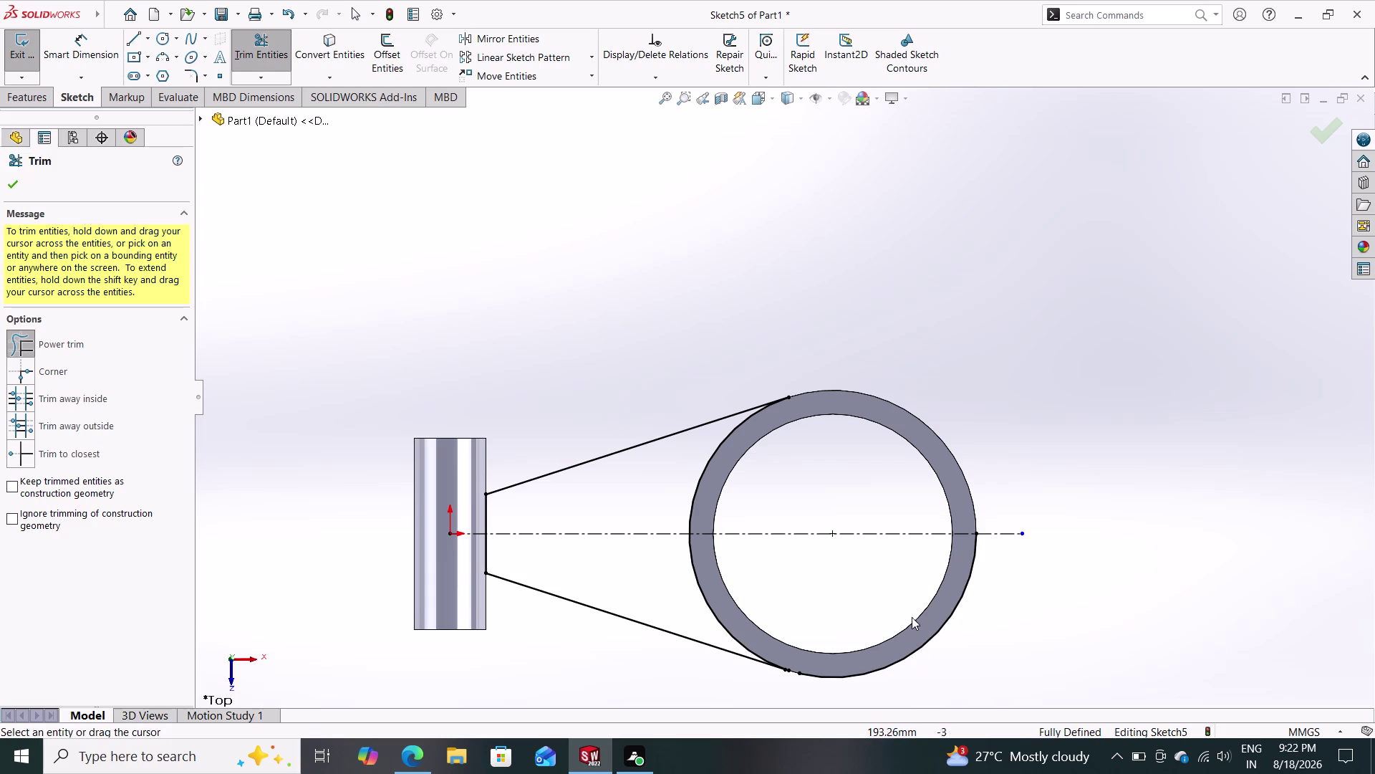
drag(910, 613, 974, 706)
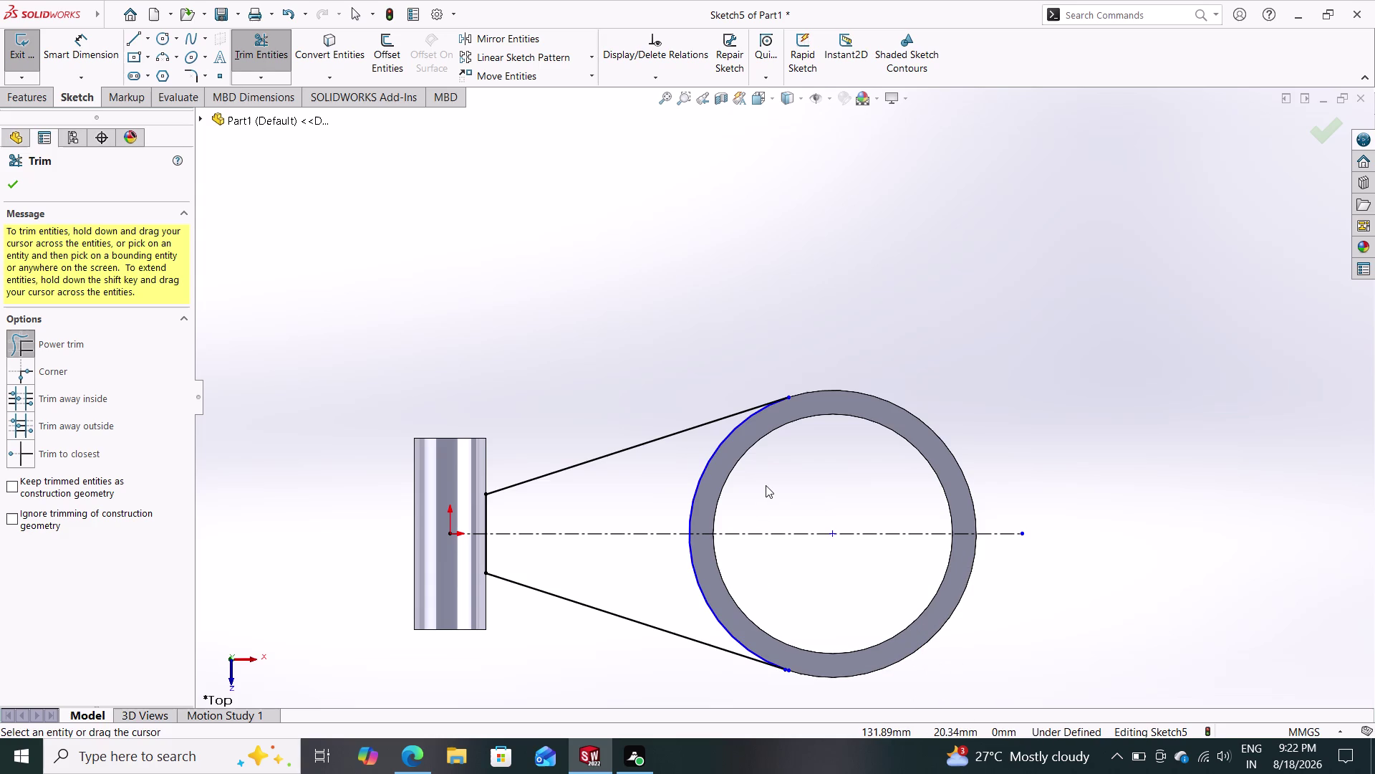
Zoom in on the upper tangent point and set the trim option to Trim to closest.
scroll(up, 3)
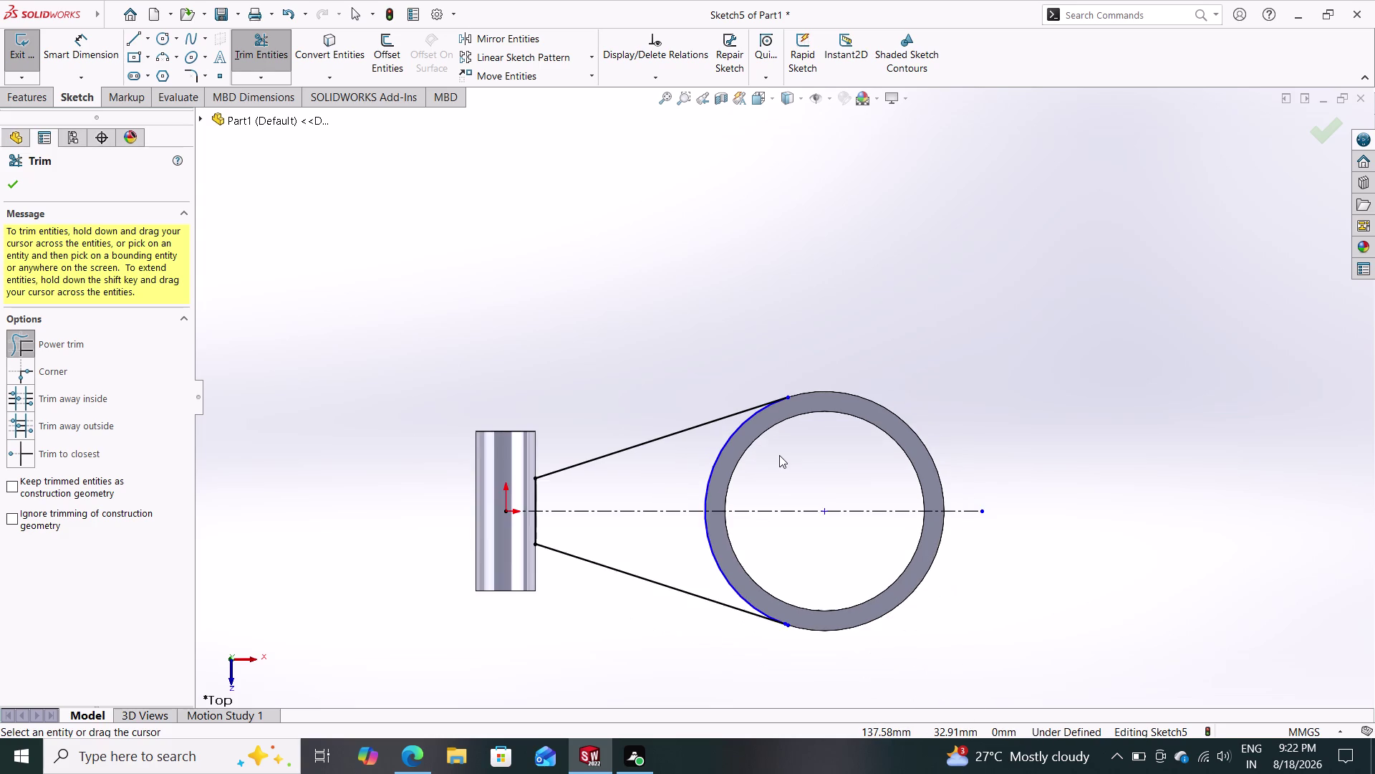
scroll(down, 3)
scroll(down, 3)
scroll(down, 3)
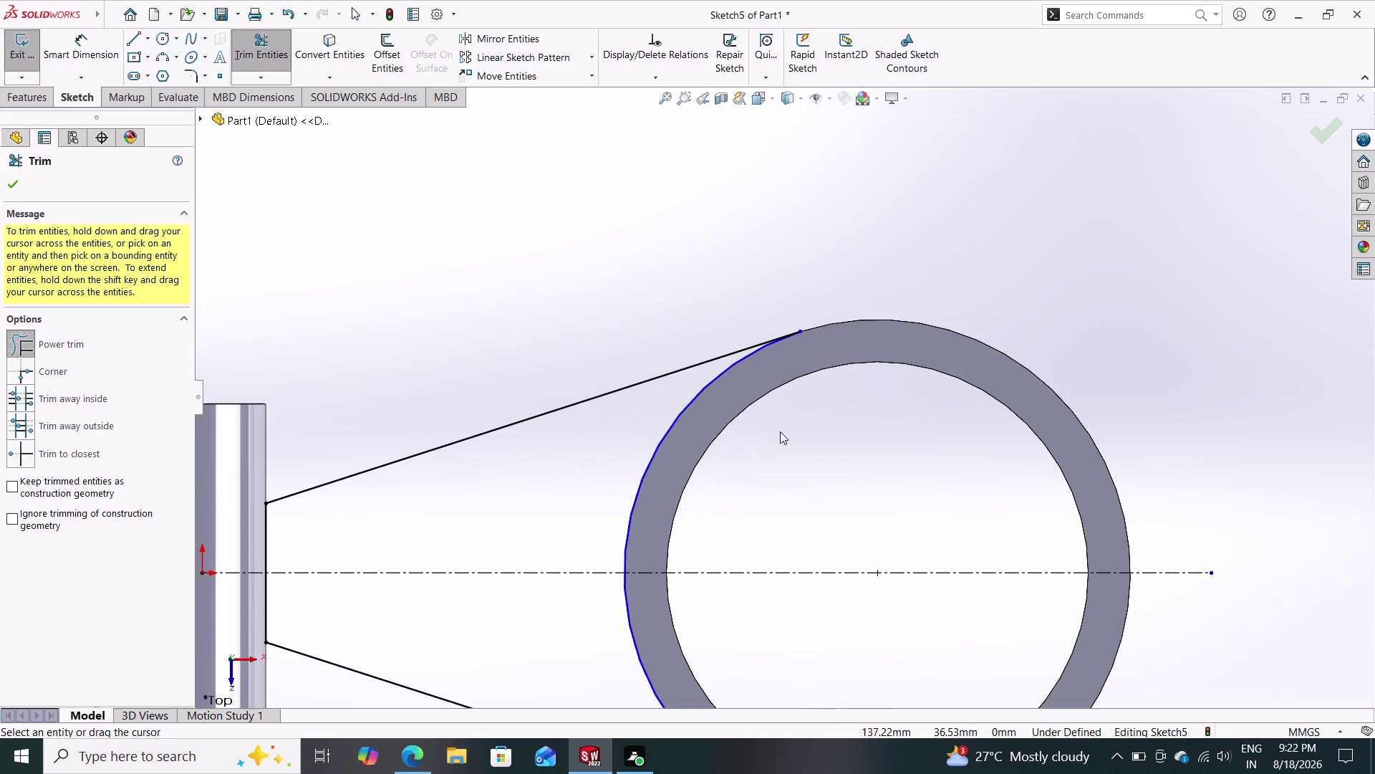
scroll(down, 3)
scroll(up, 3)
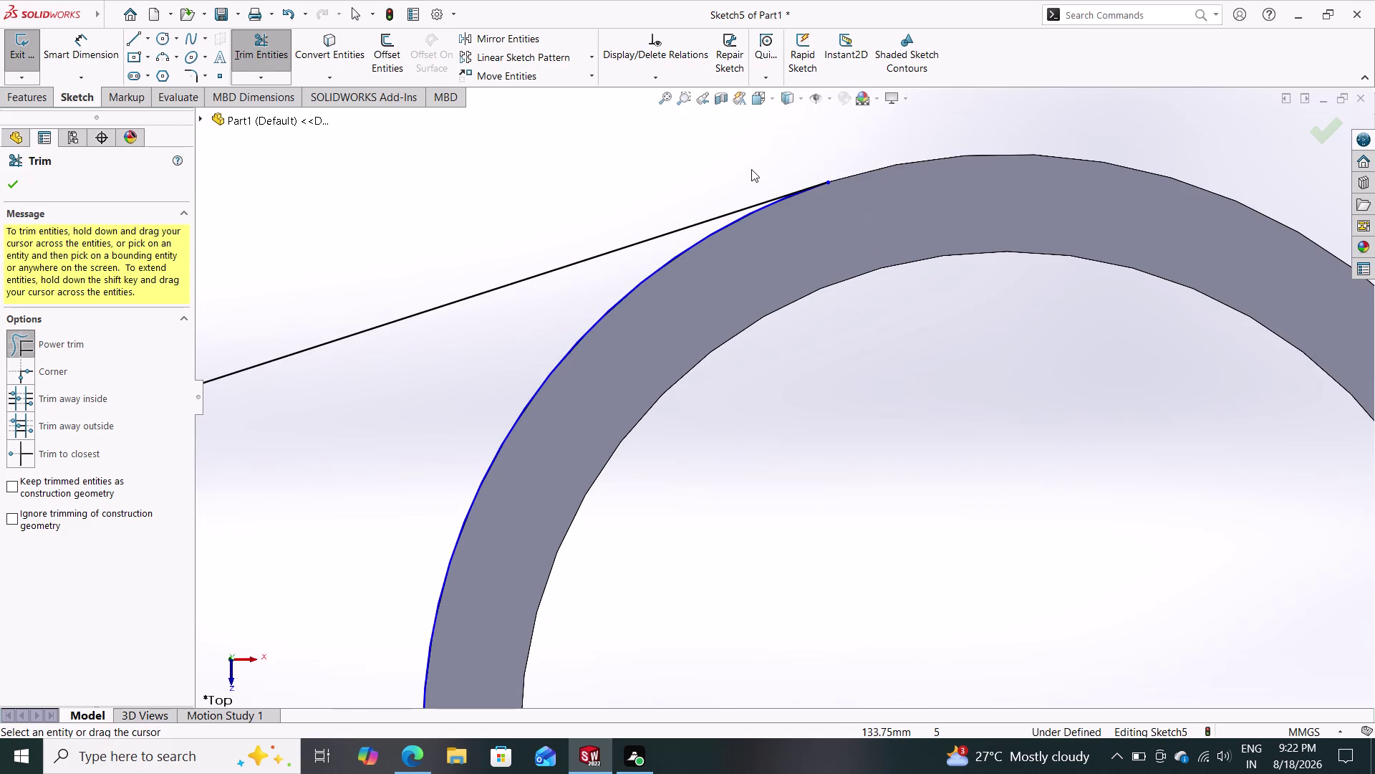
scroll(down, 3)
scroll(down, 3)
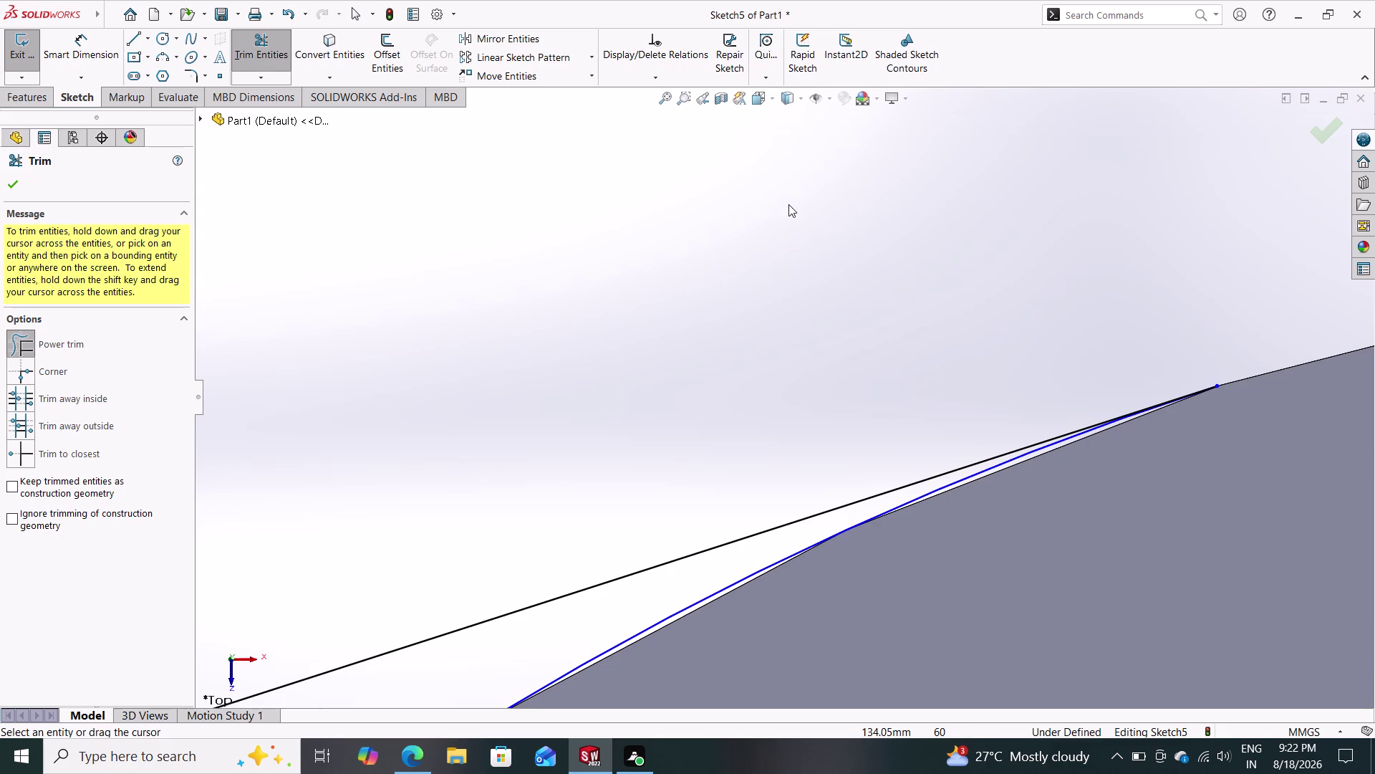
click(70, 455)
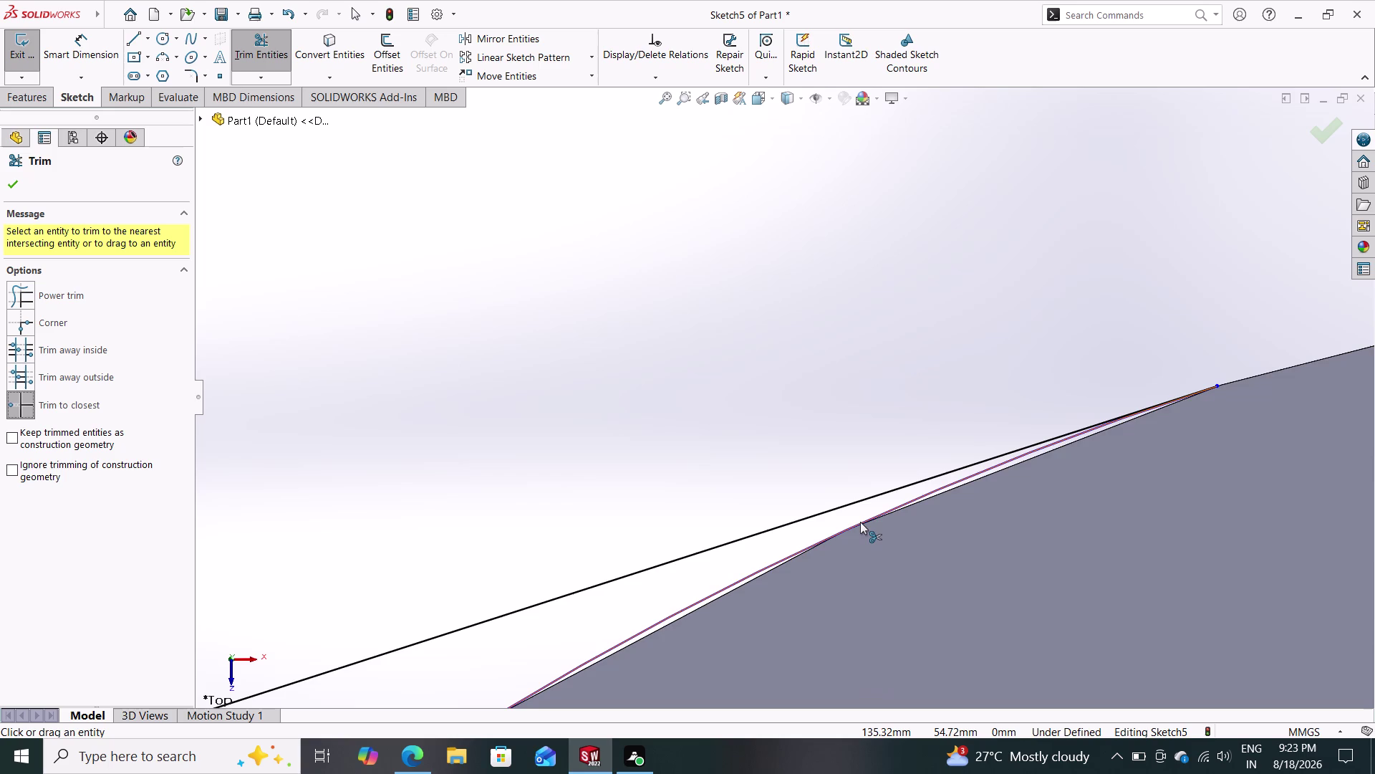
Zoom in on both points where the arm lines meet the arc, then exit Trim.
scroll(up, 3)
scroll(up, 3)
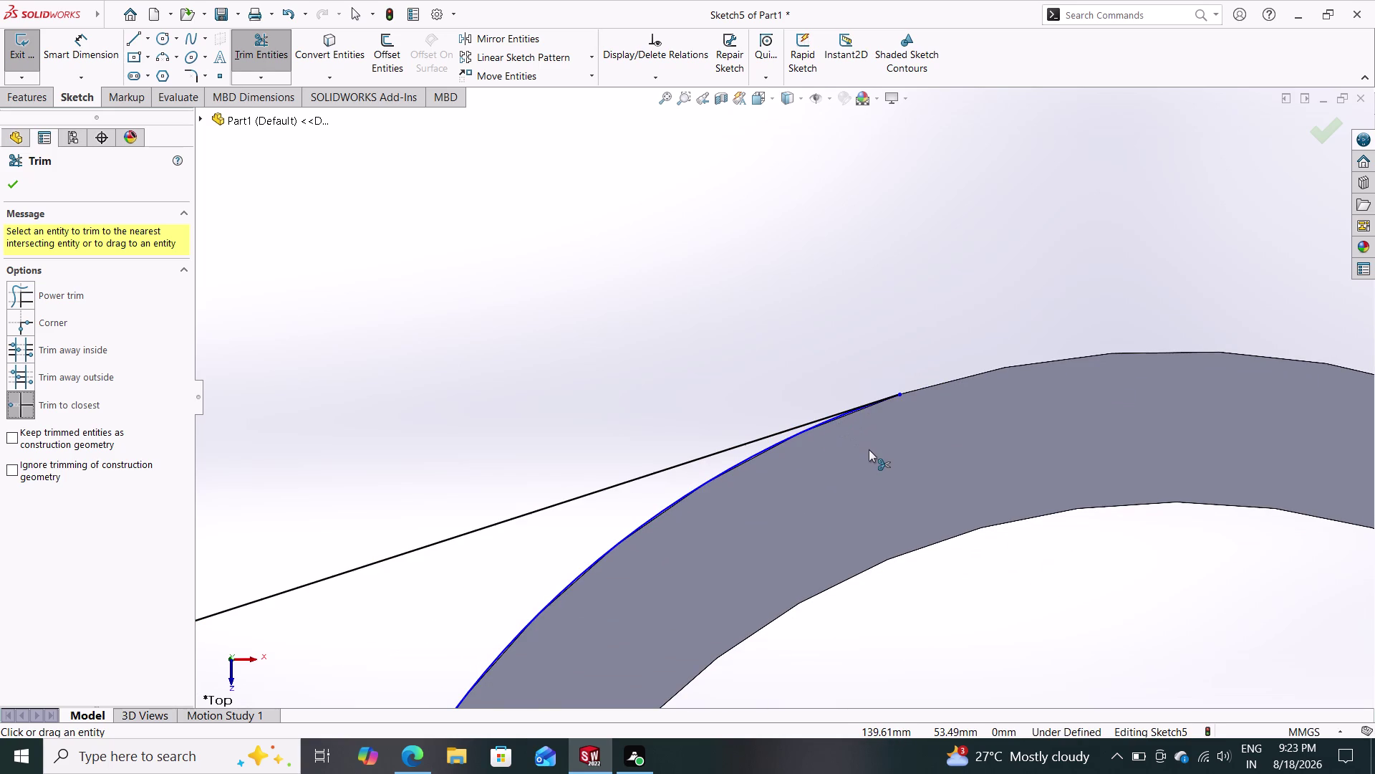
scroll(down, 3)
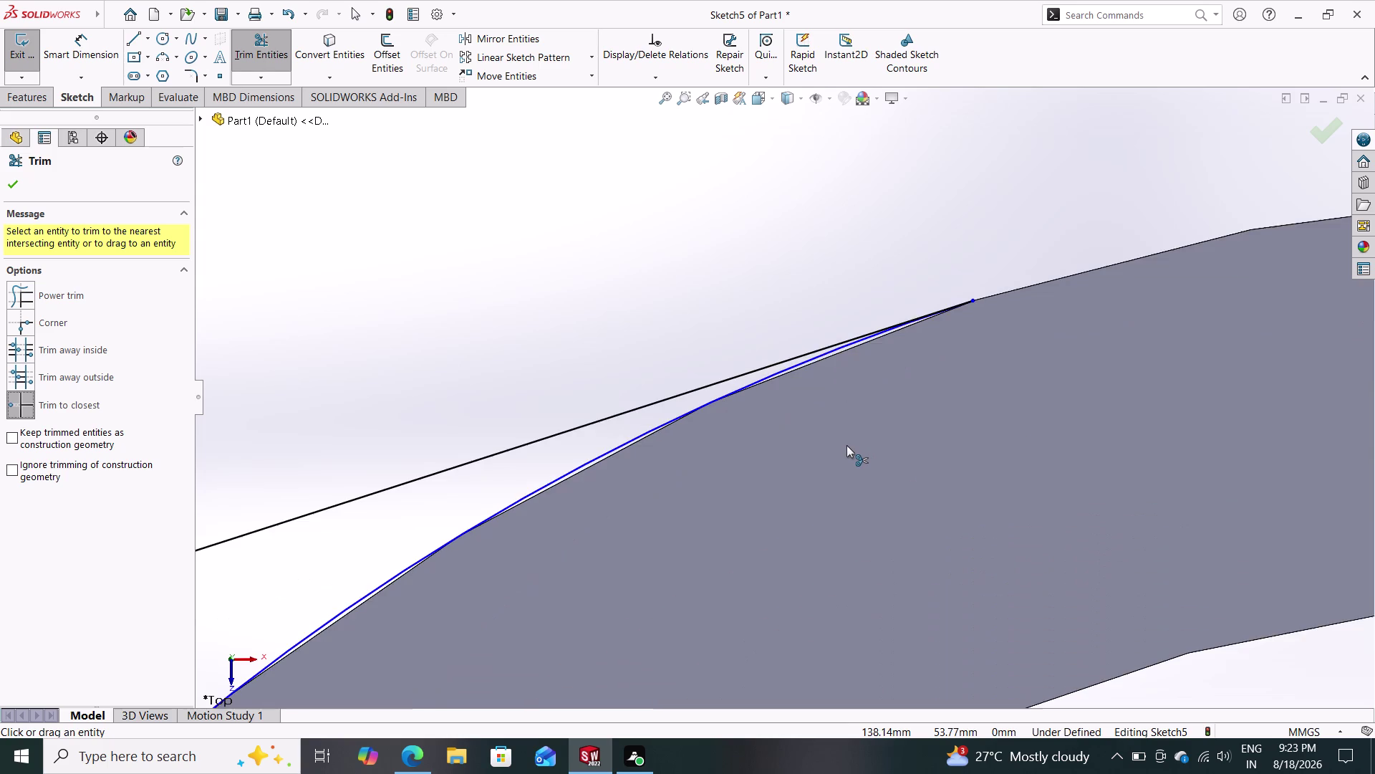
scroll(down, 3)
scroll(up, 3)
scroll(up, 3)
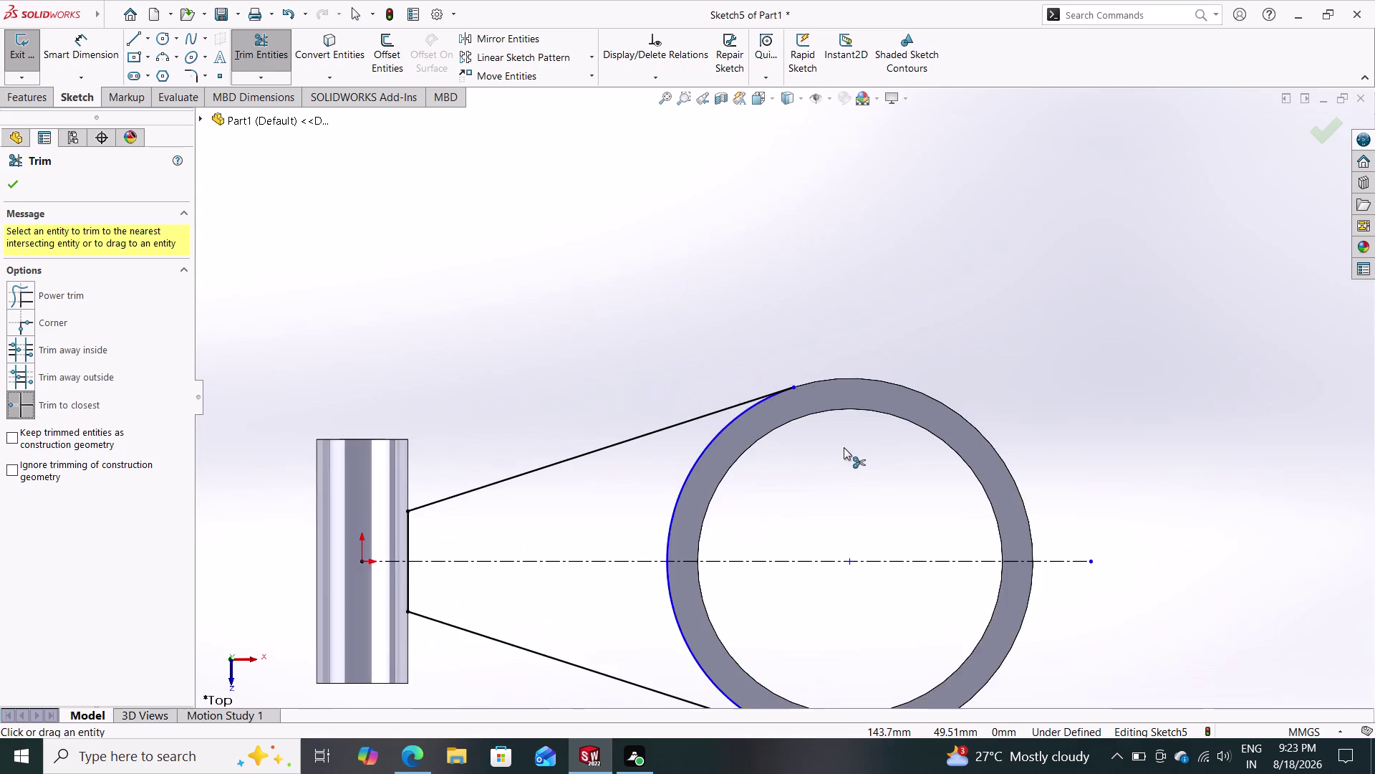
scroll(up, 3)
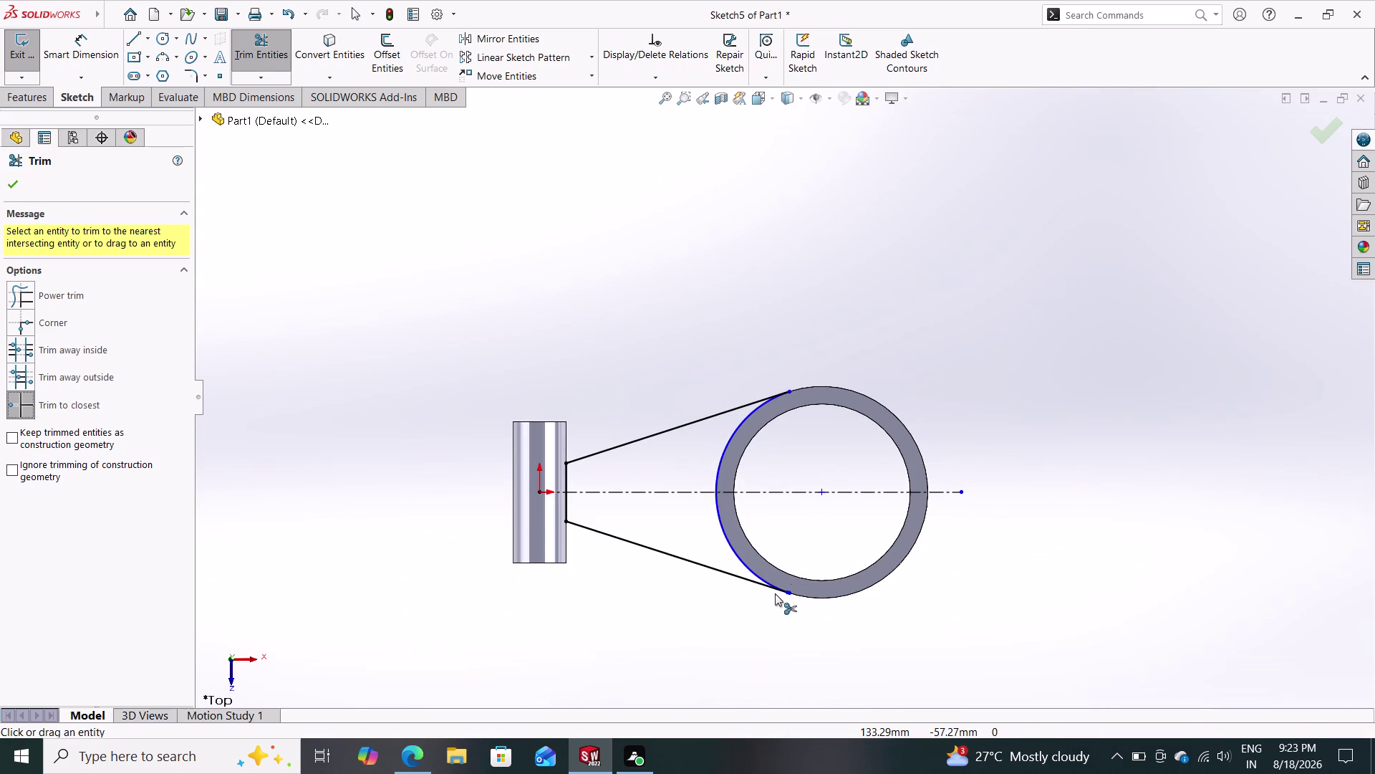
scroll(down, 3)
scroll(down, 3)
scroll(down, 3)
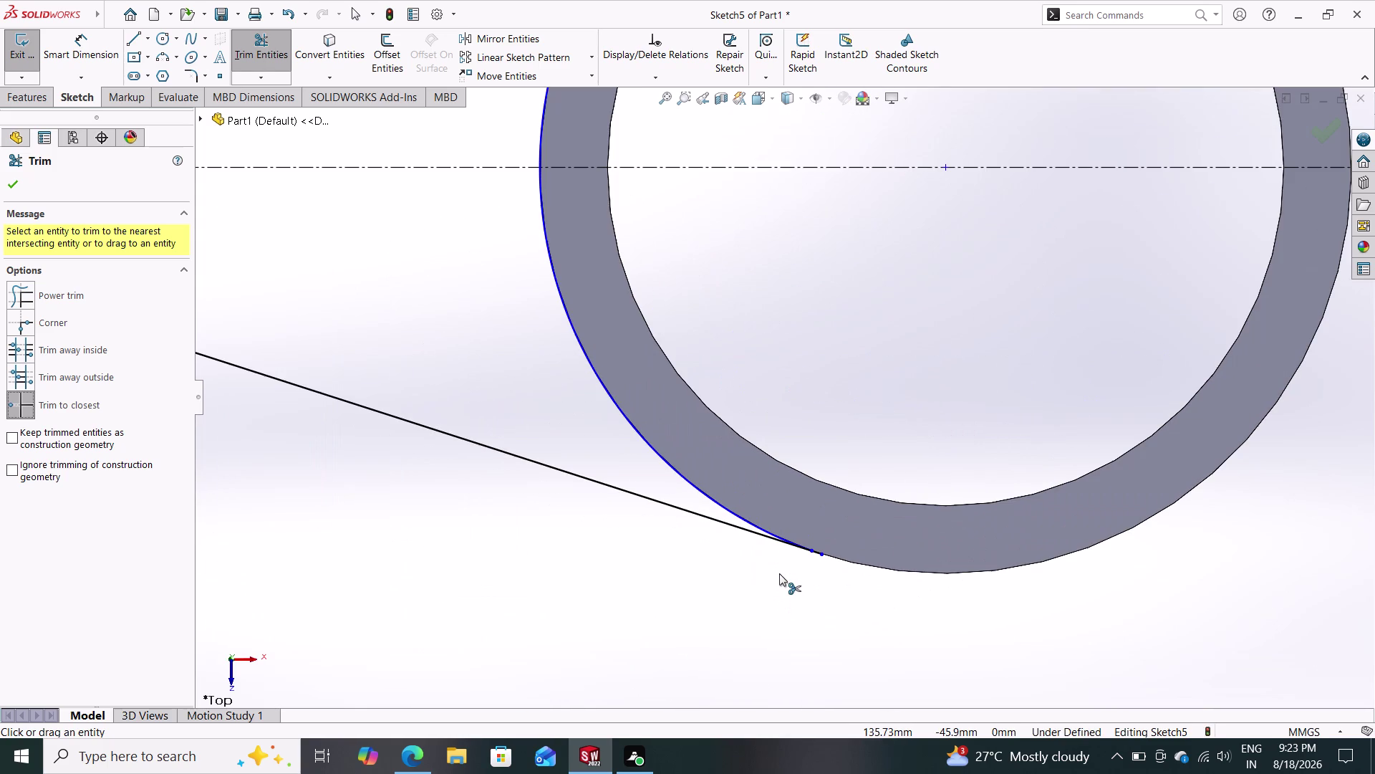
scroll(down, 3)
scroll(down, 3)
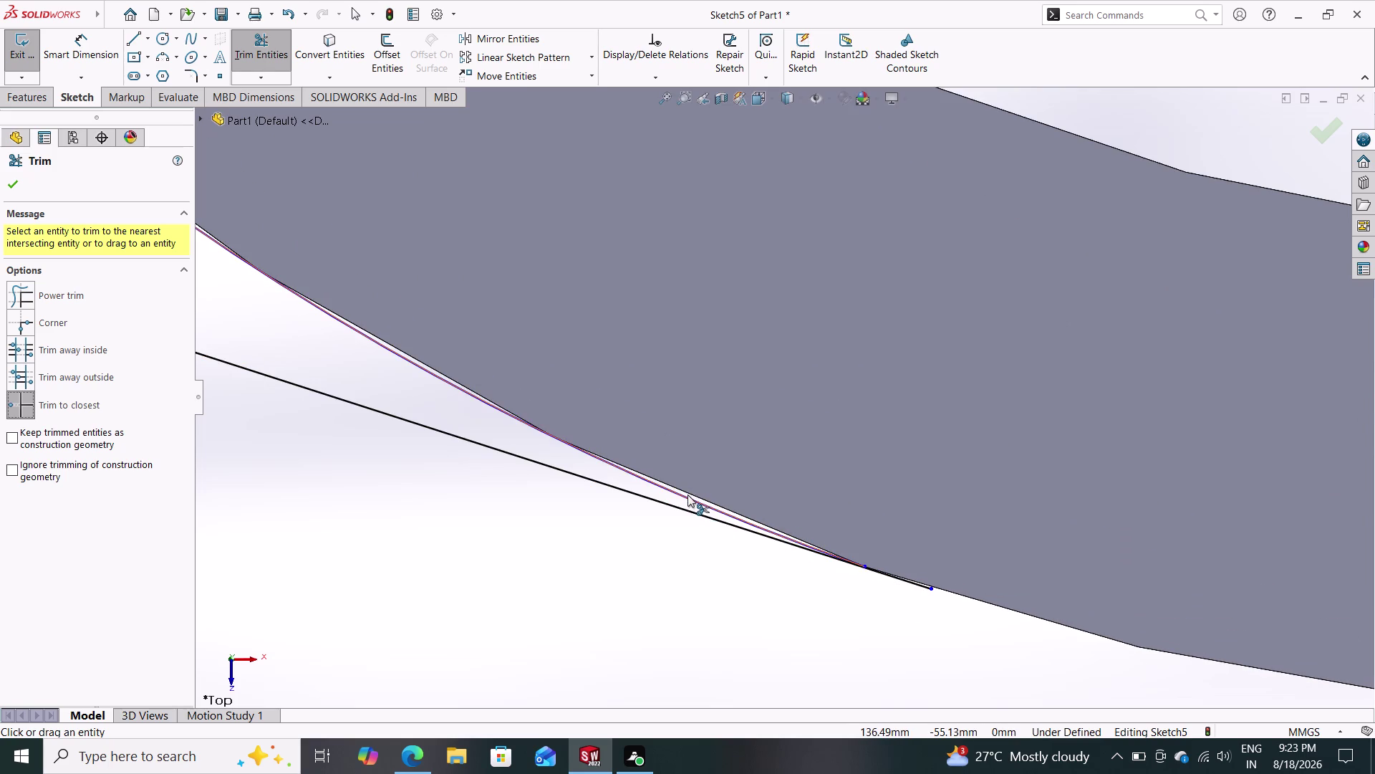
scroll(down, 3)
scroll(down, 3)
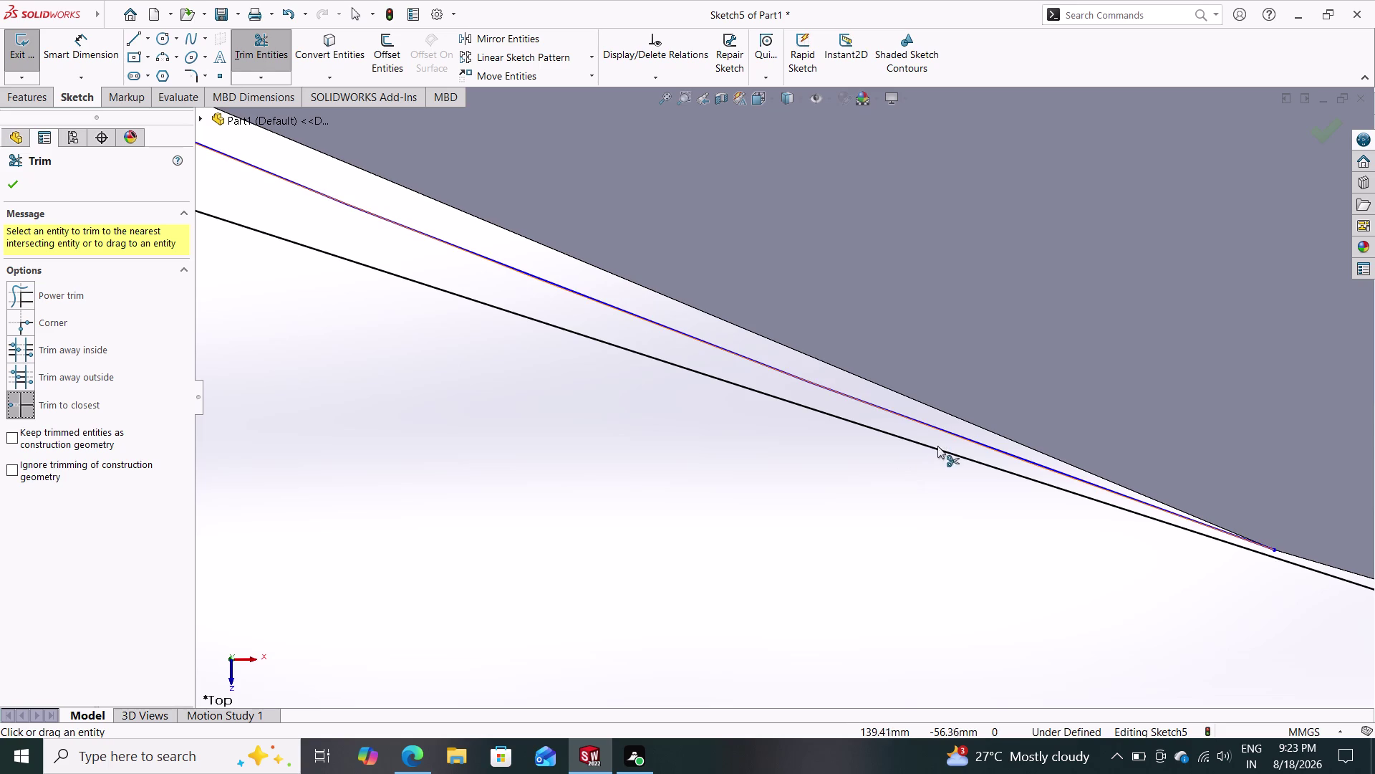
scroll(up, 3)
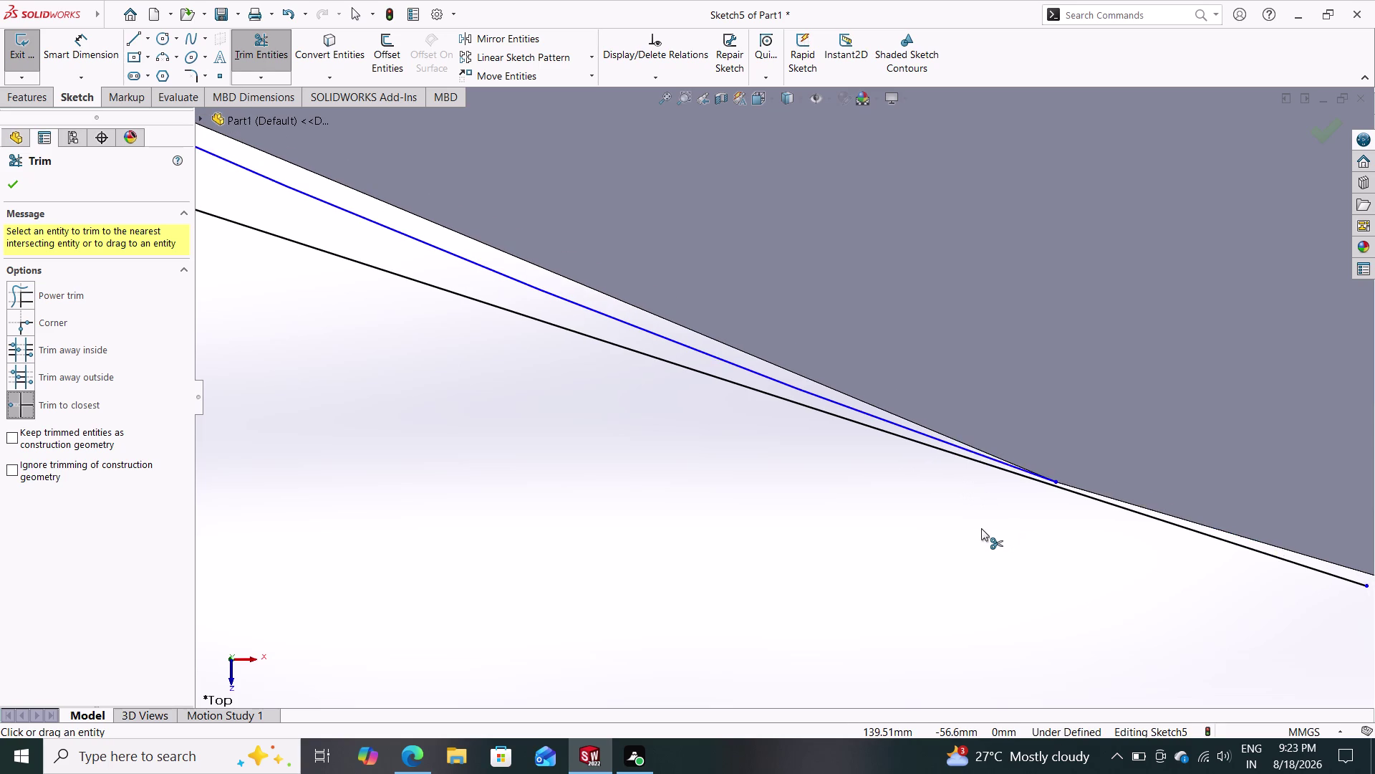
scroll(up, 3)
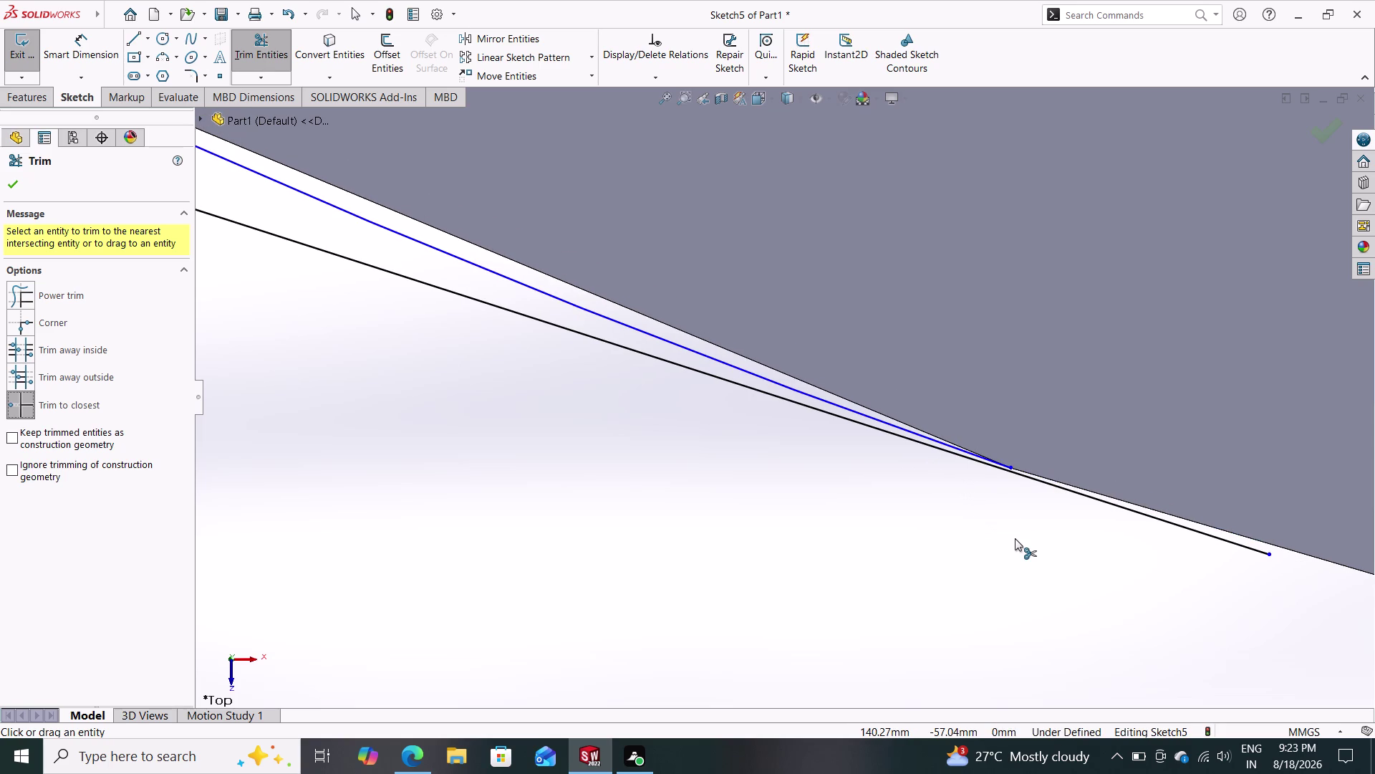
key(Escape)
Pull the lower arm line's end back onto the arc, then select the arc and that line.
key(Escape)
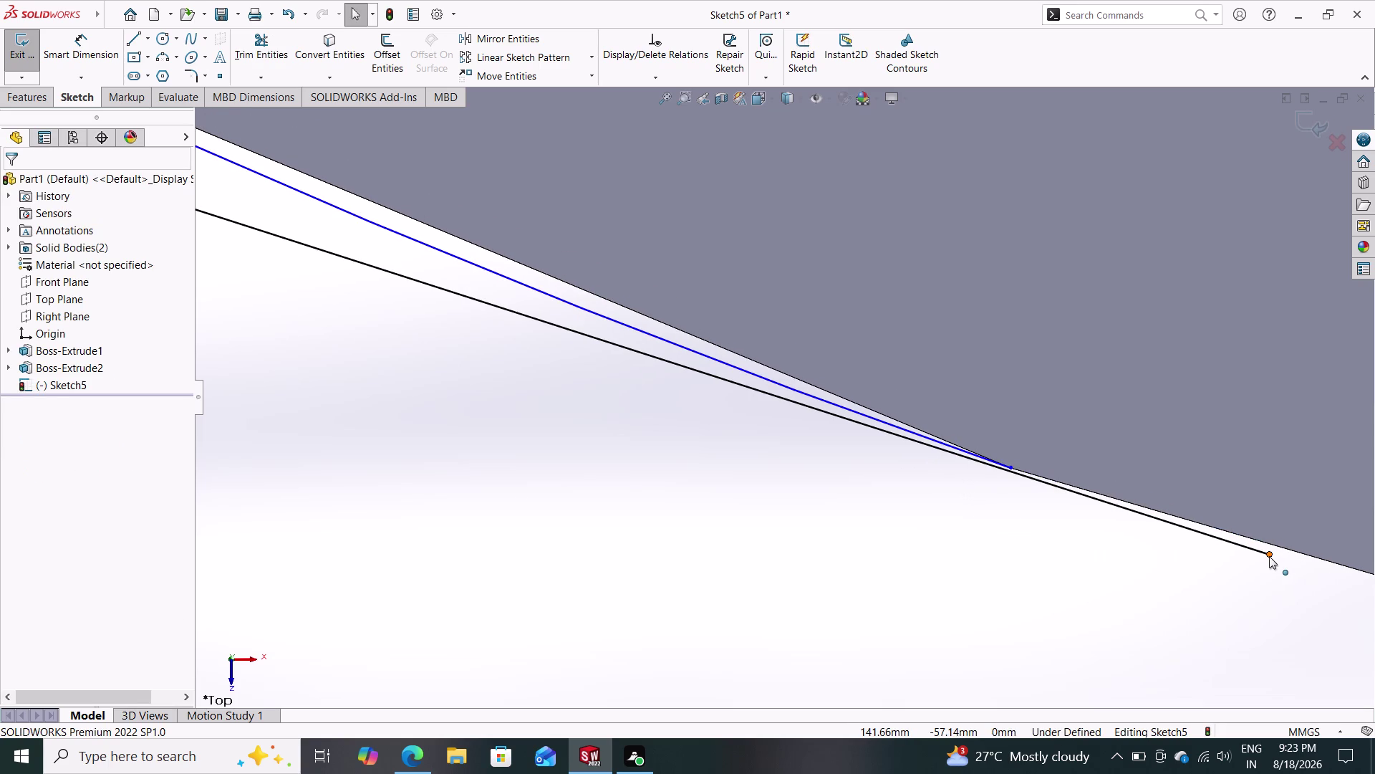
drag(1269, 555, 767, 474)
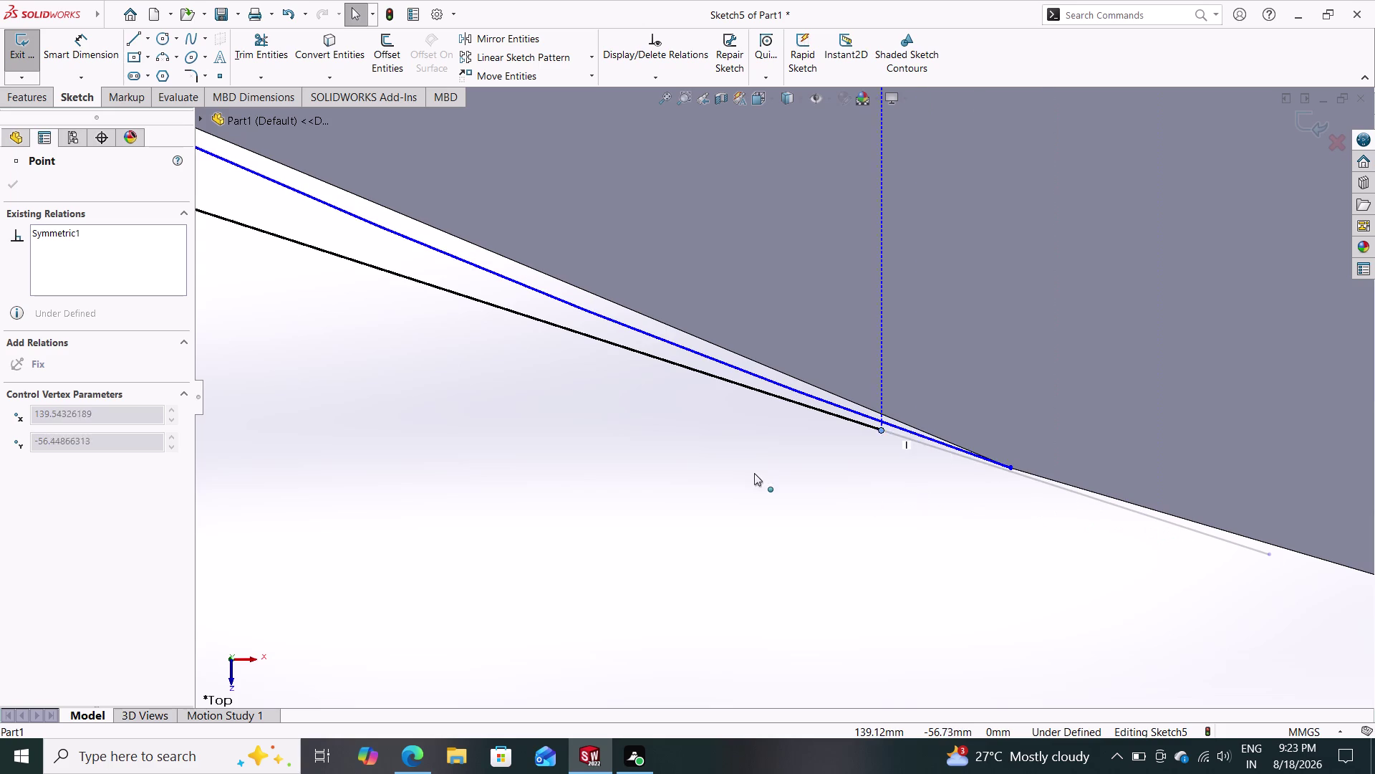
drag(767, 474, 694, 477)
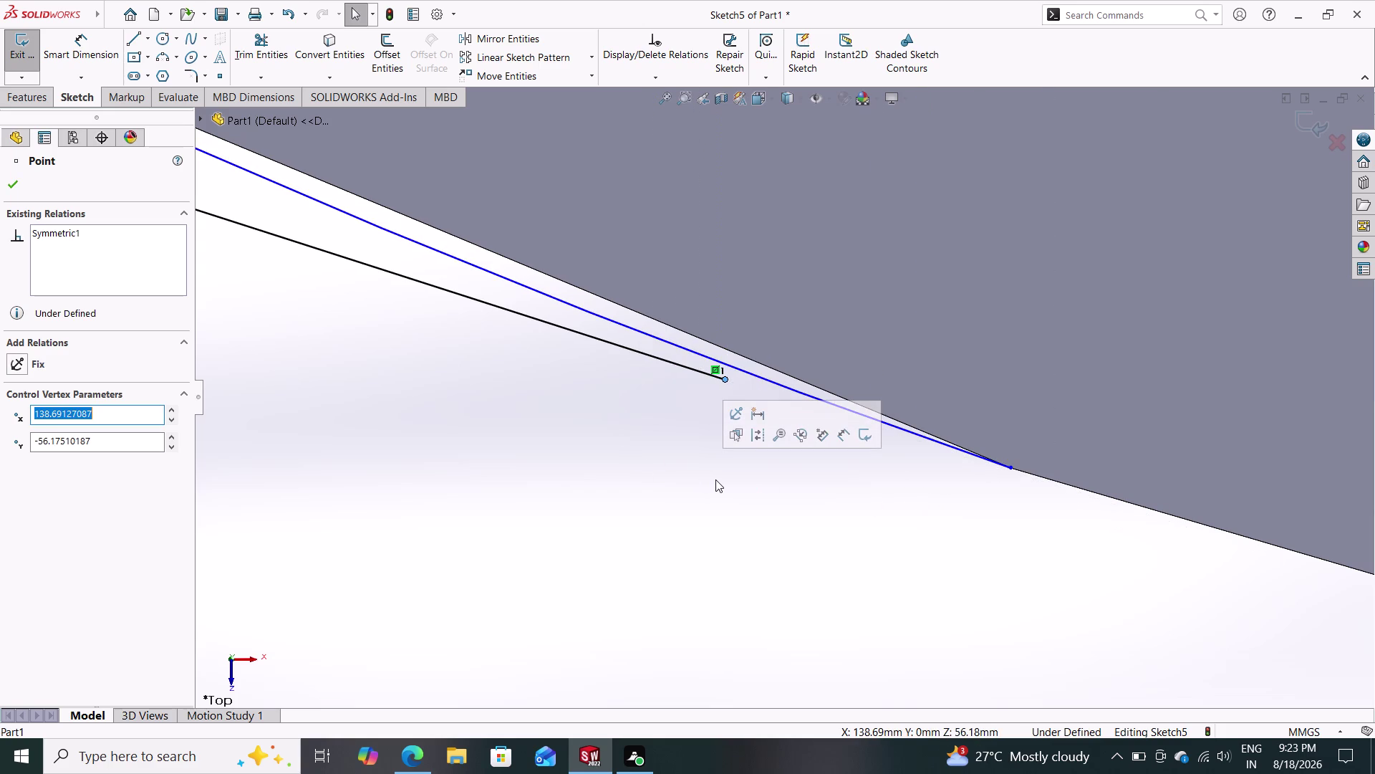
key(Escape)
key(Escape)
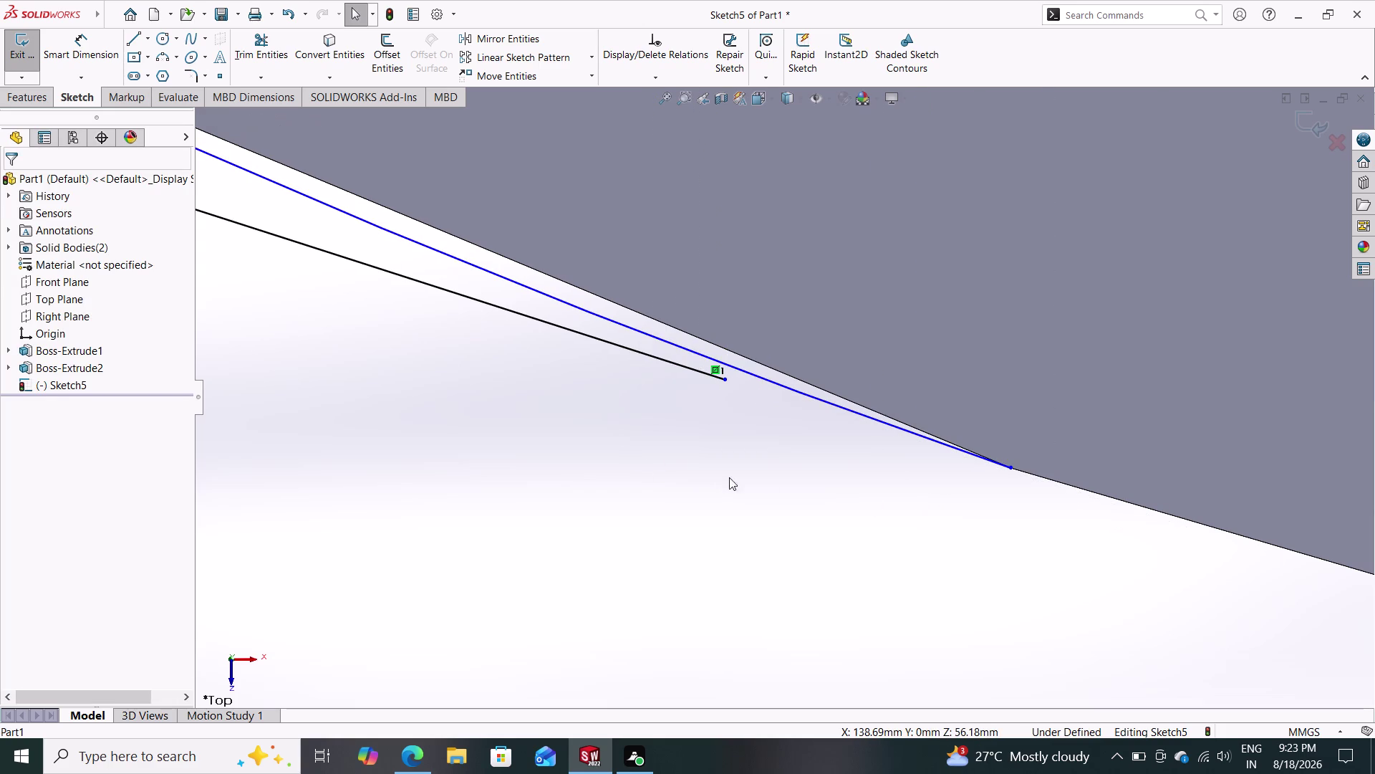
click(824, 399)
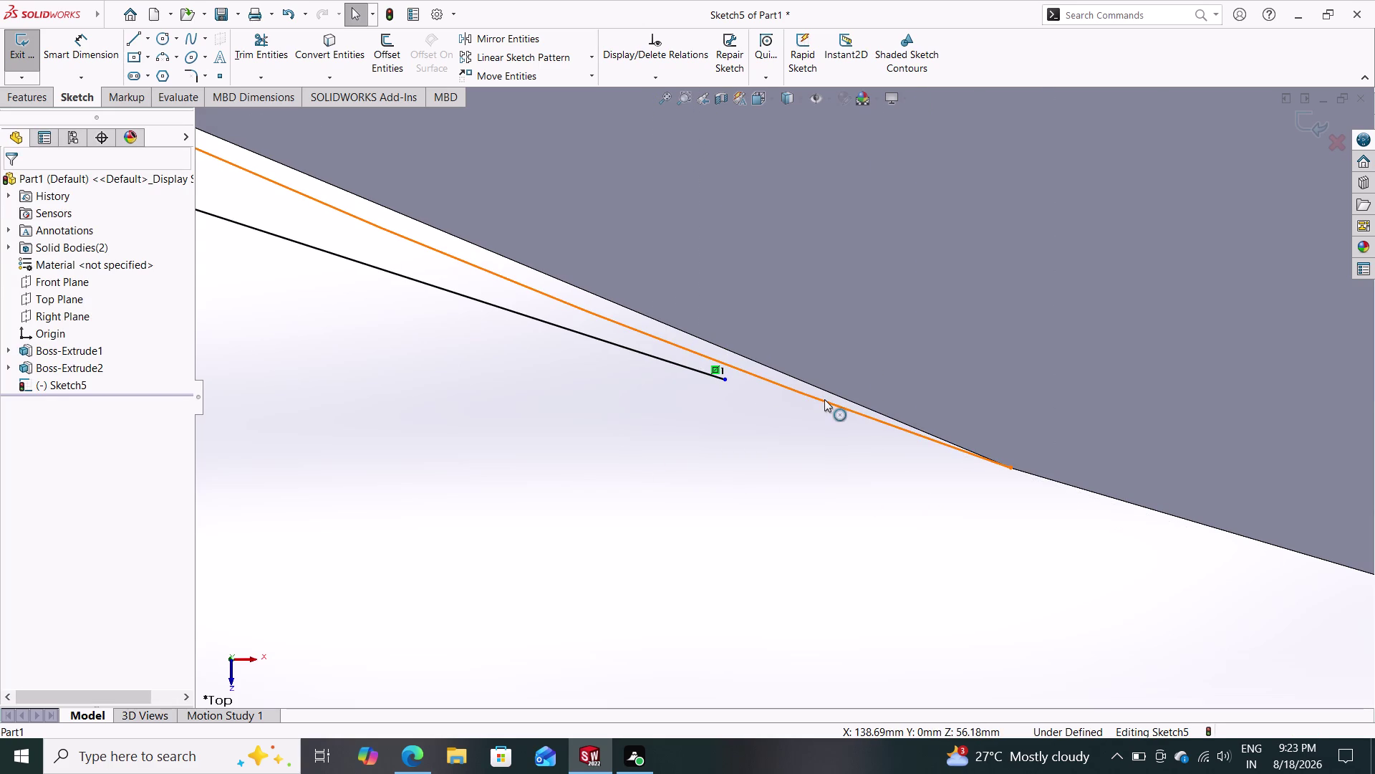
click(682, 363)
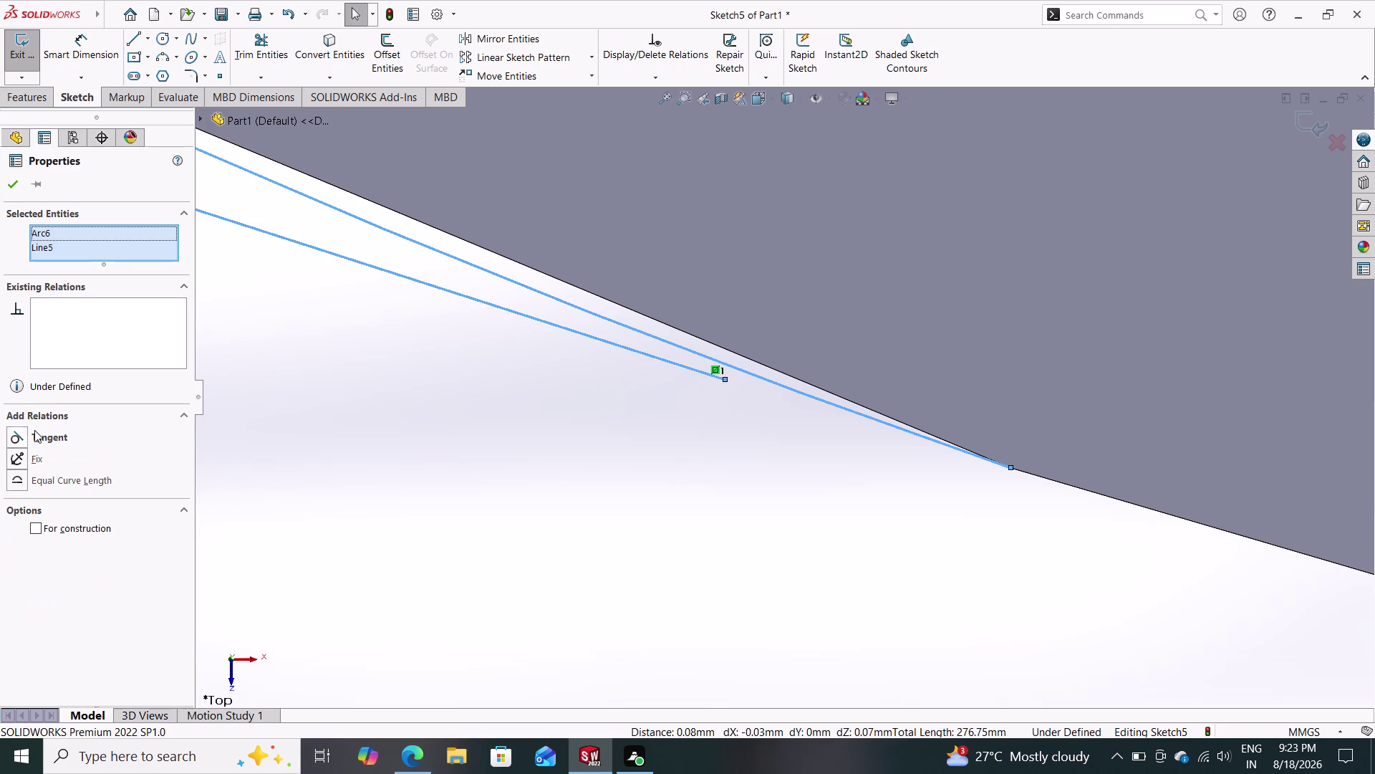
Add a Tangent relation between Arc6 and the lower arm line Line5.
click(34, 437)
click(34, 433)
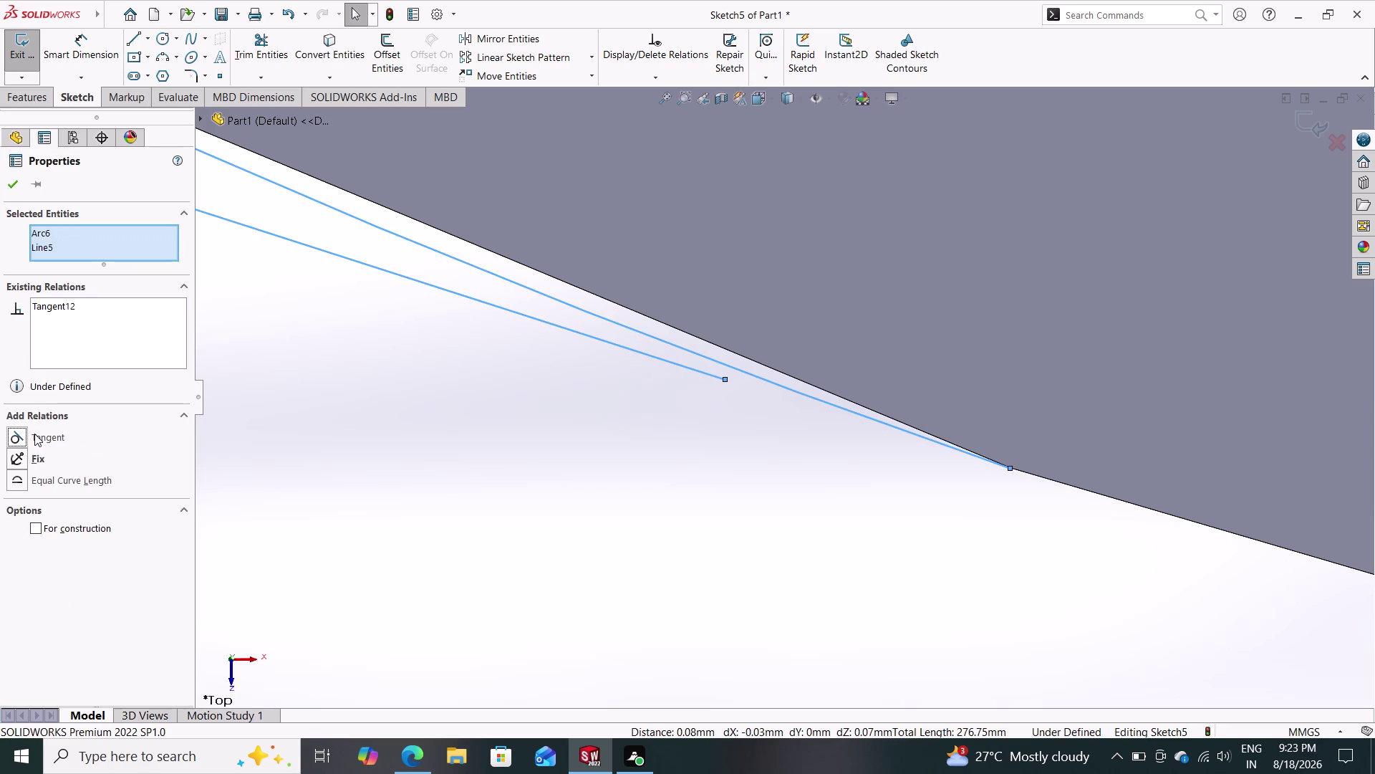
click(34, 433)
click(34, 434)
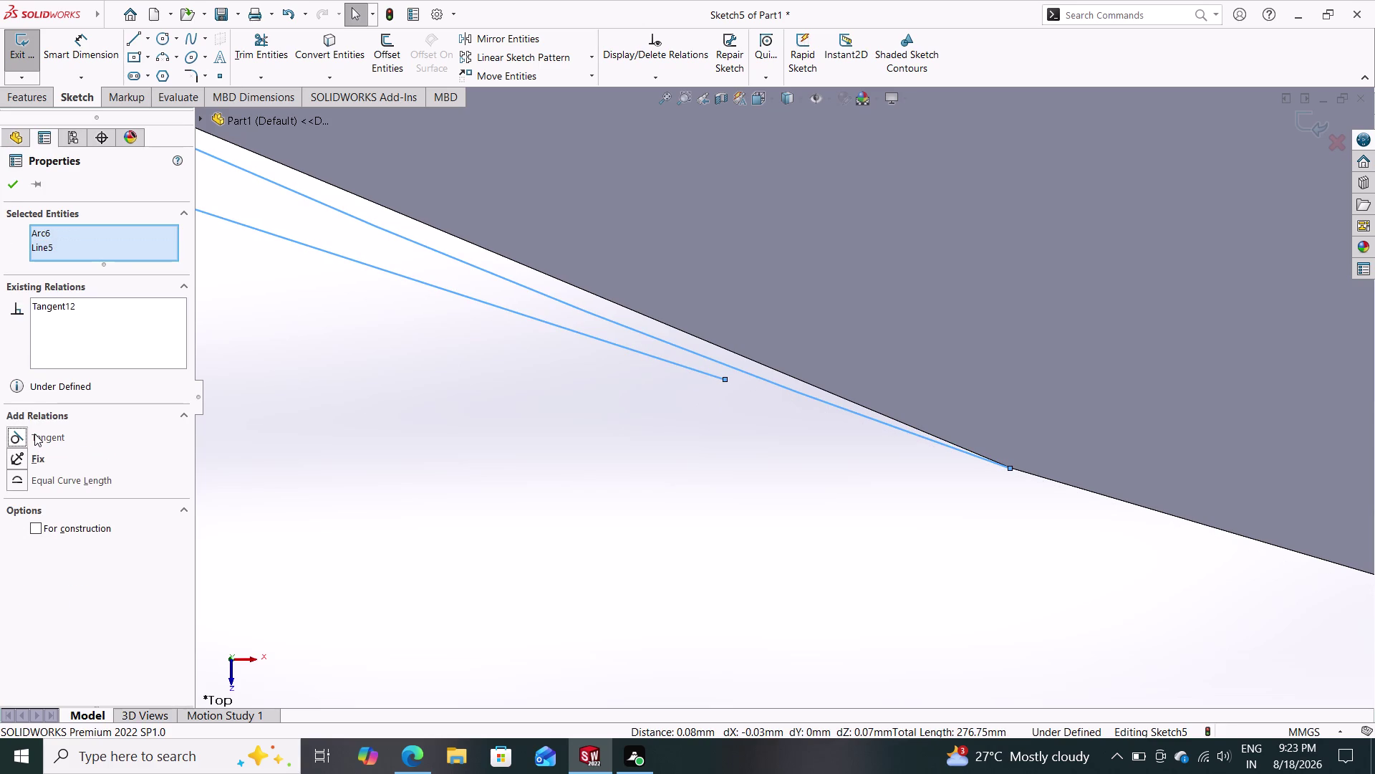
click(50, 422)
click(42, 438)
click(10, 188)
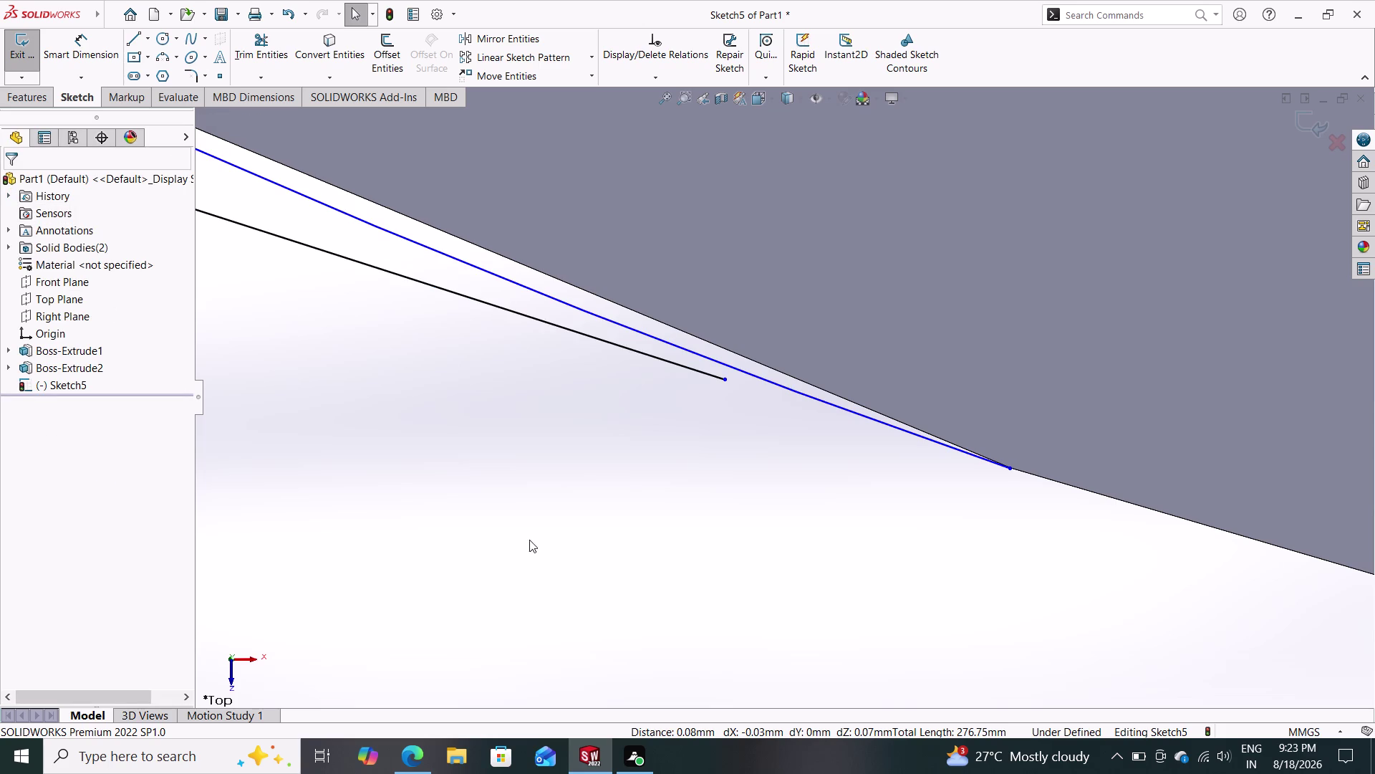
drag(723, 376, 843, 415)
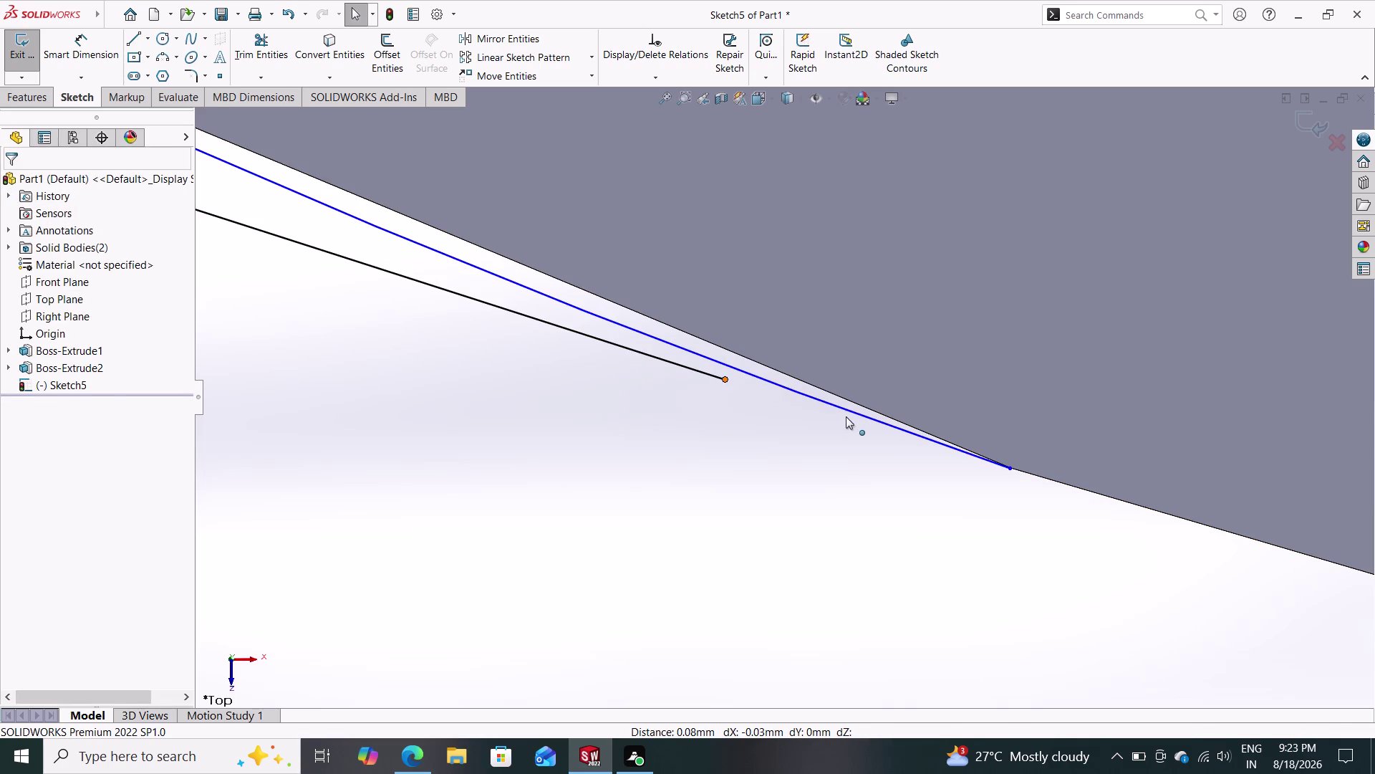
Slide the arc's free endpoint along the lower arm line toward its end.
drag(844, 415, 1195, 533)
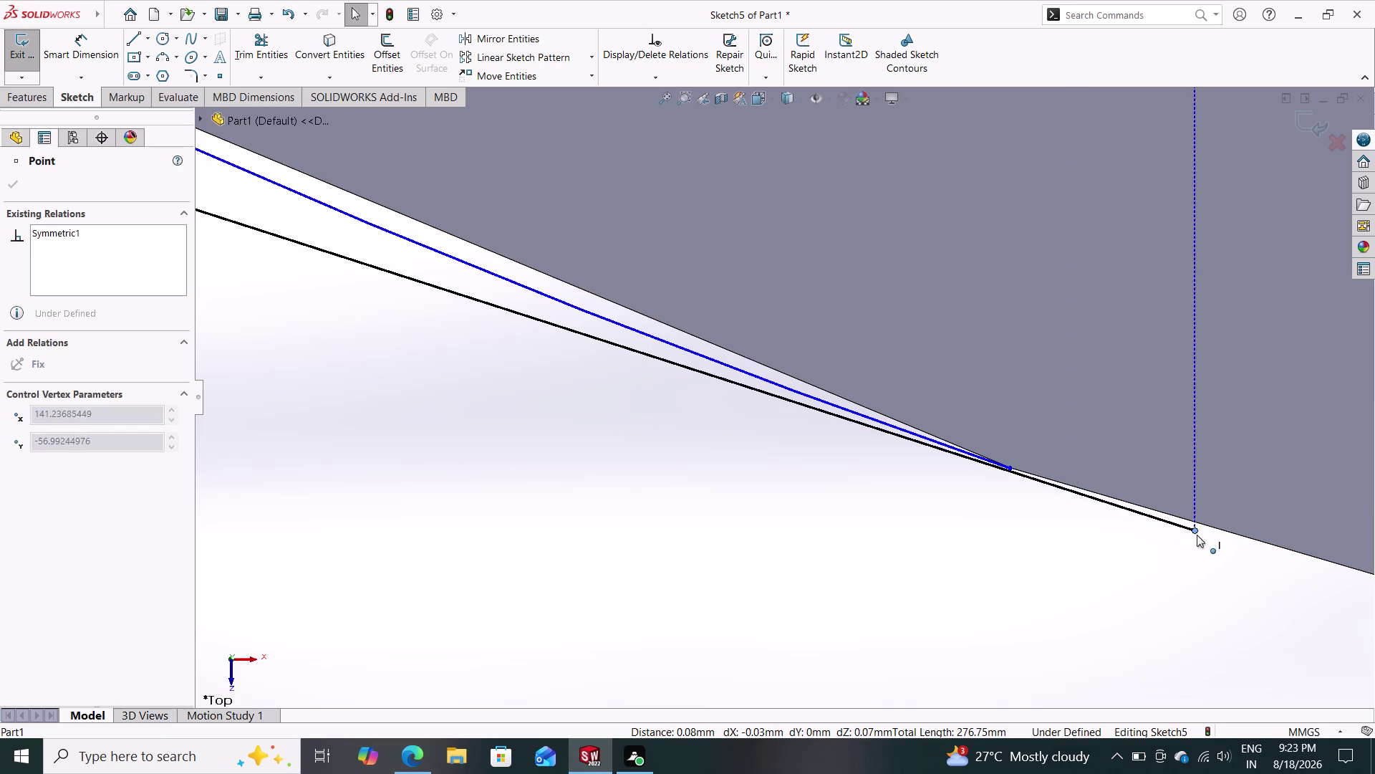
drag(1195, 534, 1329, 554)
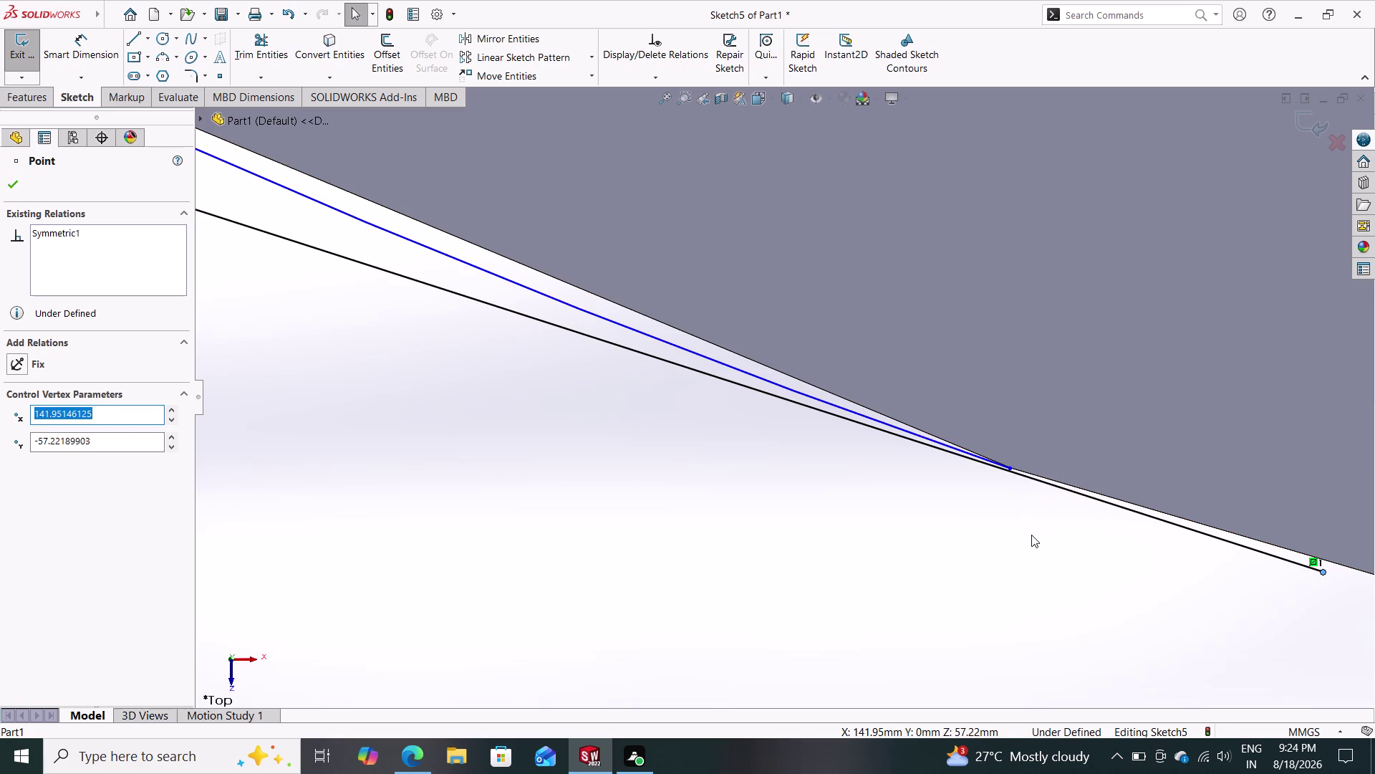
scroll(up, 3)
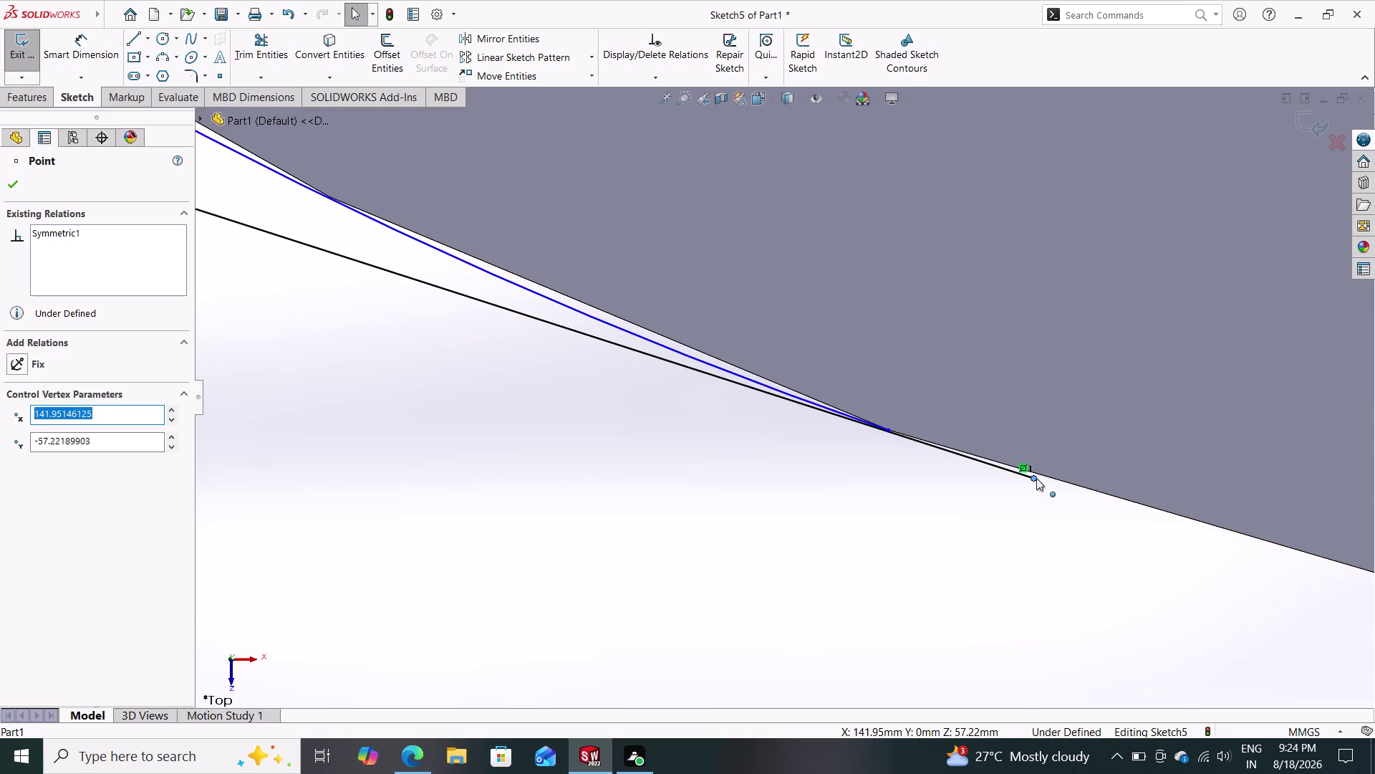
drag(1032, 477, 1305, 539)
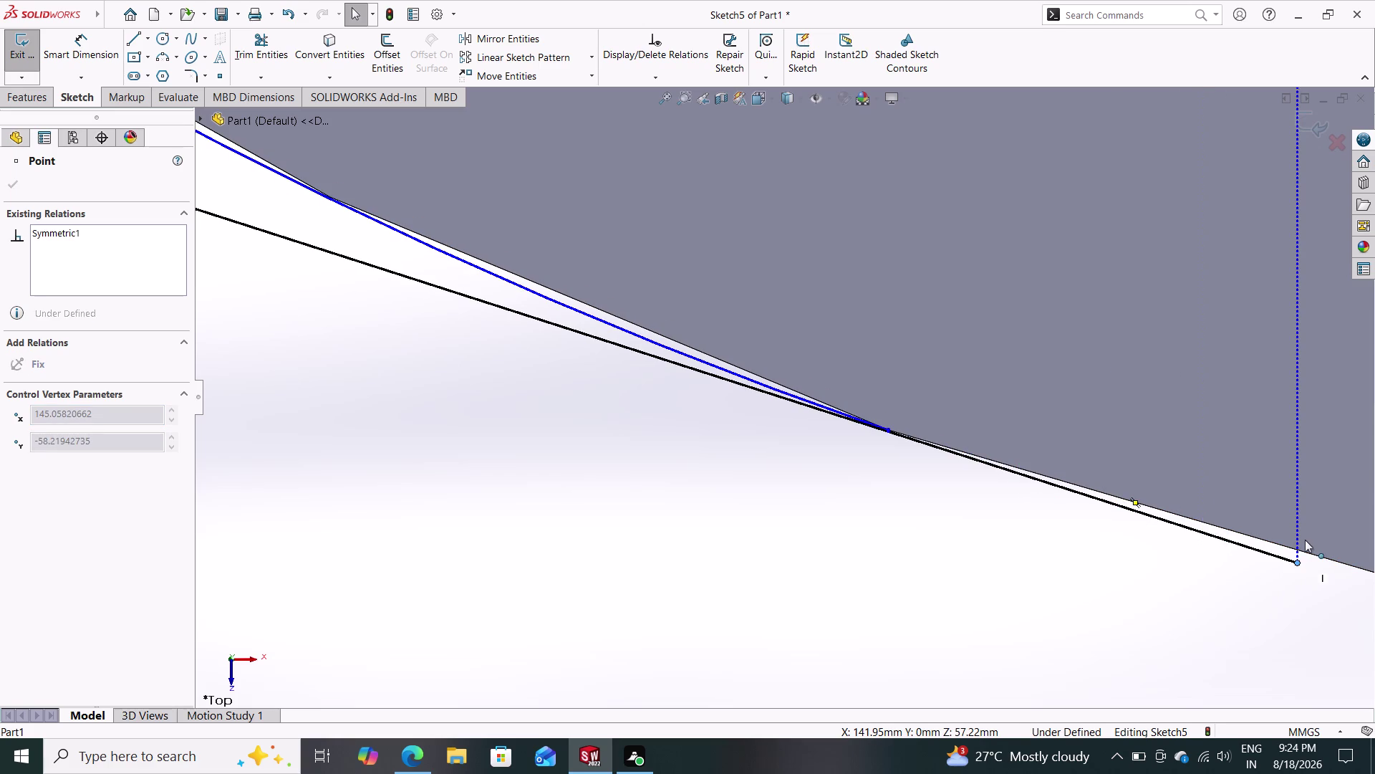
drag(1305, 539, 916, 442)
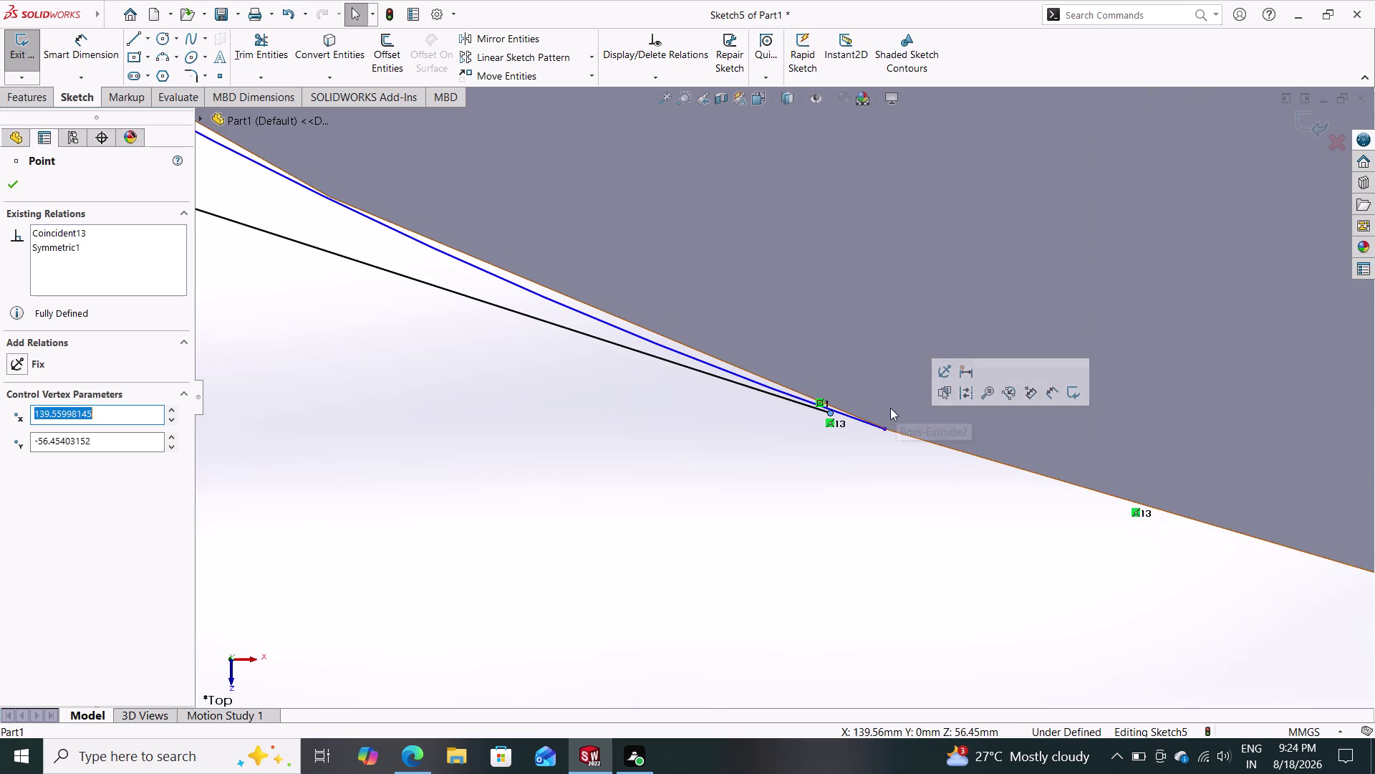
key(Escape)
Pull the arc's endpoint off the line and reposition it over the ring.
scroll(down, 3)
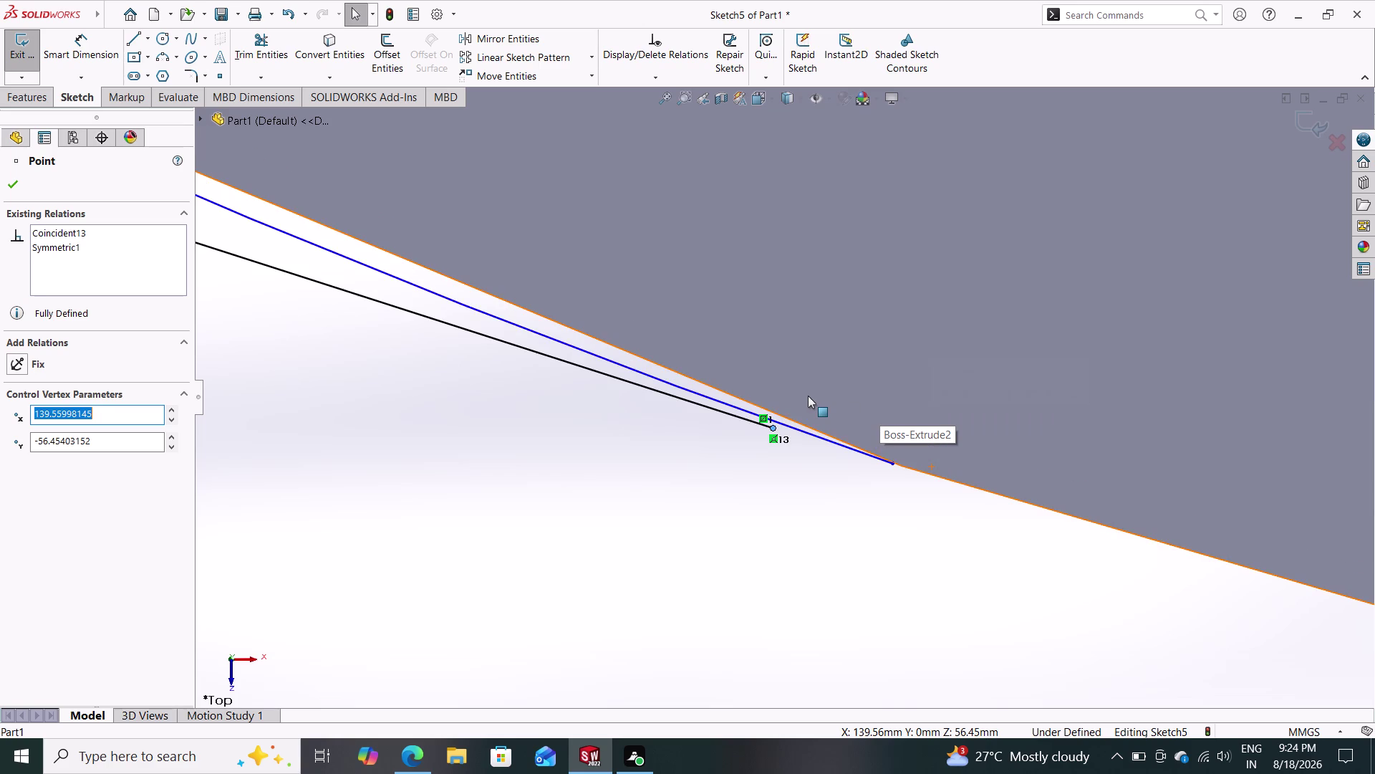
scroll(down, 3)
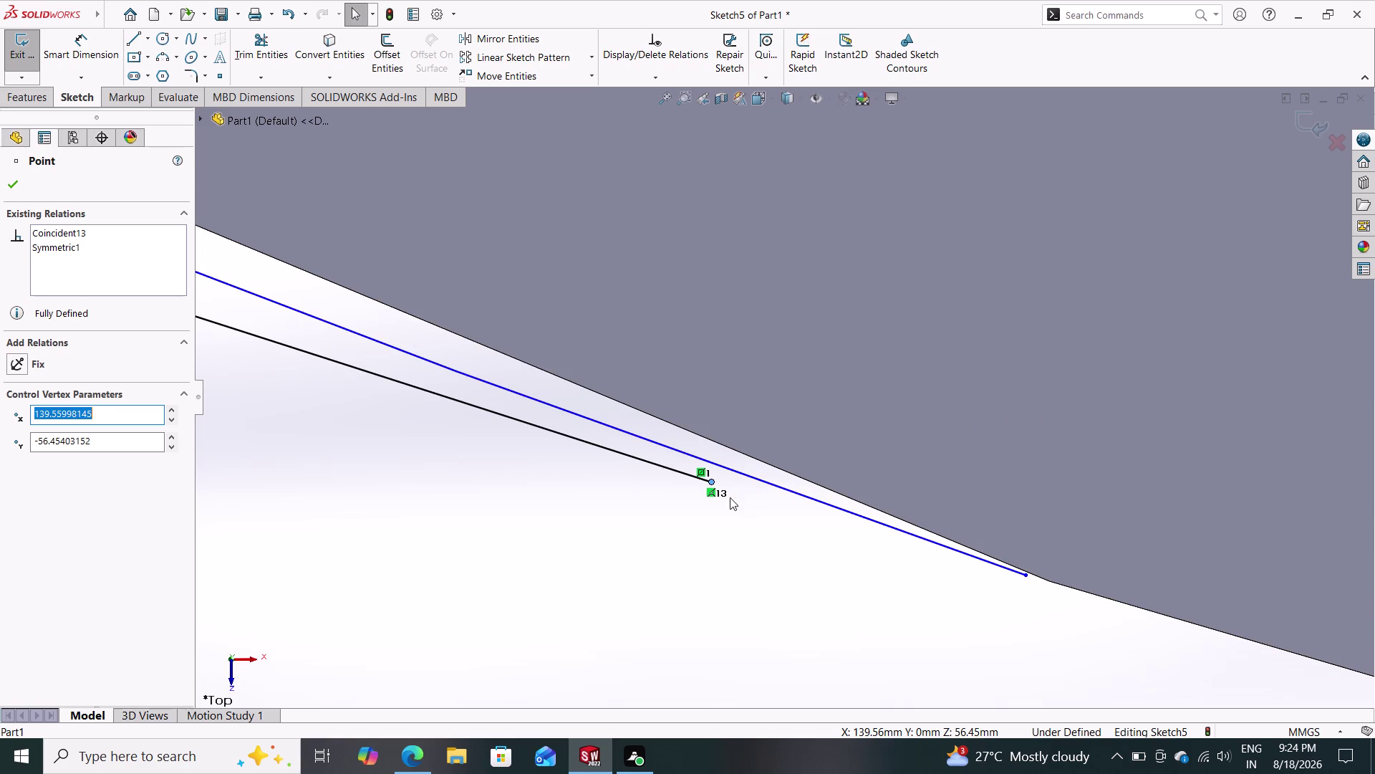
drag(710, 478, 811, 500)
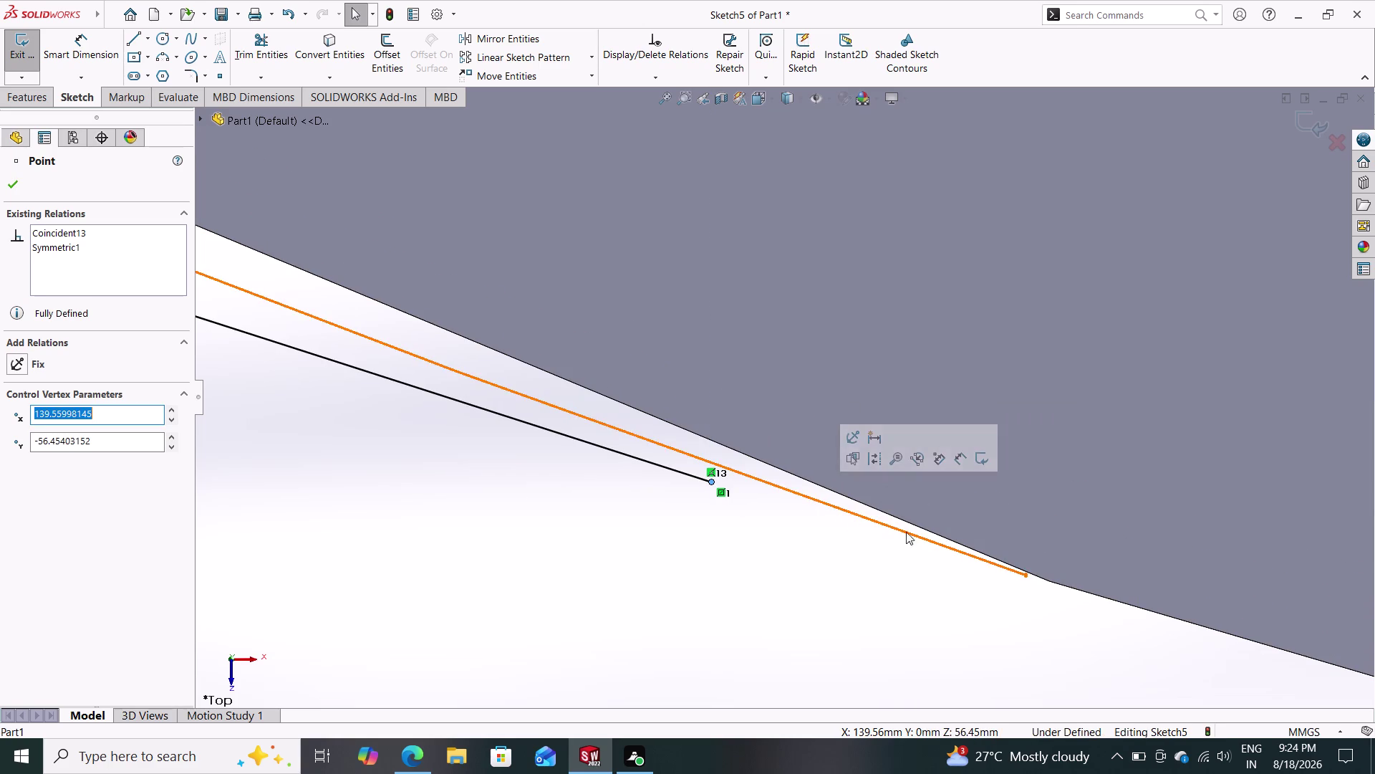
drag(1027, 578, 869, 537)
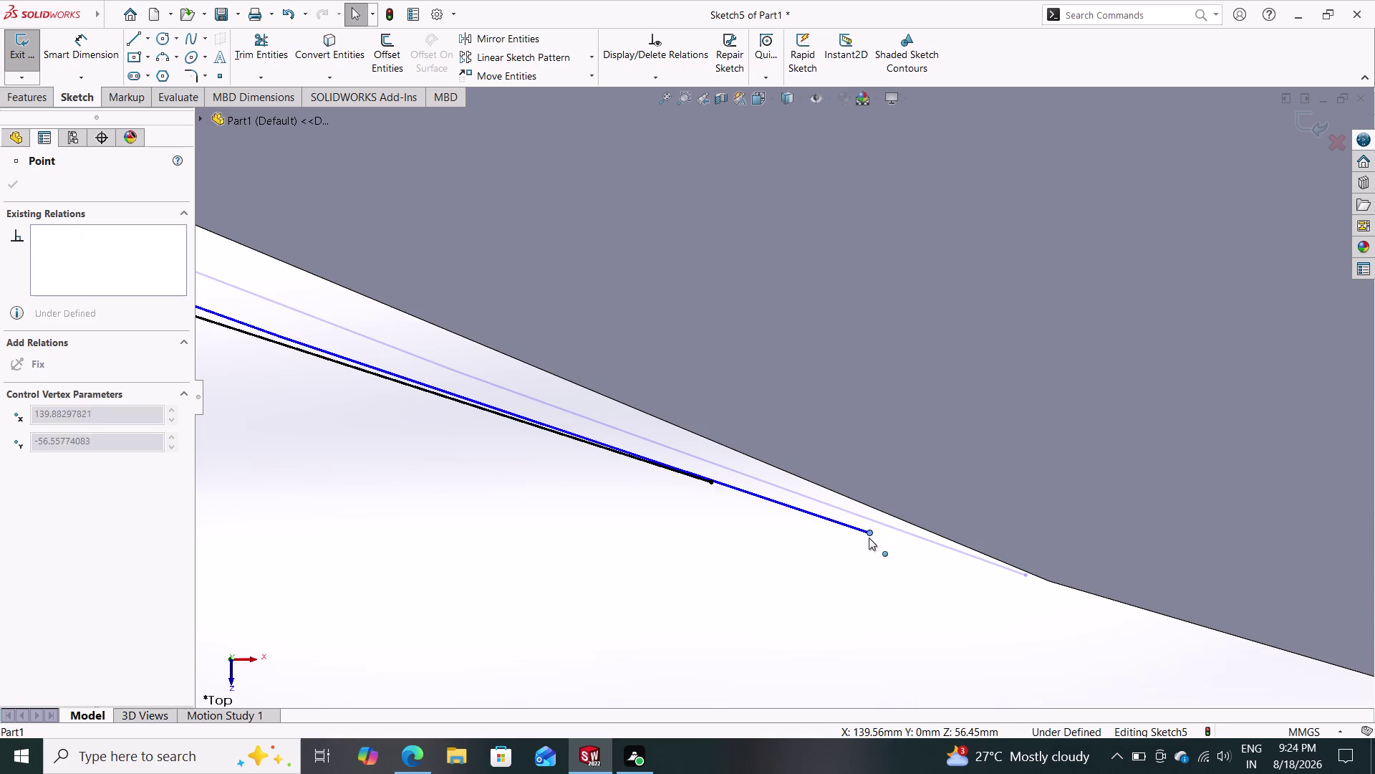
drag(869, 537, 1004, 534)
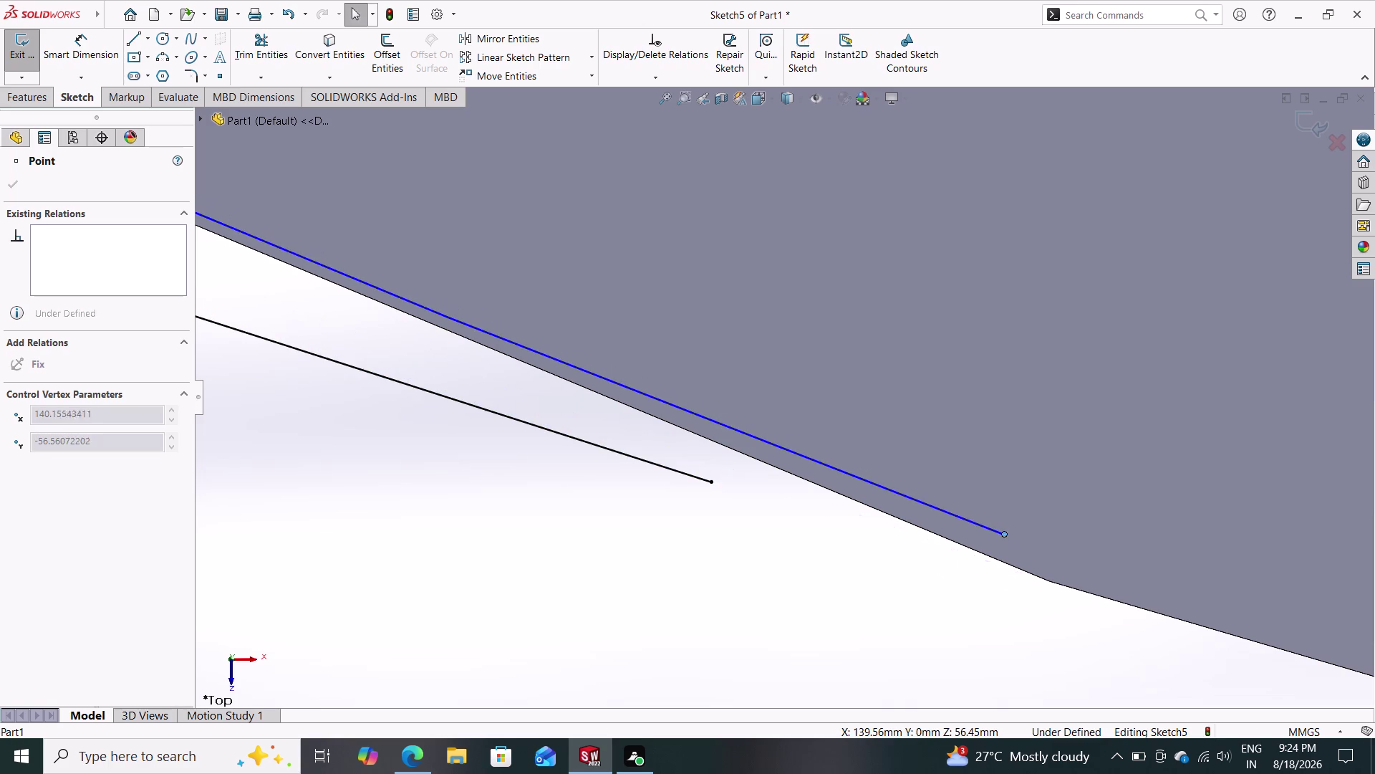
scroll(down, 3)
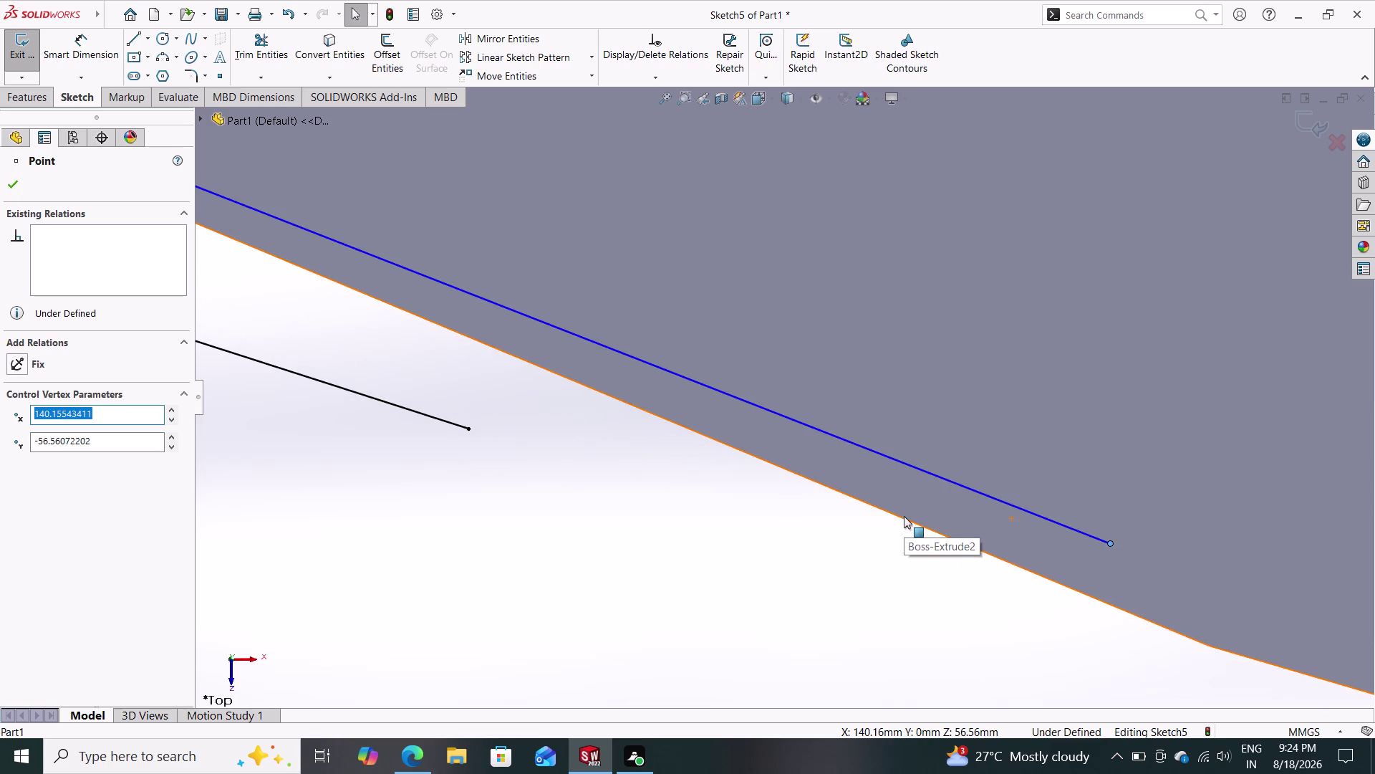
scroll(up, 3)
scroll(up, 3)
scroll(up, 3)
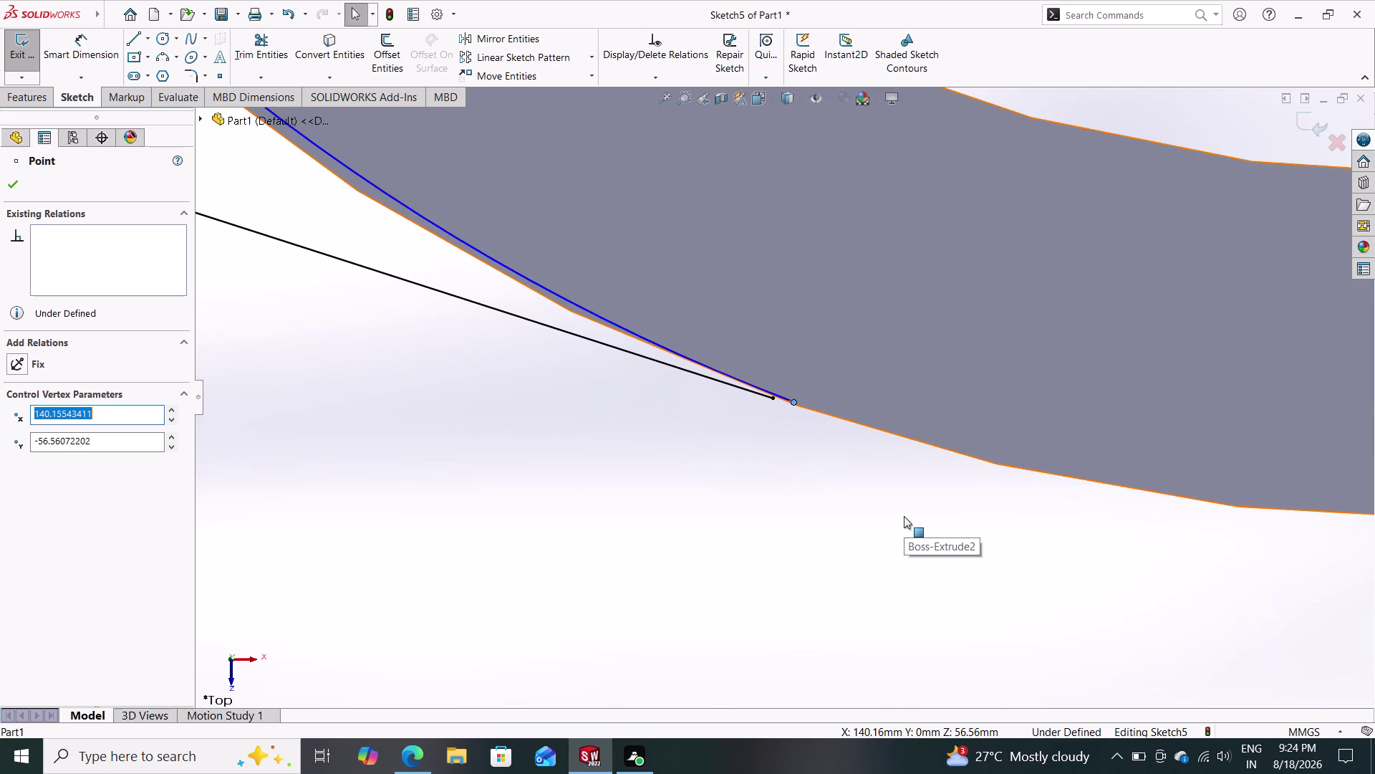
scroll(up, 3)
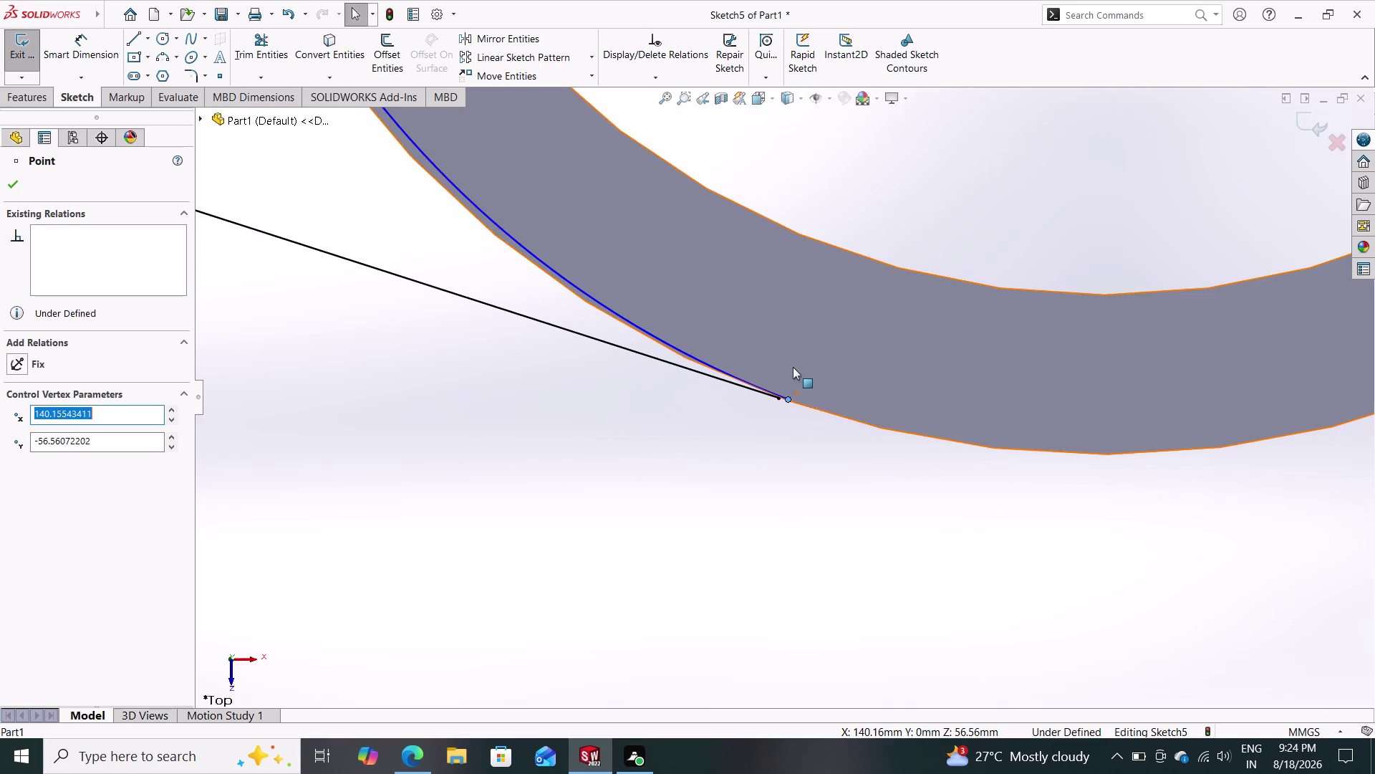
scroll(up, 3)
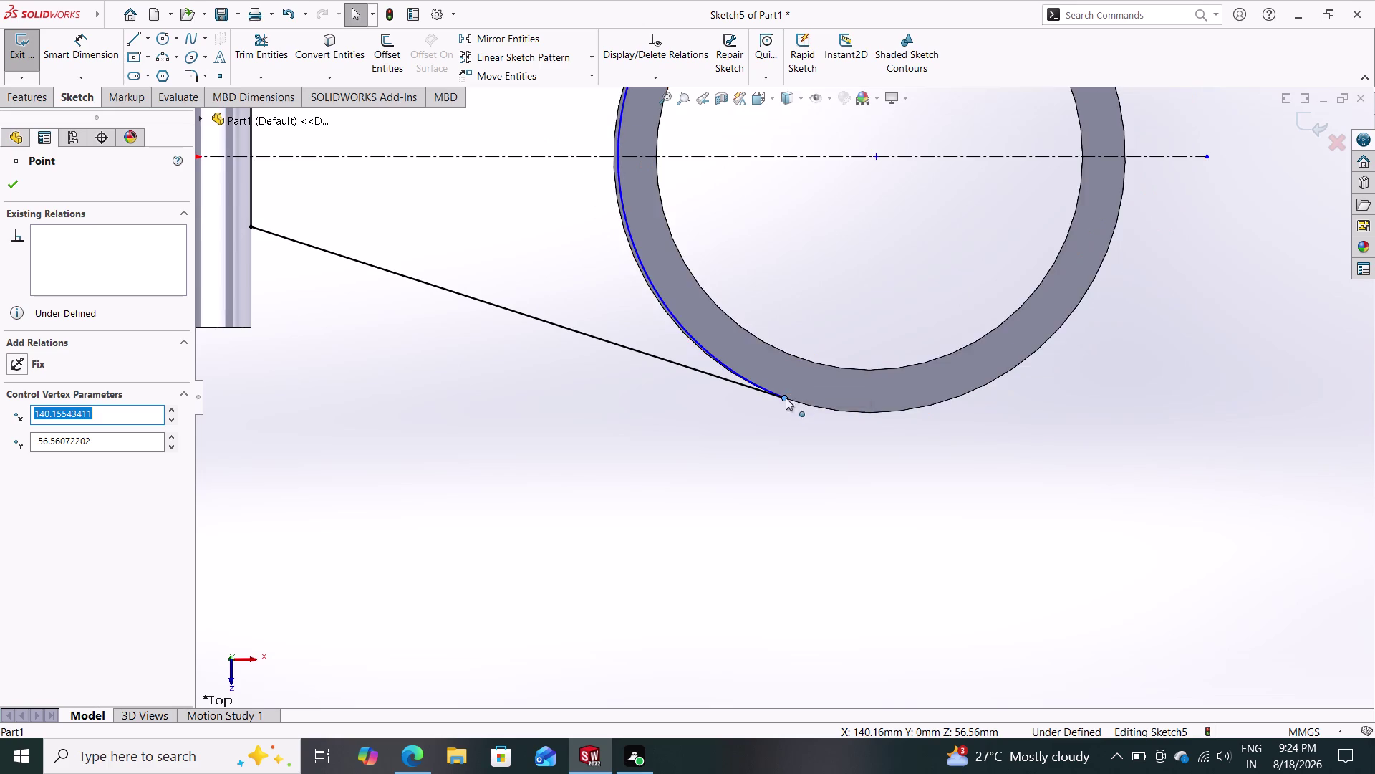
scroll(down, 3)
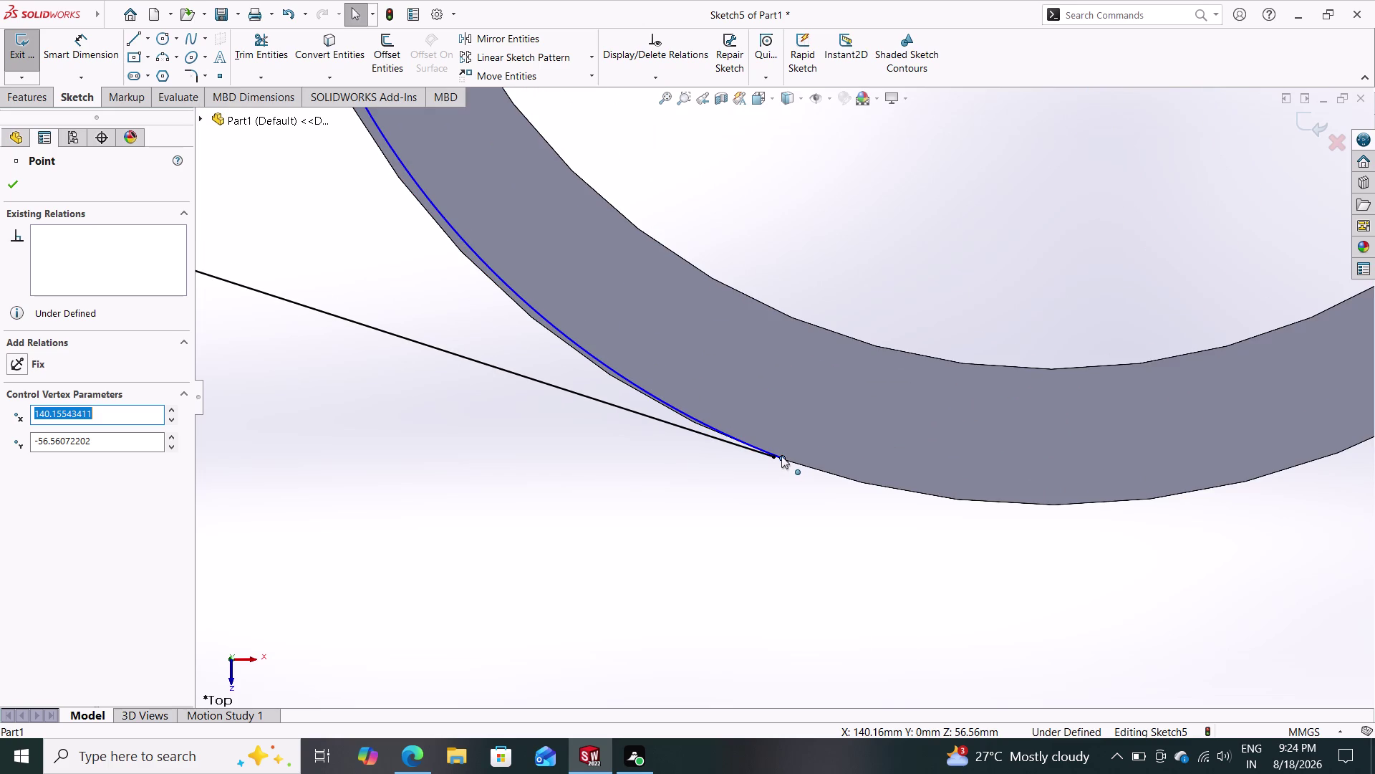
Move the arc's endpoint further into the ring.
drag(781, 456, 773, 476)
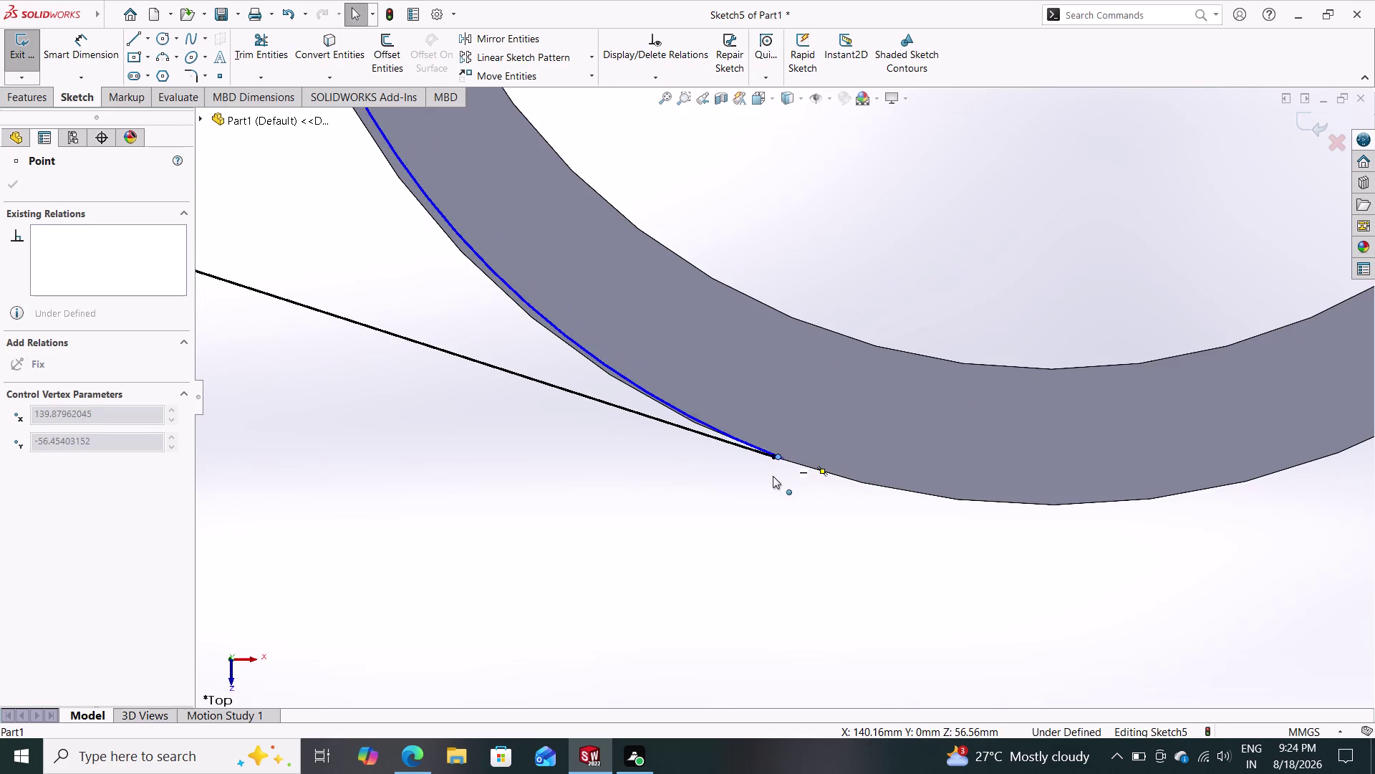
drag(773, 475, 881, 381)
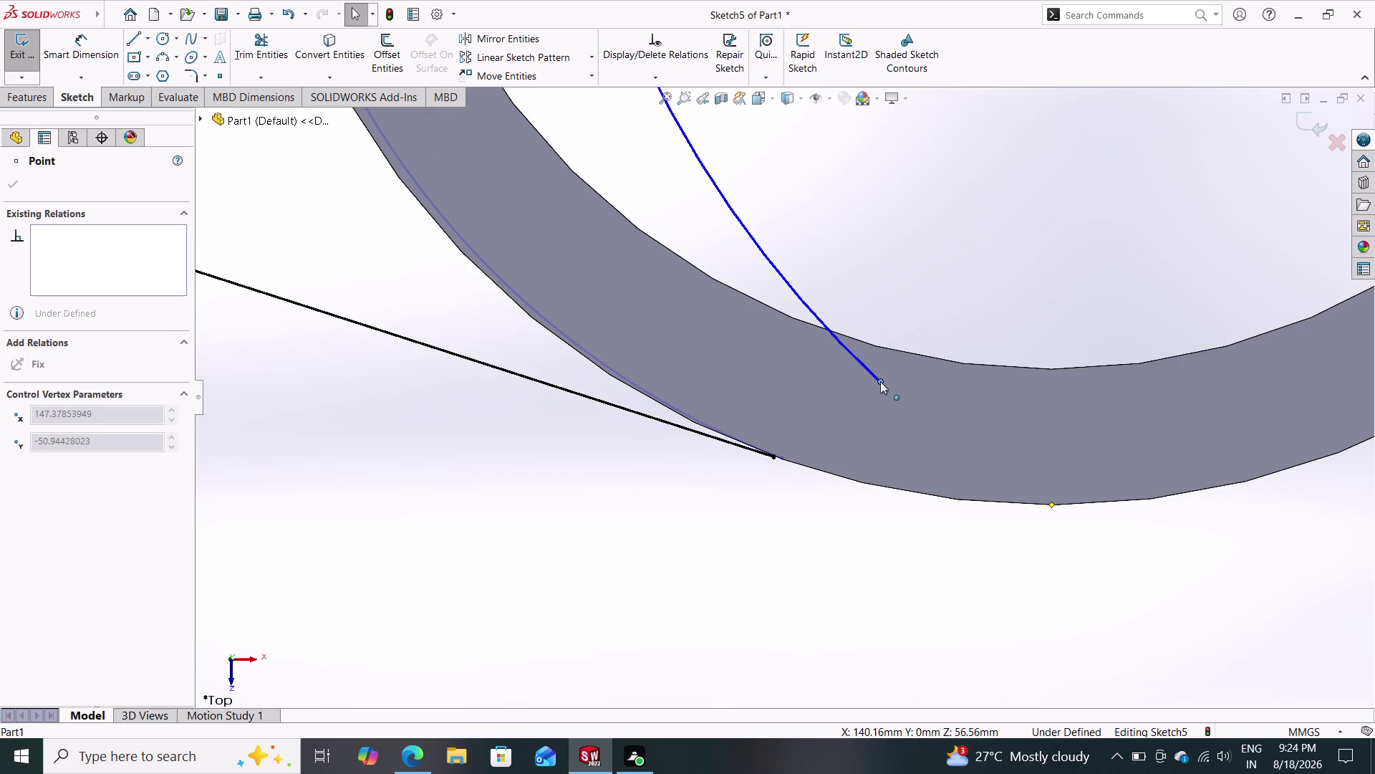
drag(880, 381, 912, 293)
scroll(down, 3)
scroll(up, 3)
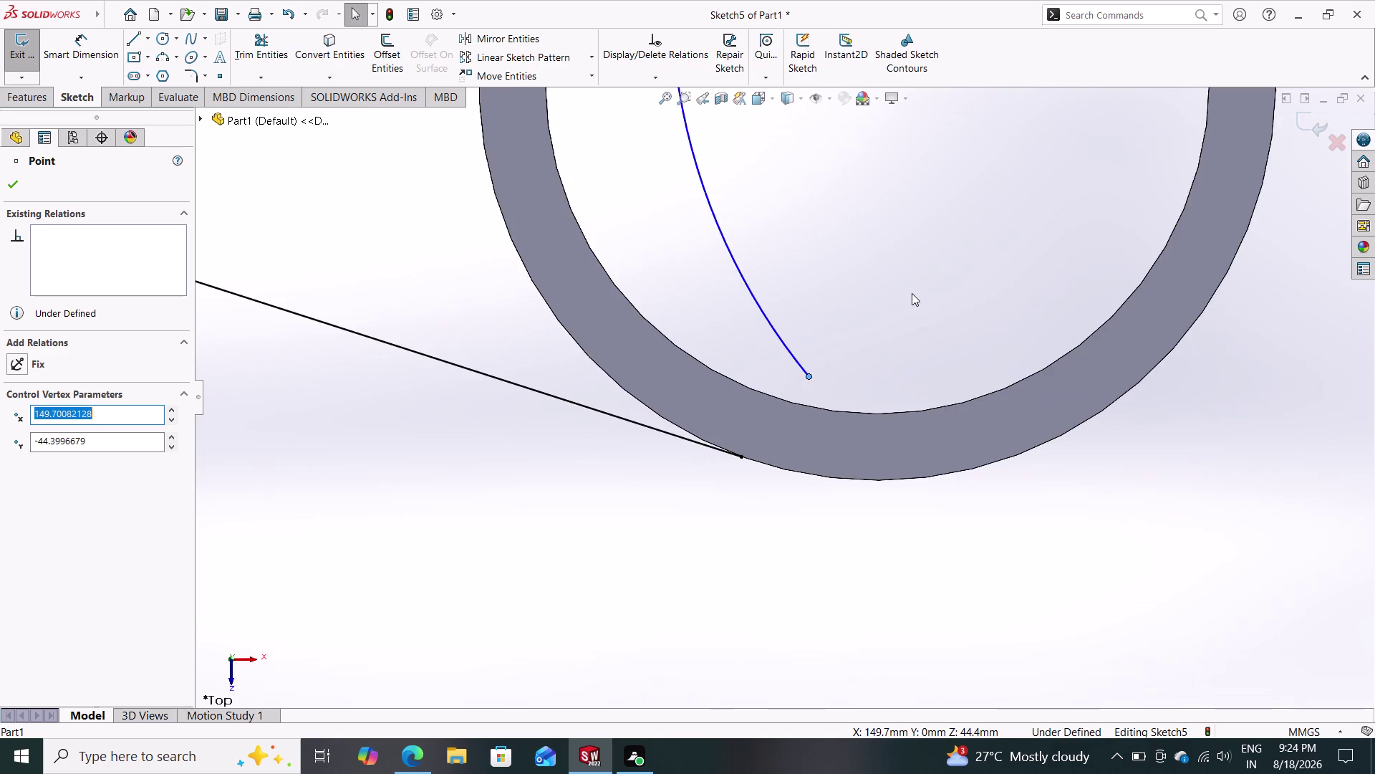
scroll(up, 3)
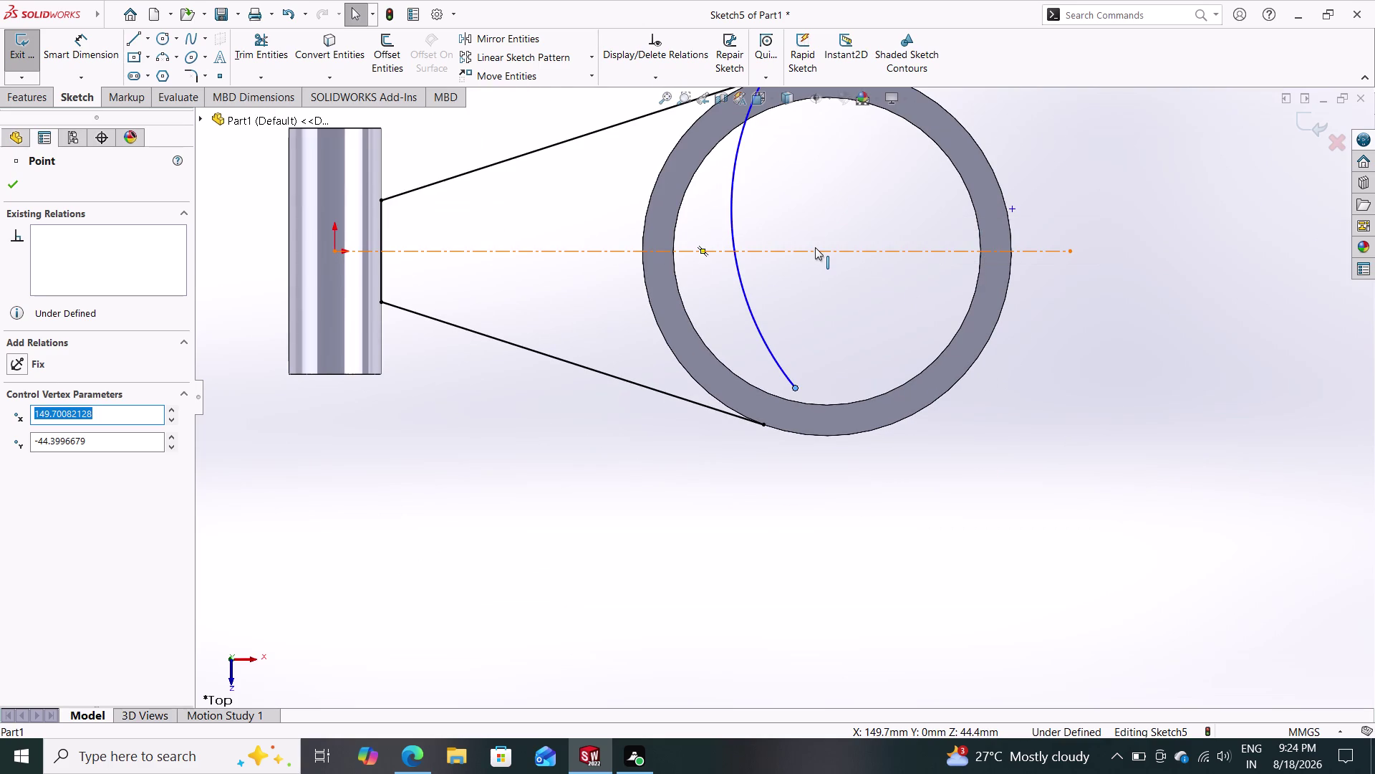
scroll(down, 3)
scroll(up, 3)
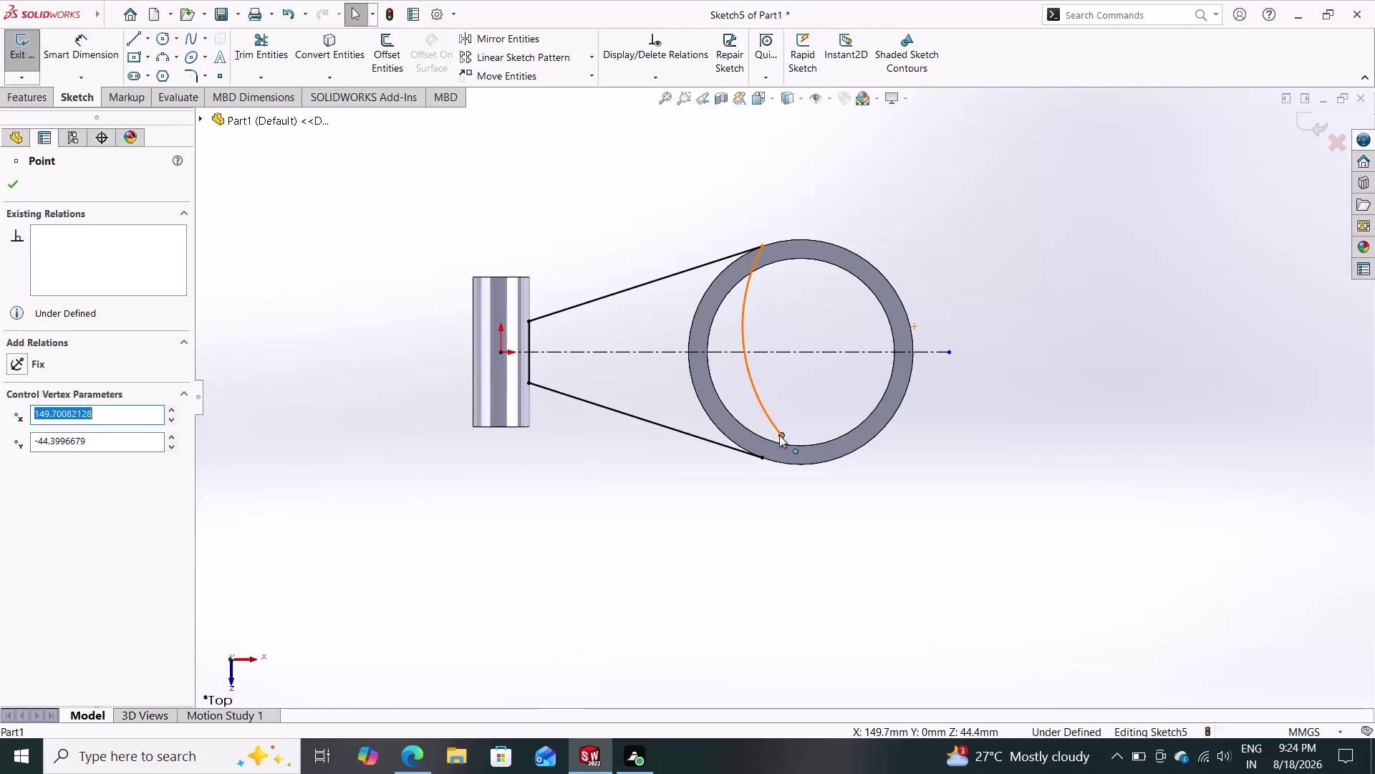
Settle the arc's endpoint on the lower line's end so it hugs the ring edge.
drag(779, 435, 775, 479)
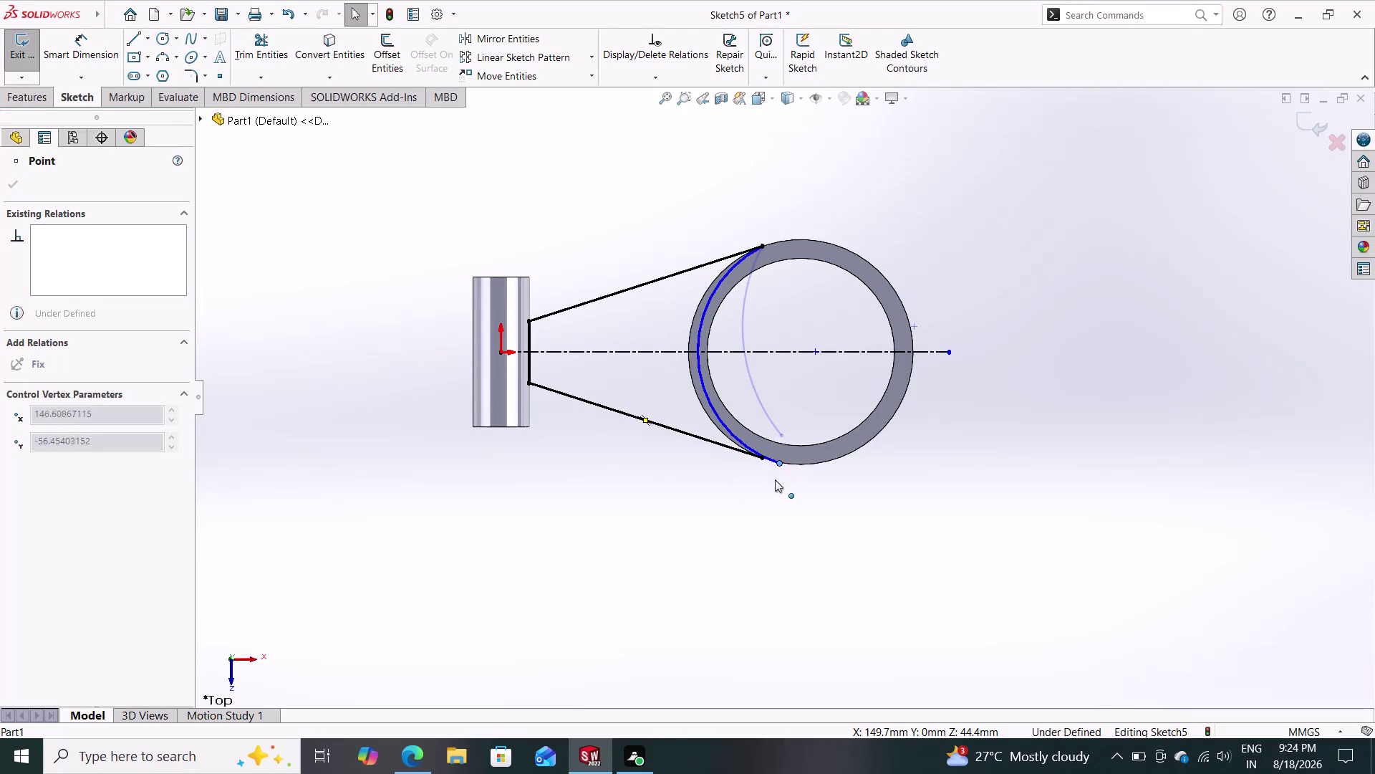
drag(775, 479, 758, 477)
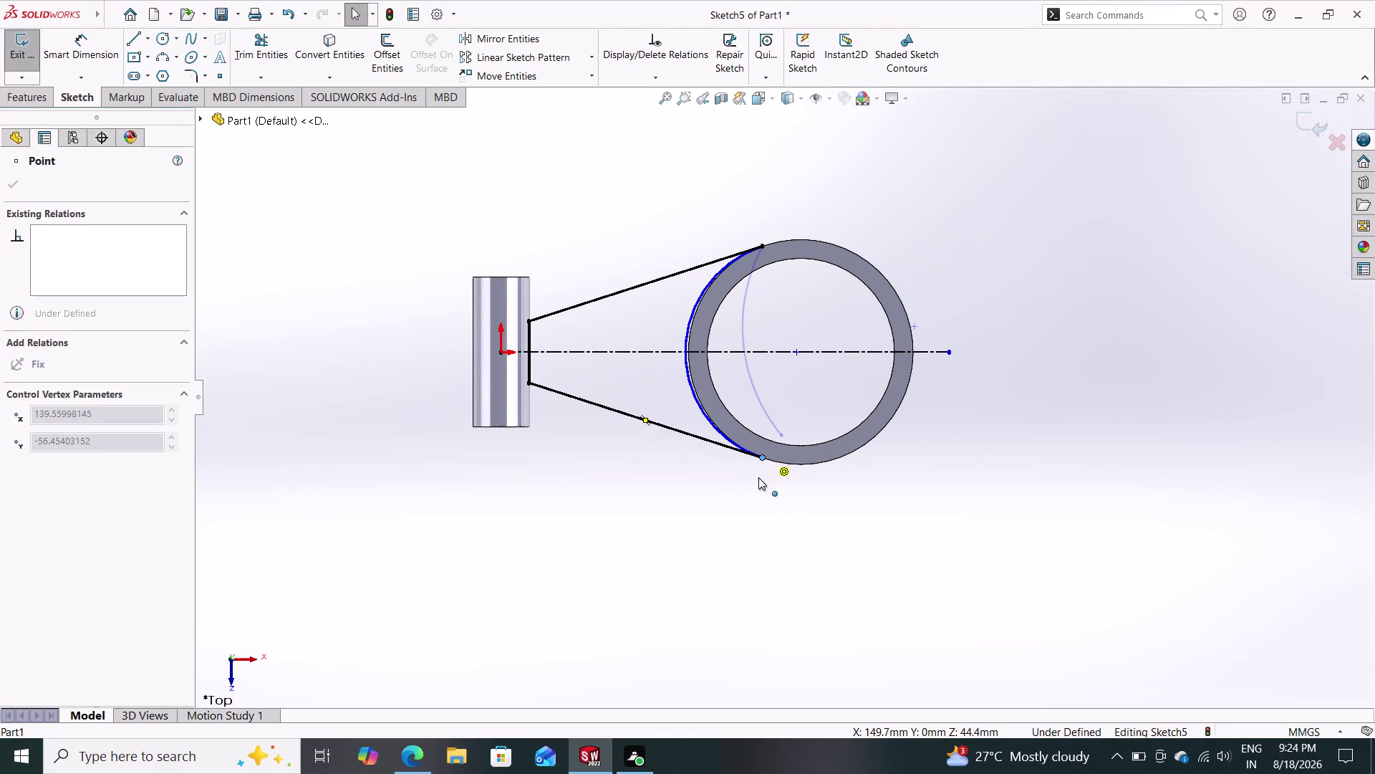
drag(758, 478, 760, 476)
drag(760, 476, 757, 475)
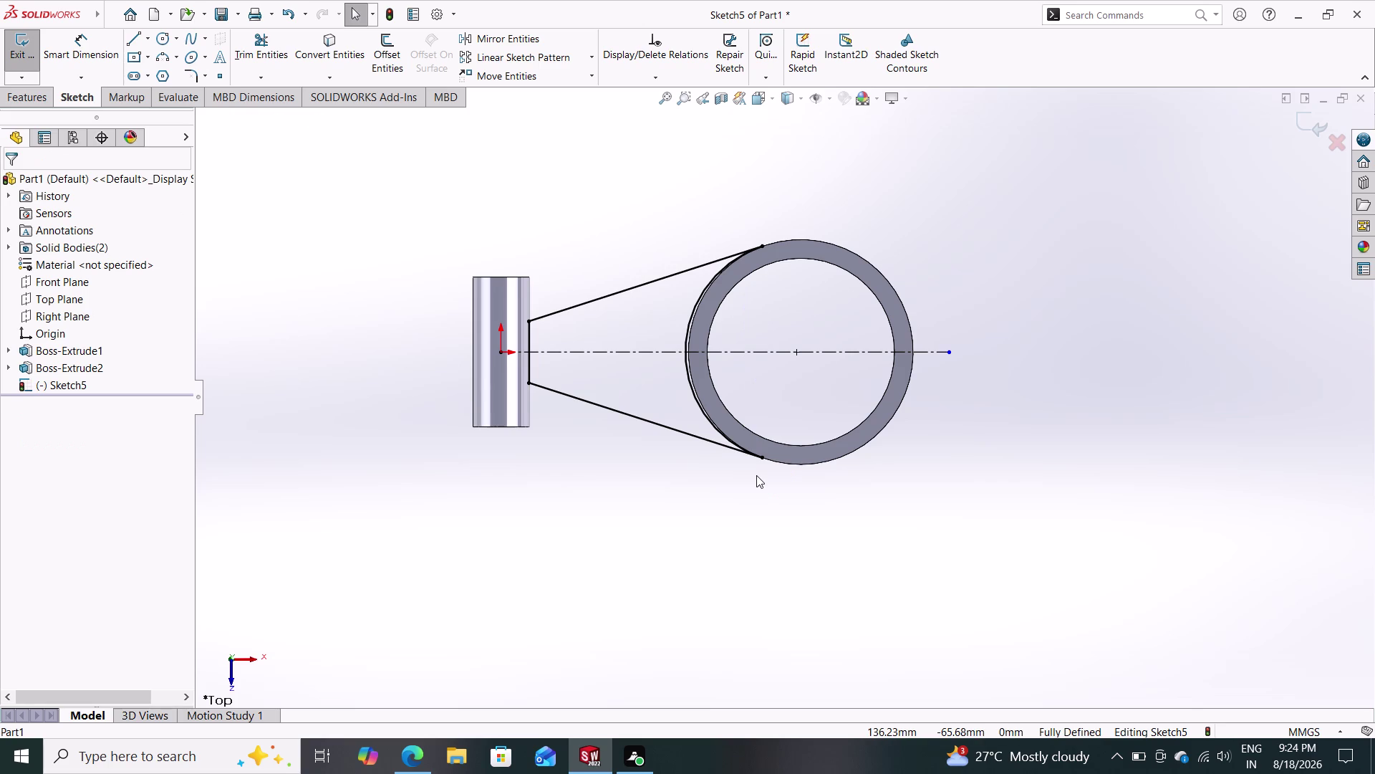
key(Escape)
scroll(up, 3)
Delete the stray arc lying on the ring's outer edge.
scroll(down, 3)
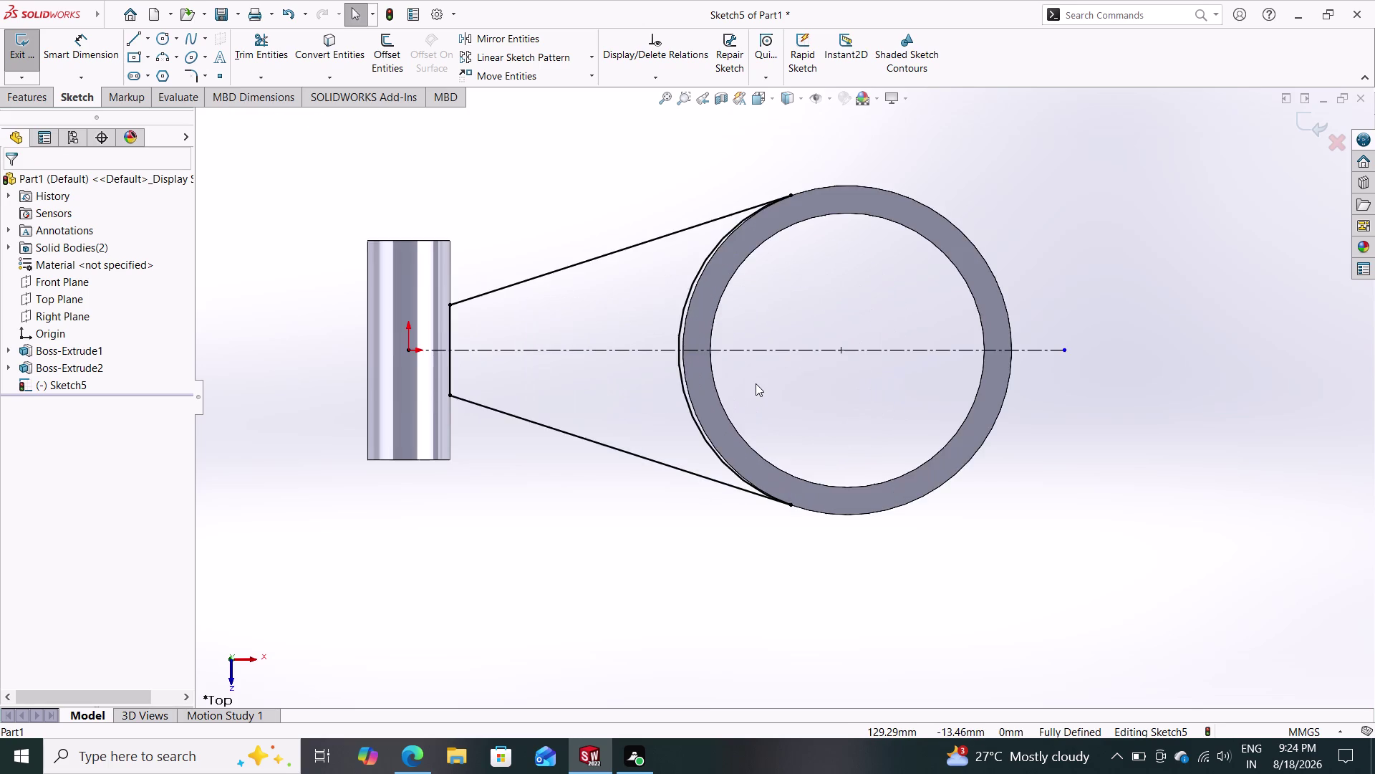
scroll(down, 3)
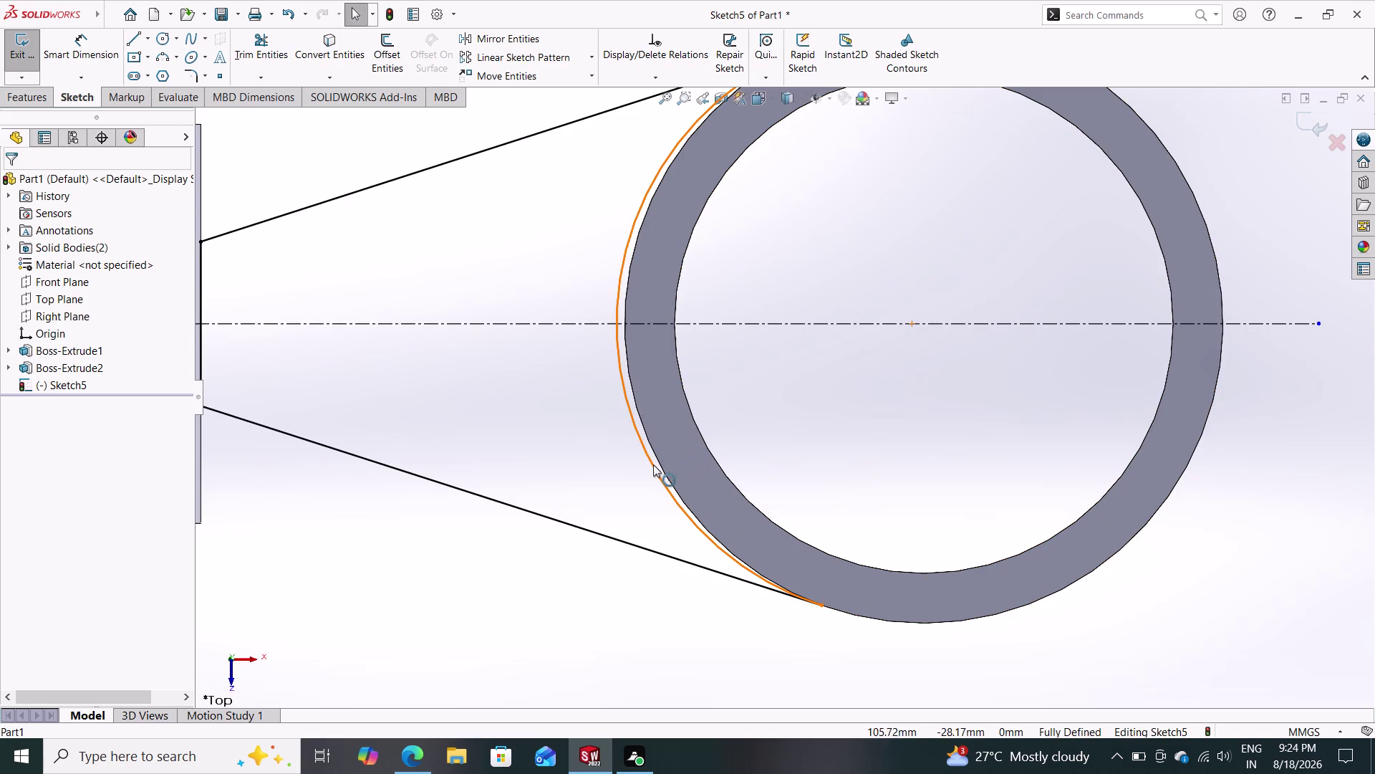
click(653, 464)
key(Delete)
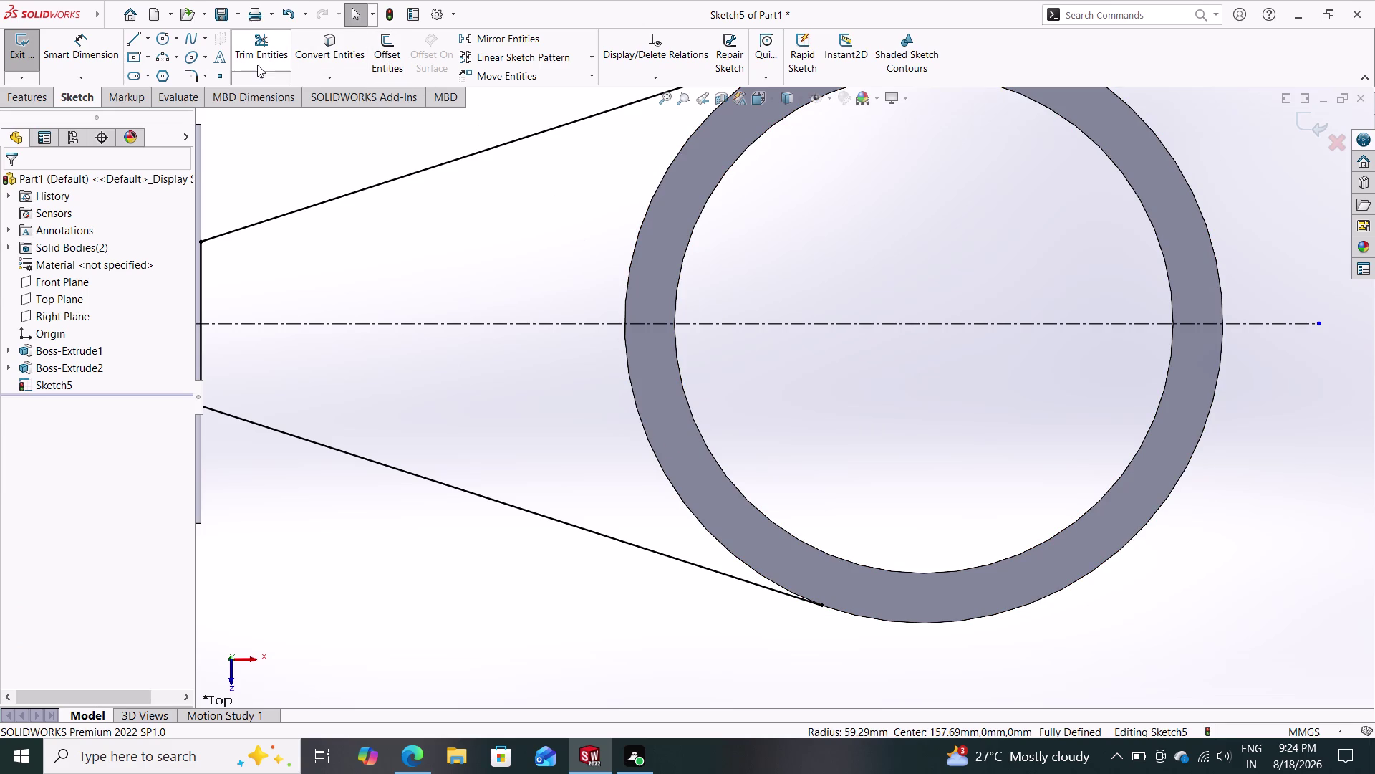
click(322, 43)
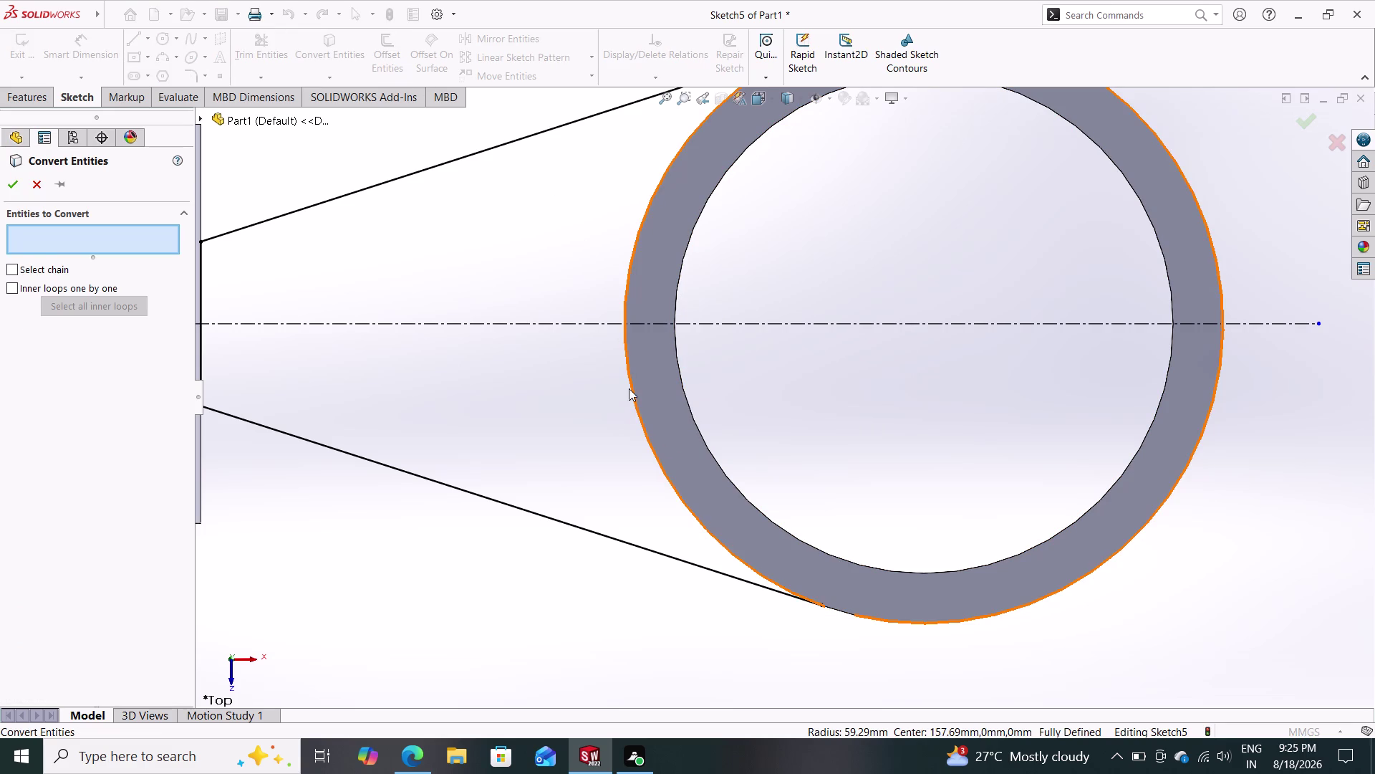
Convert the ring's outer circular edge into Sketch5.
click(629, 387)
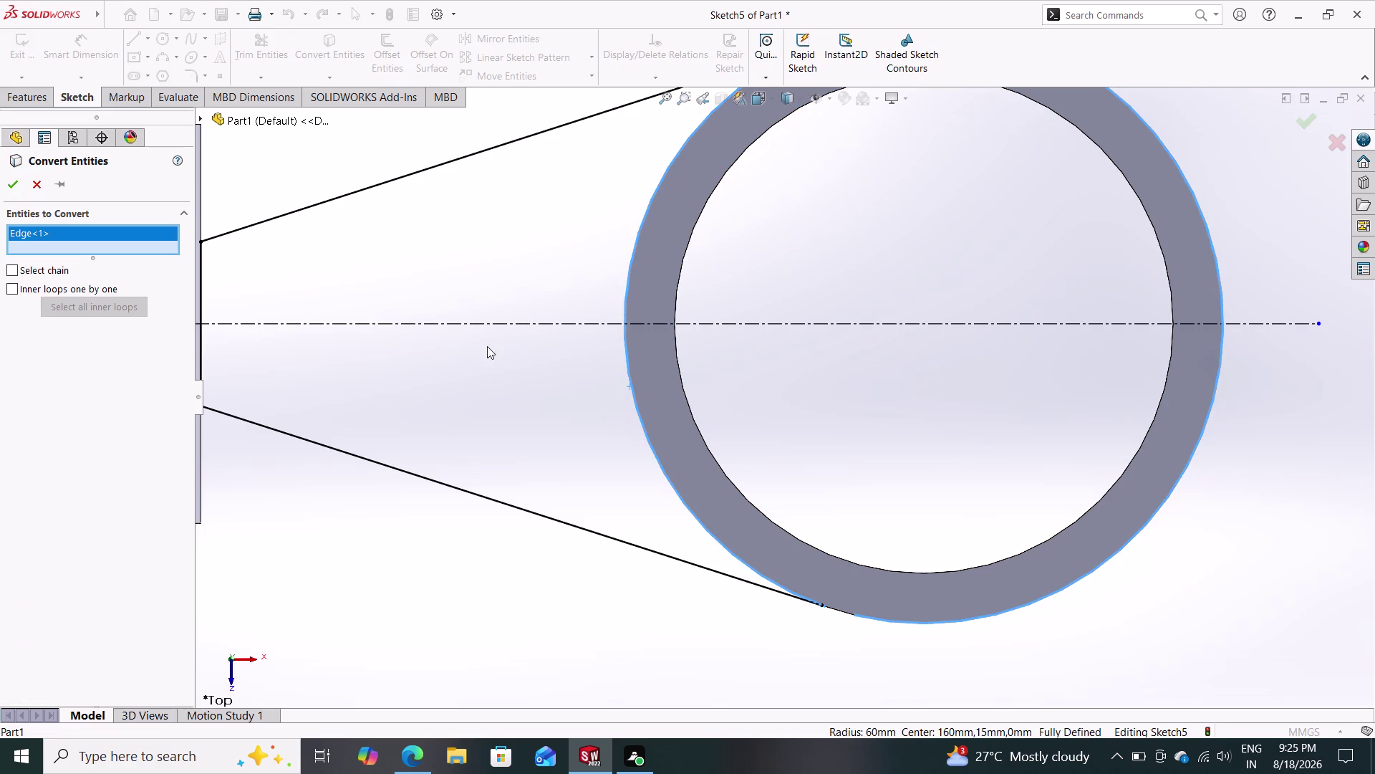
click(18, 186)
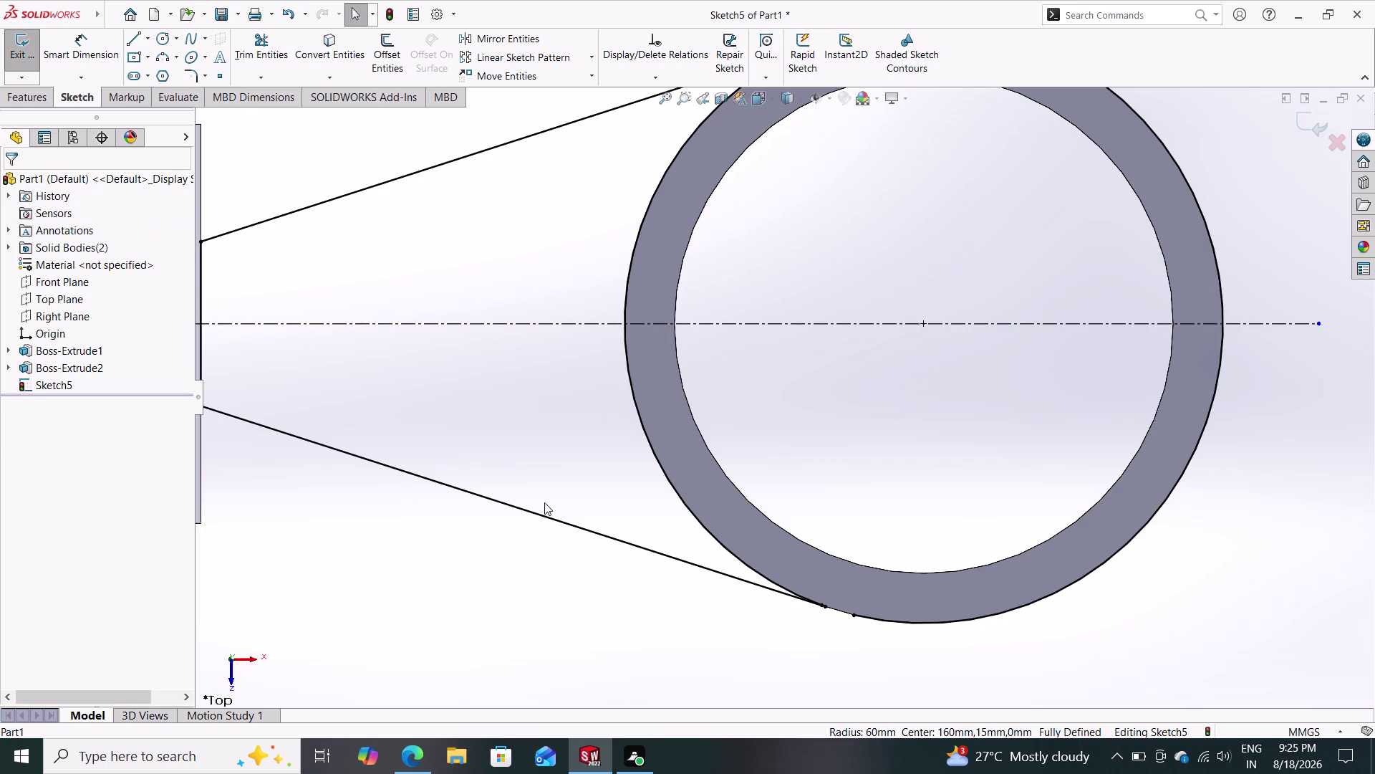
scroll(down, 3)
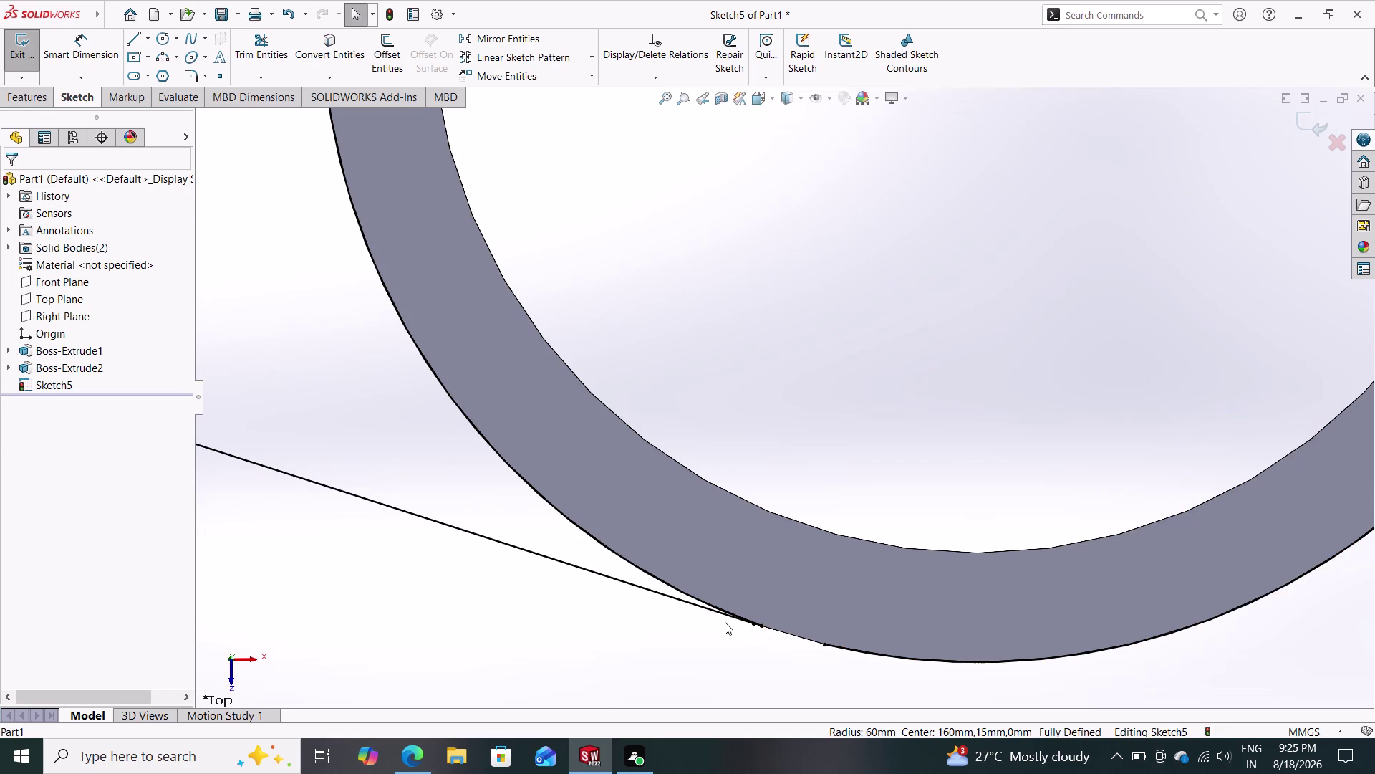
Delete the lower tapered arm line and the leftover short segment at the ring.
click(502, 542)
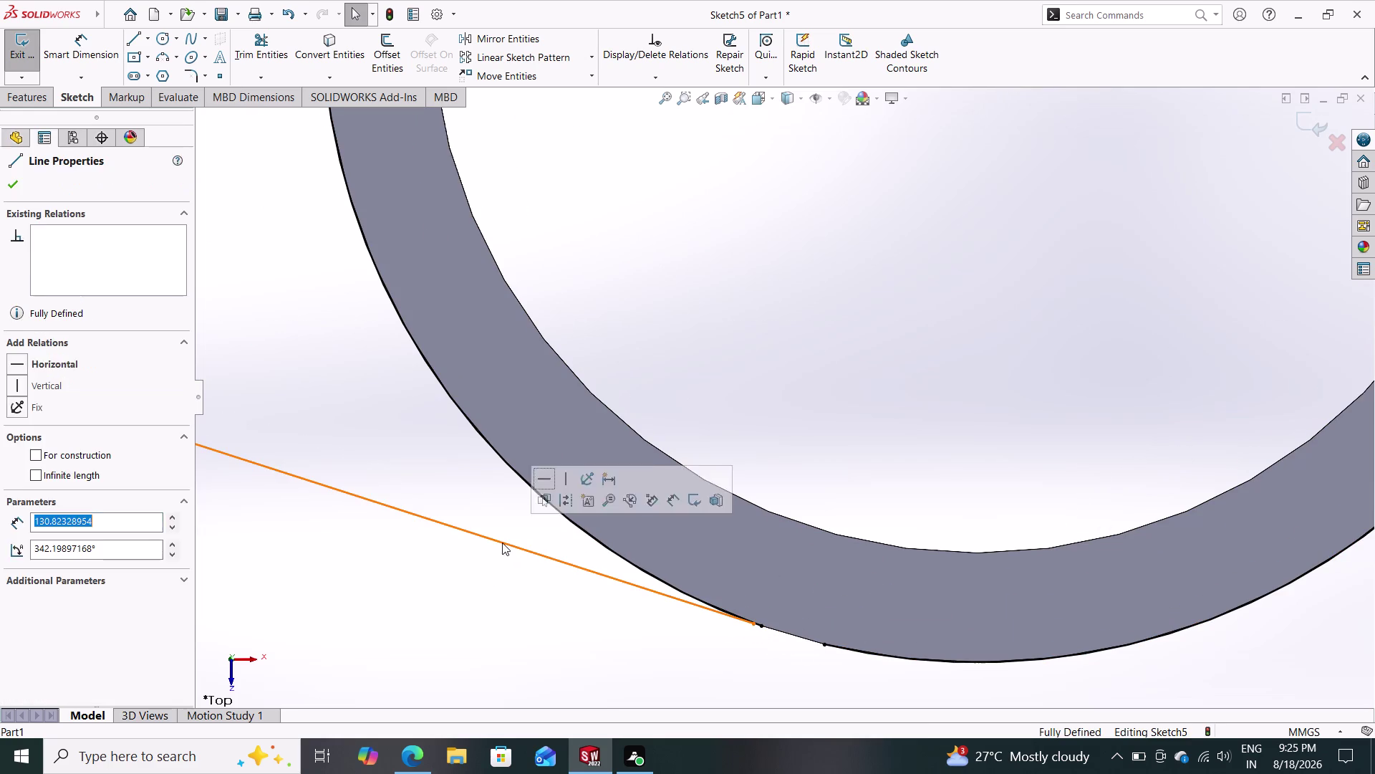
key(Delete)
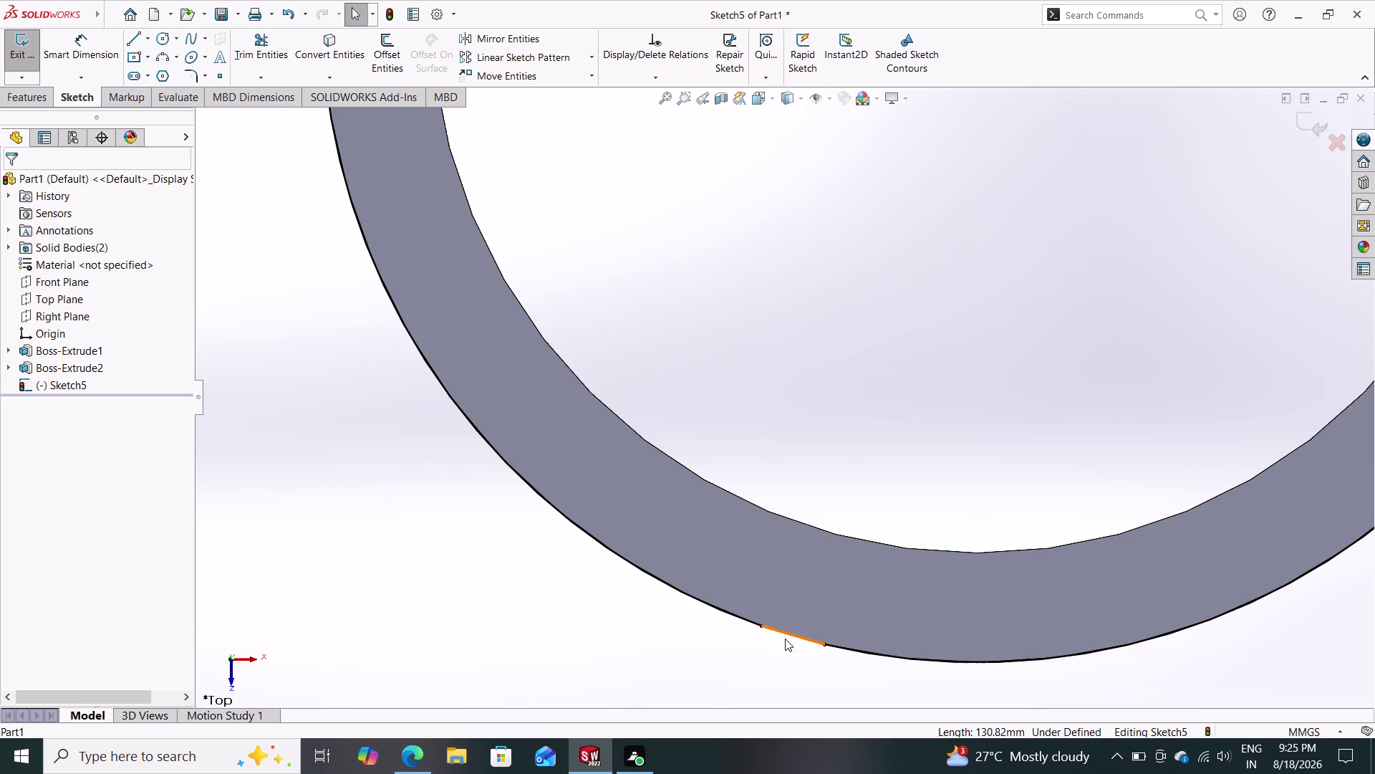
click(742, 618)
key(Delete)
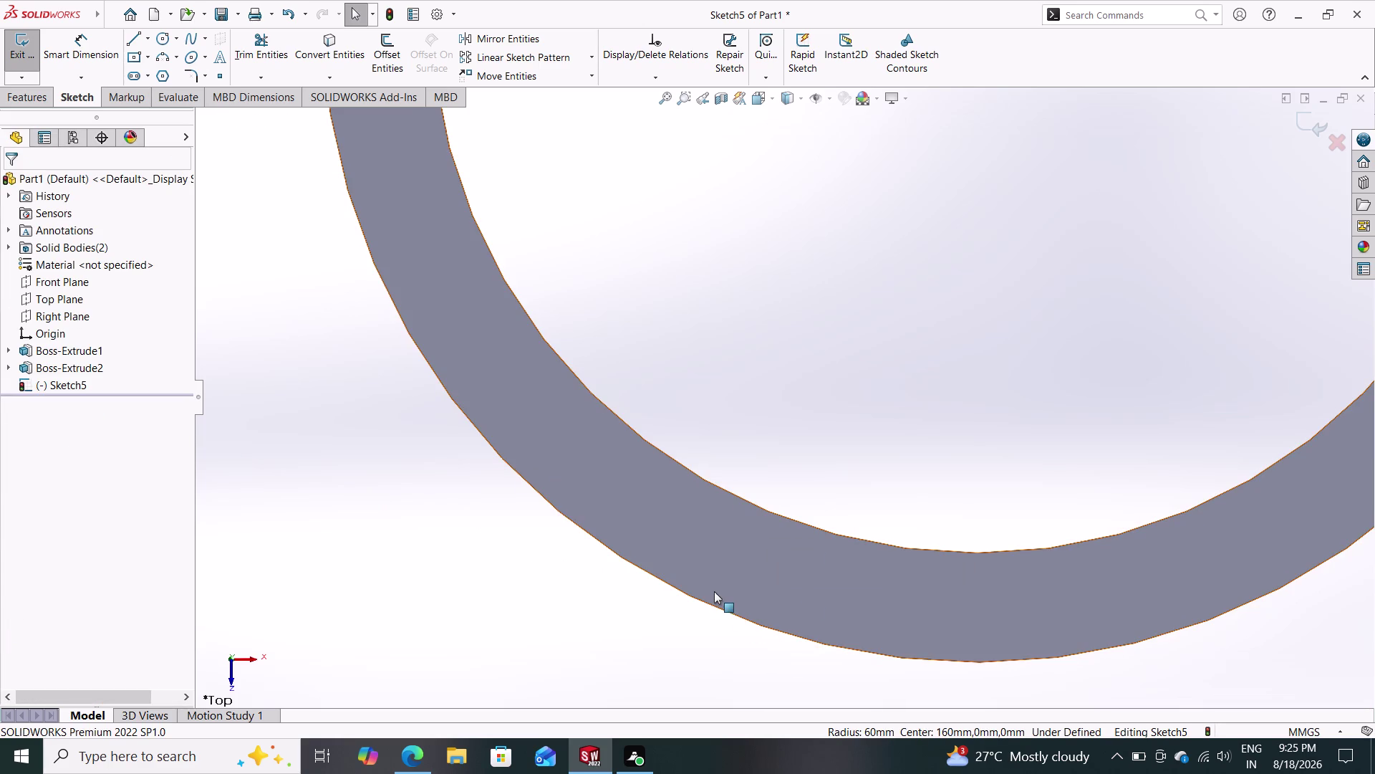
click(325, 57)
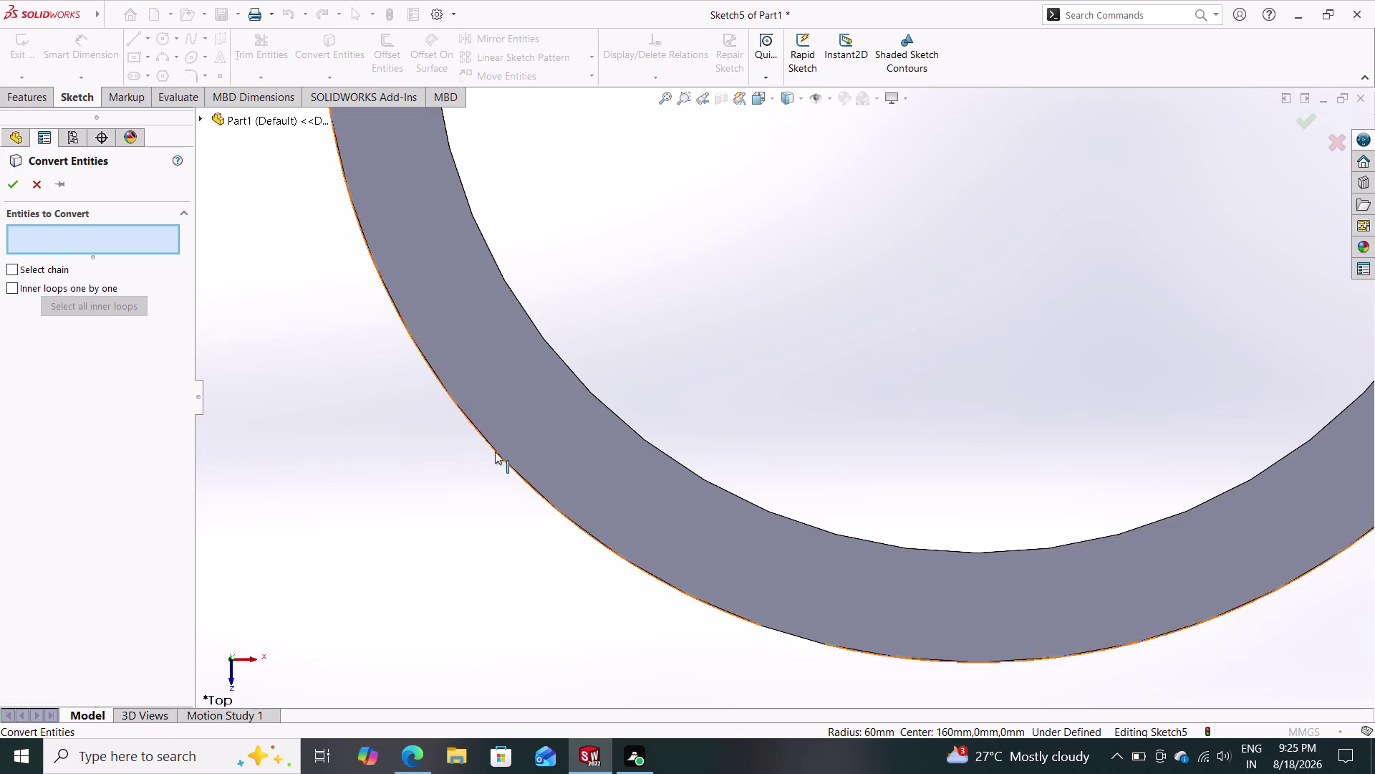
Convert the ring's outer circular edge, Edge<1>, into Sketch5 a second time.
click(494, 451)
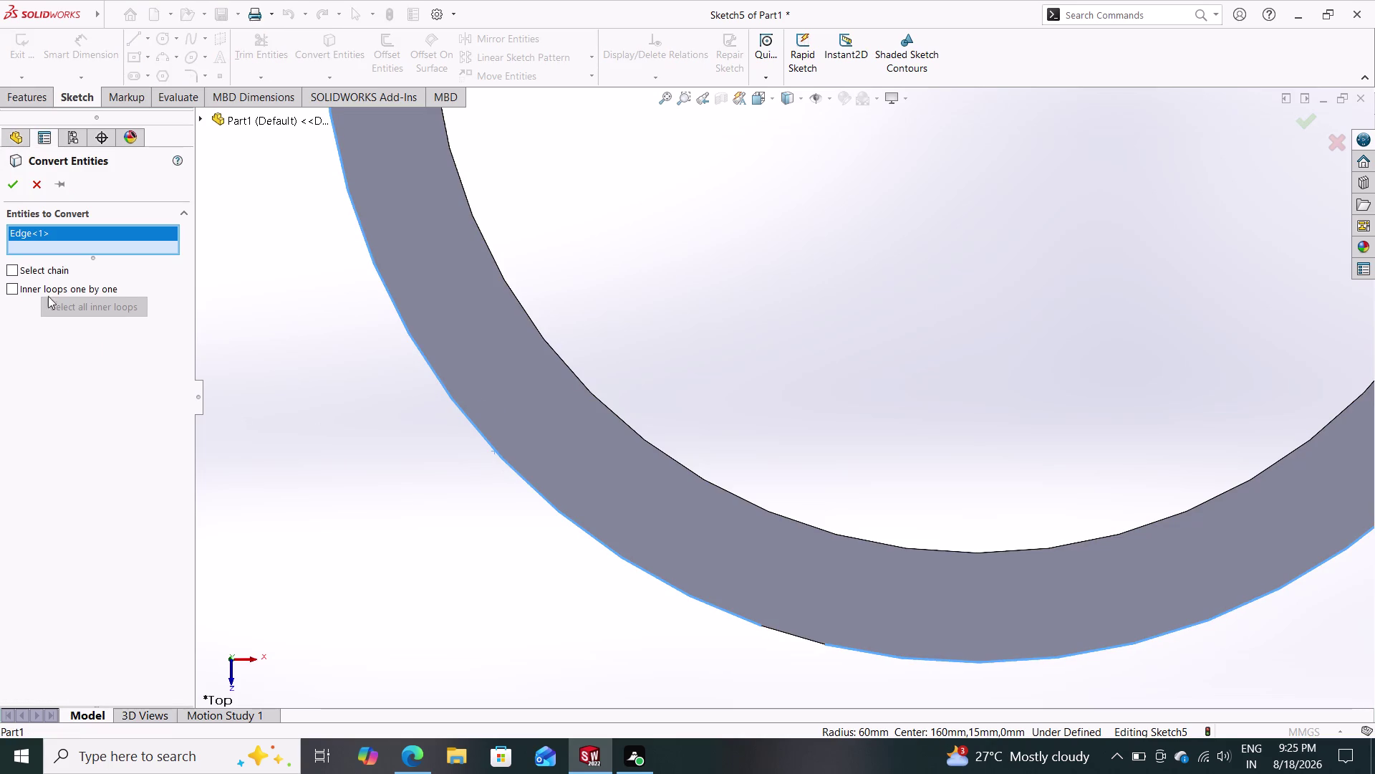
click(18, 193)
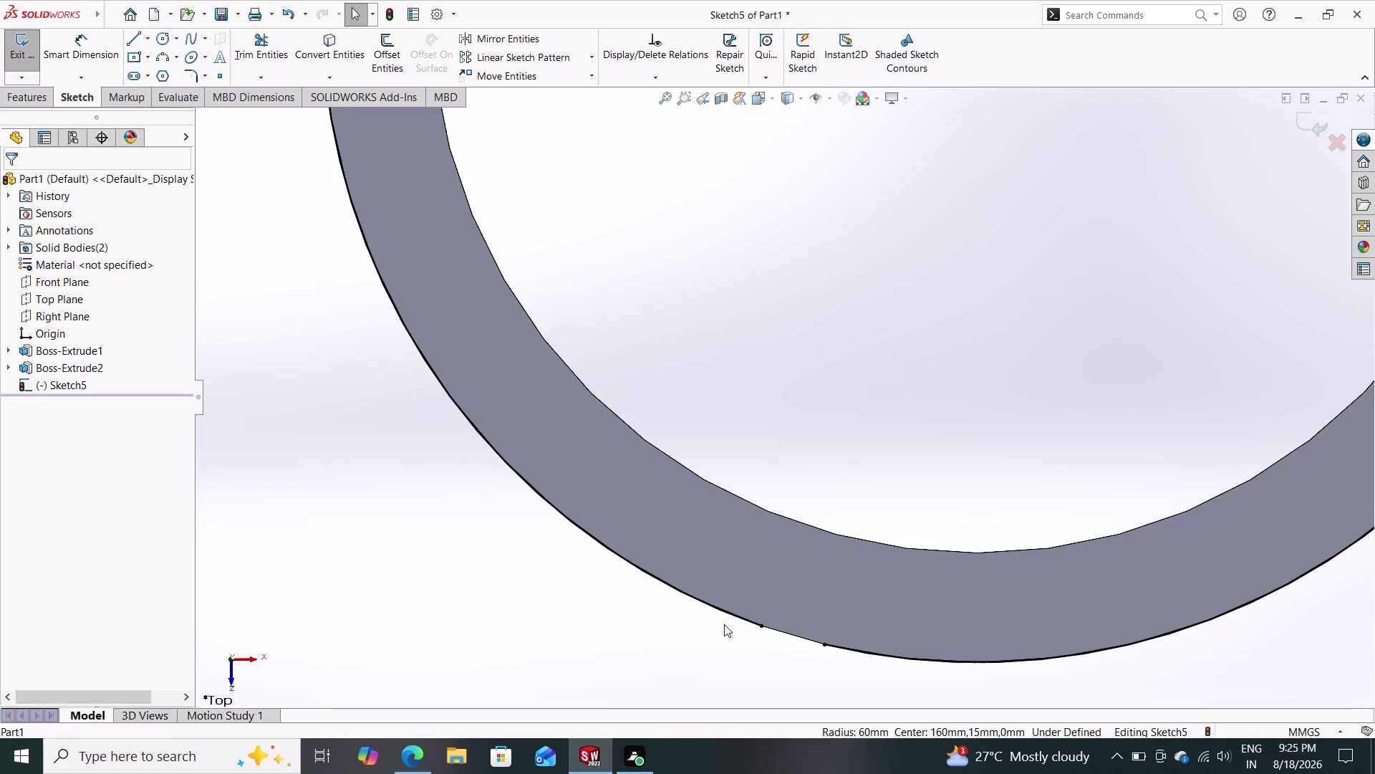
drag(762, 626, 807, 641)
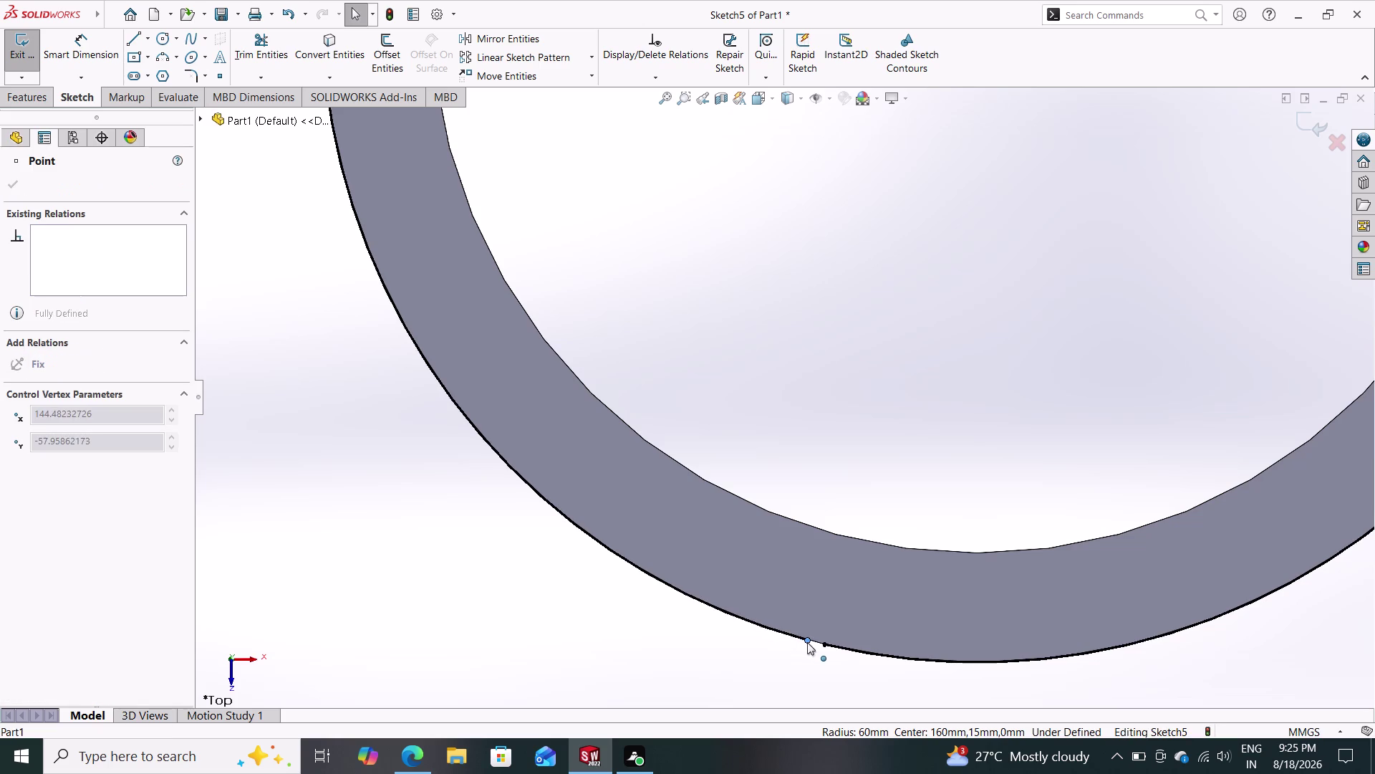
drag(807, 642, 823, 644)
key(Escape)
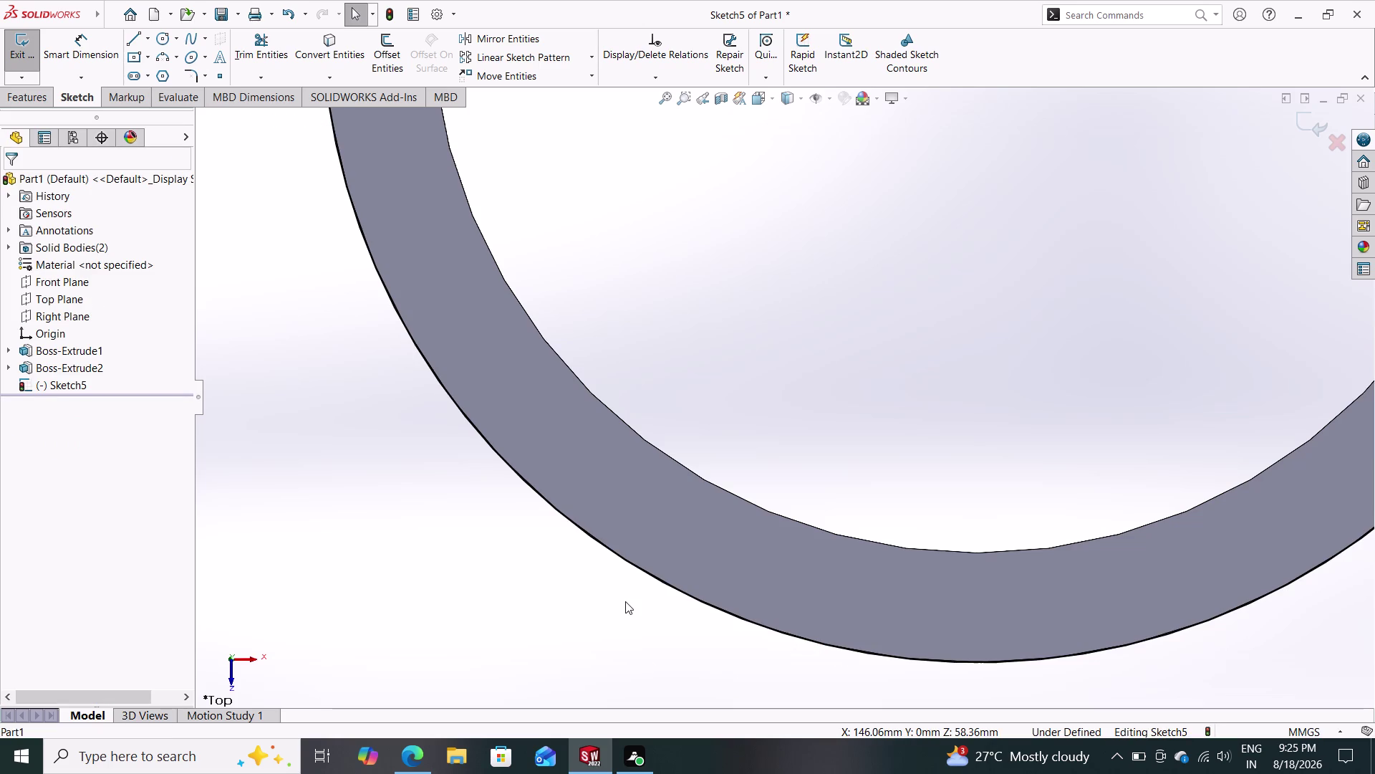
scroll(down, 3)
scroll(up, 3)
scroll(up, 3)
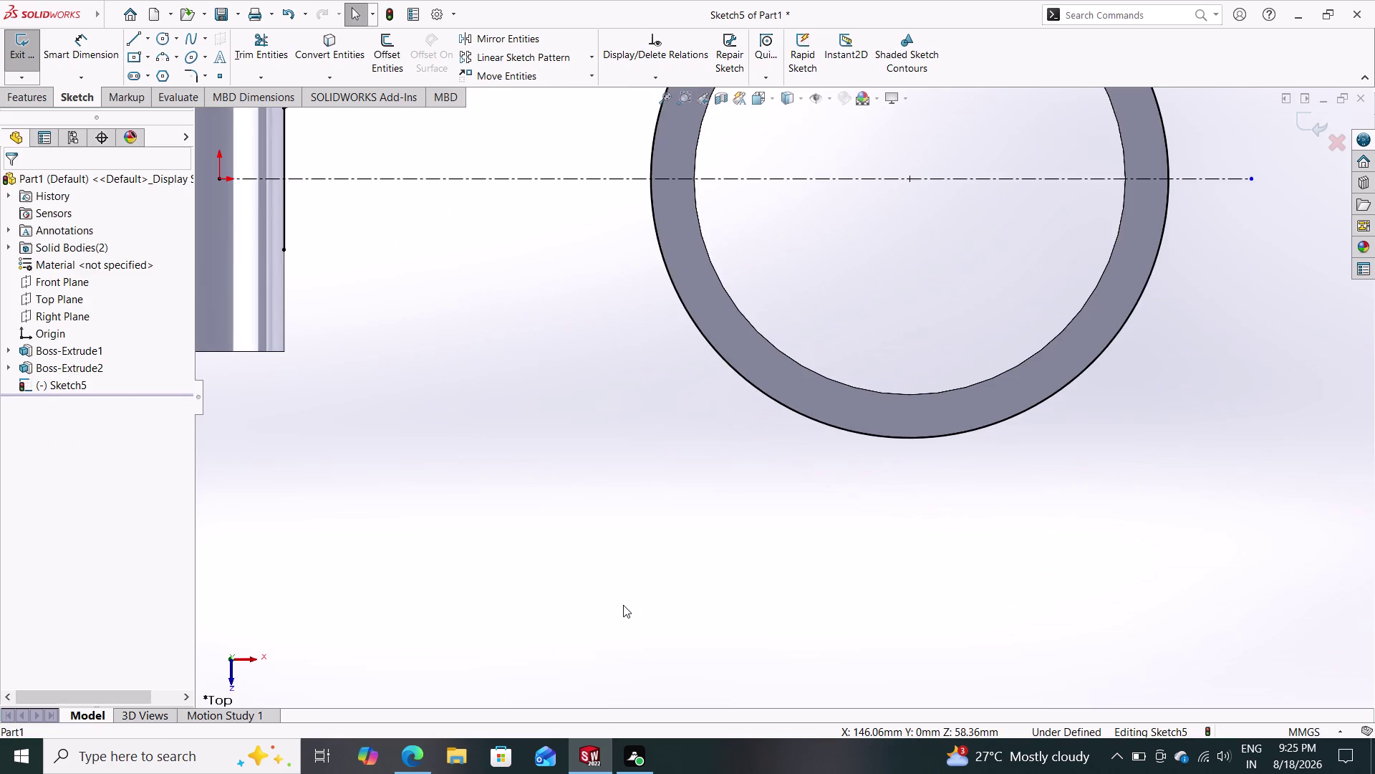
Draw a new lower arm line from the tube's side to touch the ring's outer circle.
scroll(up, 3)
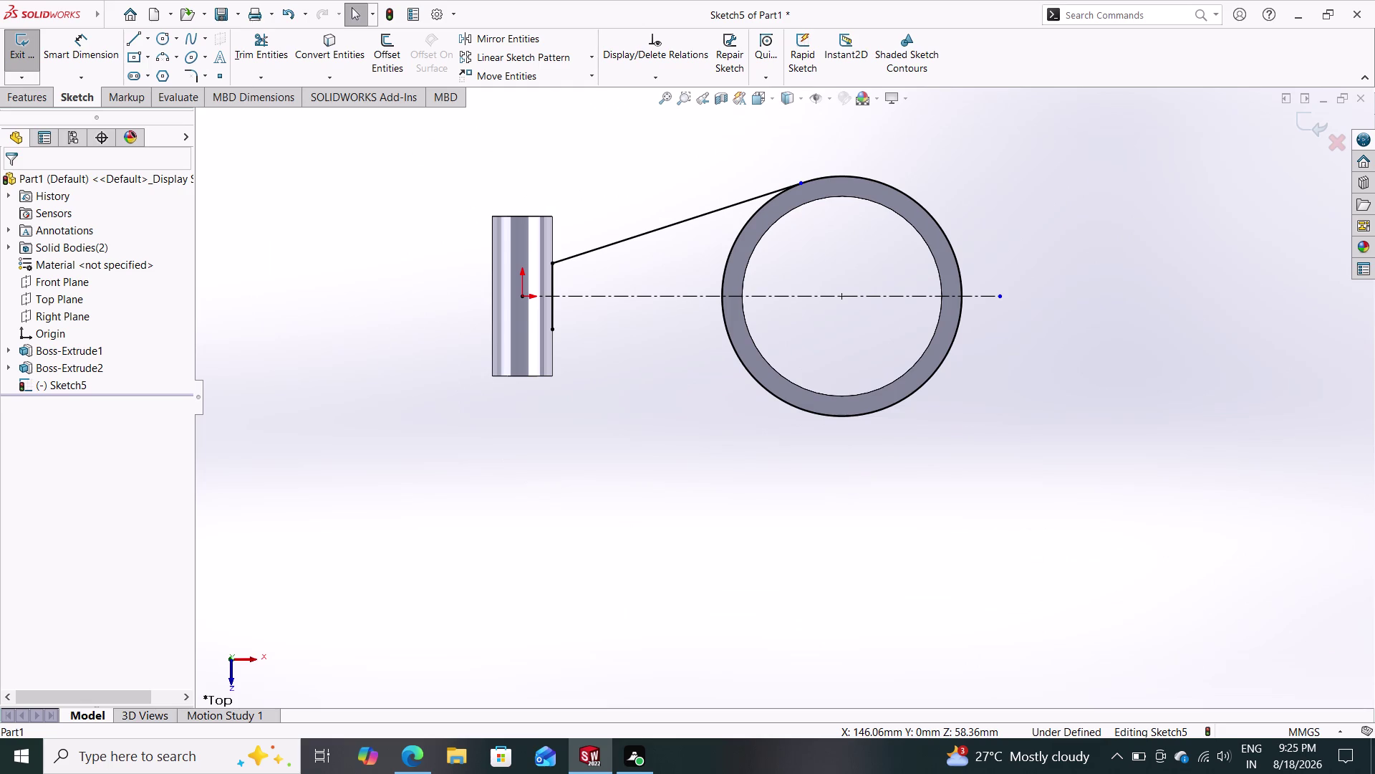
click(129, 38)
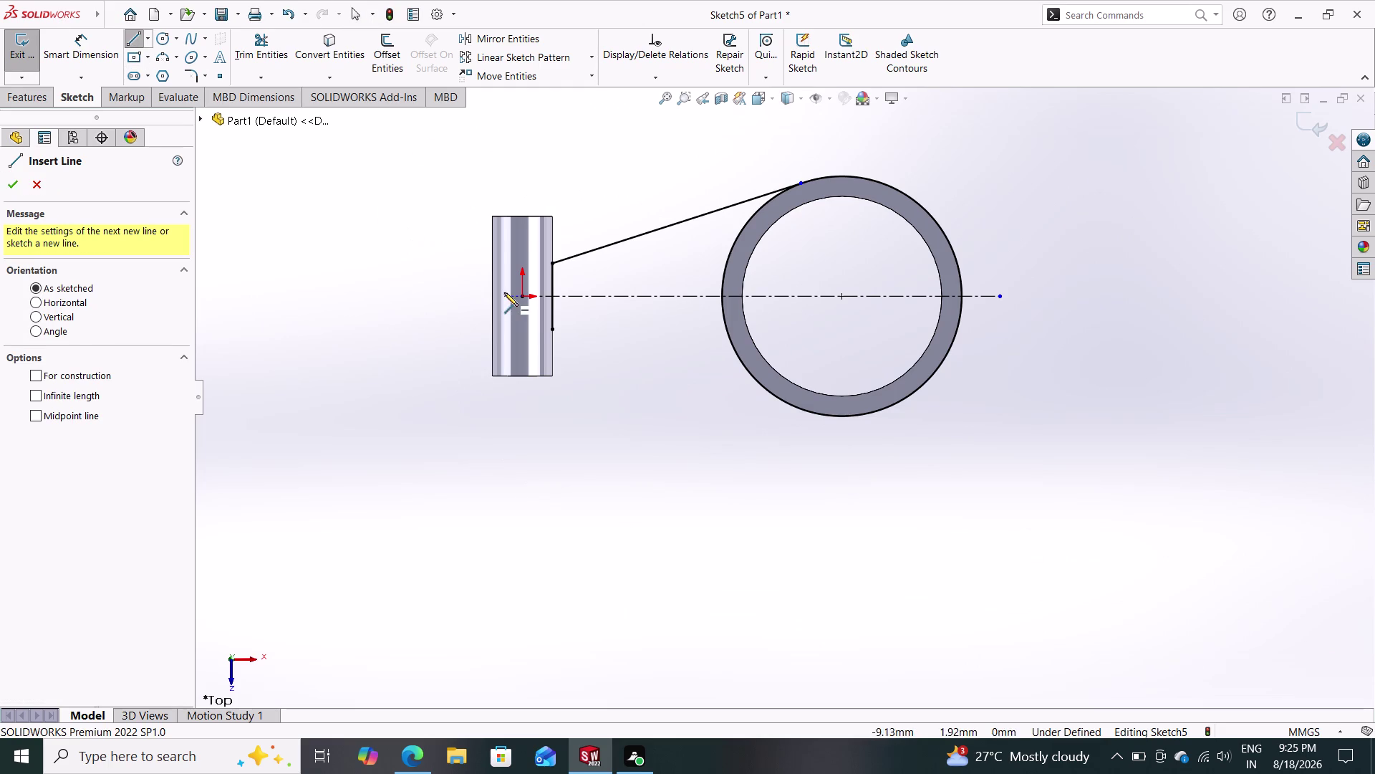
click(552, 329)
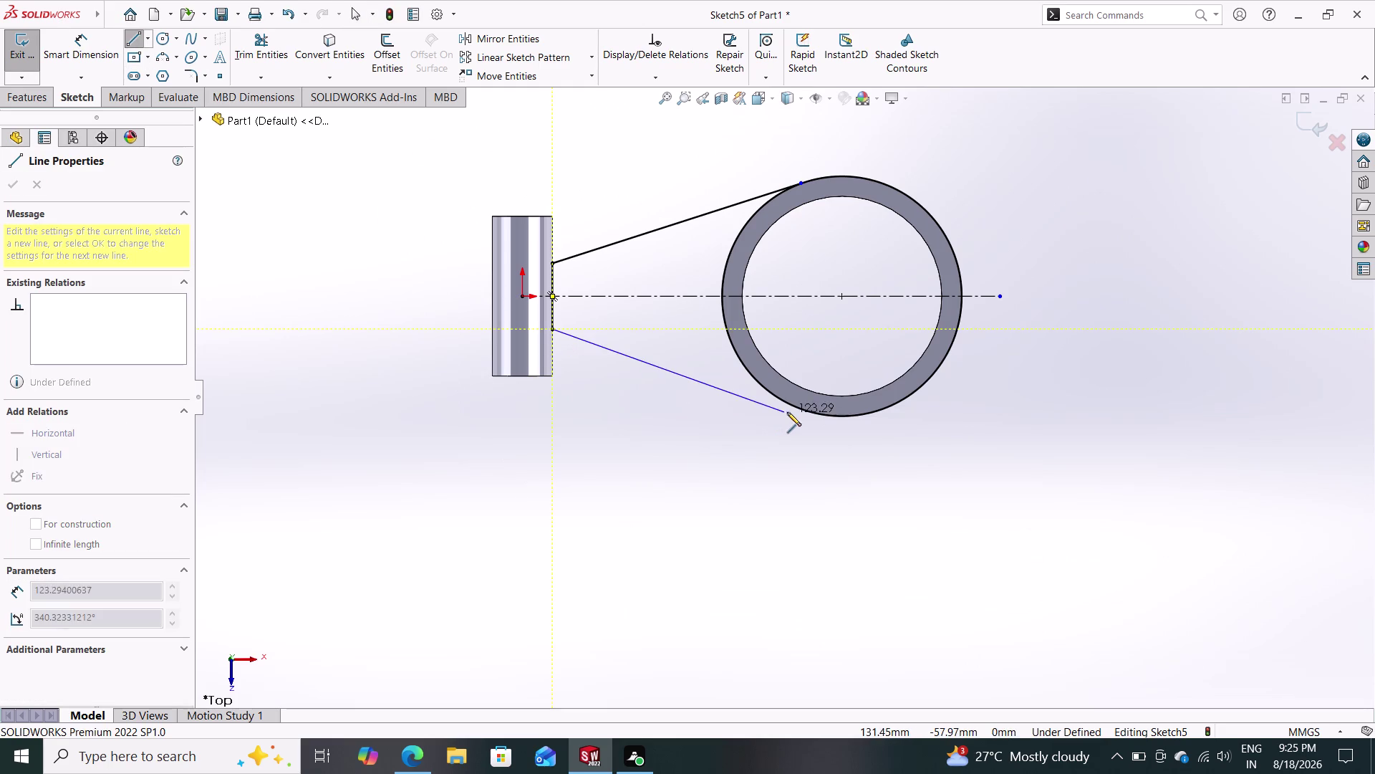
click(810, 412)
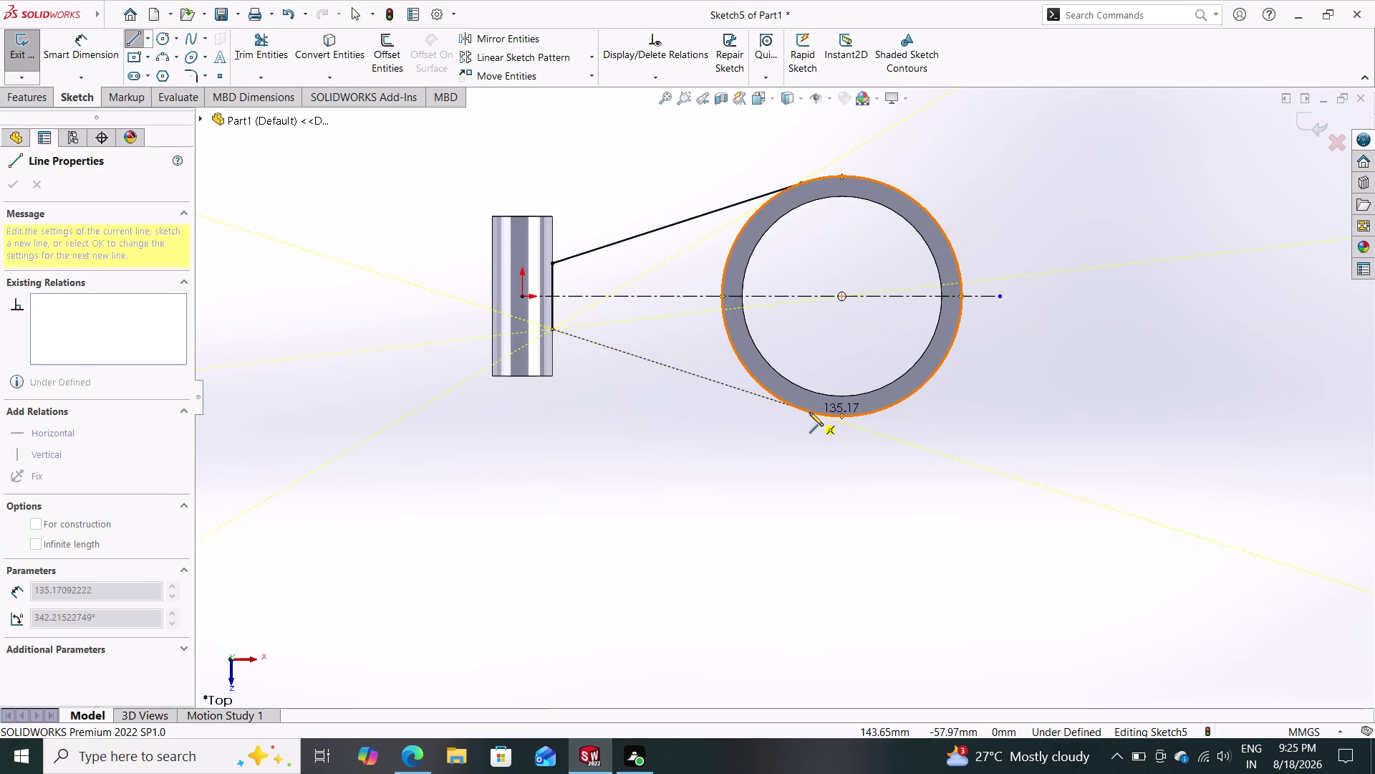
key(Escape)
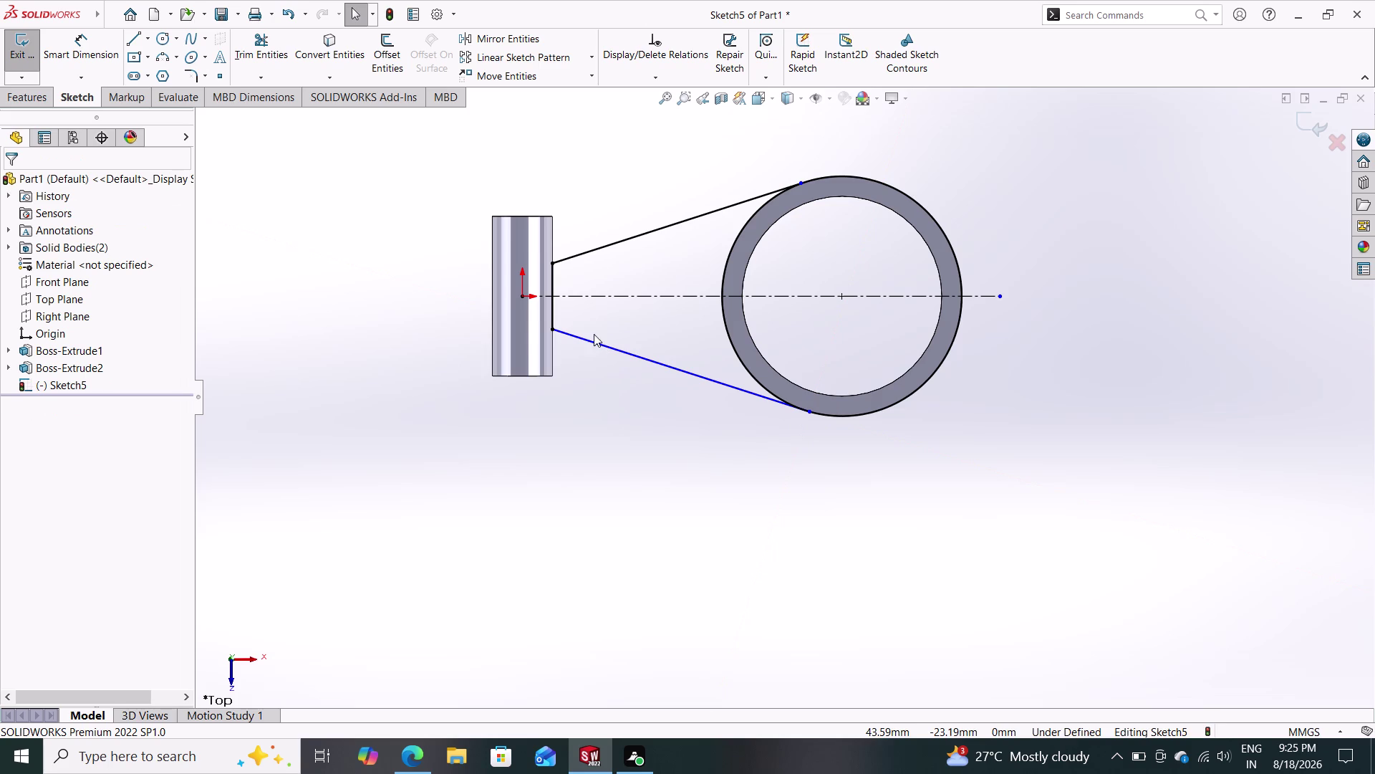
click(261, 43)
drag(887, 448, 886, 351)
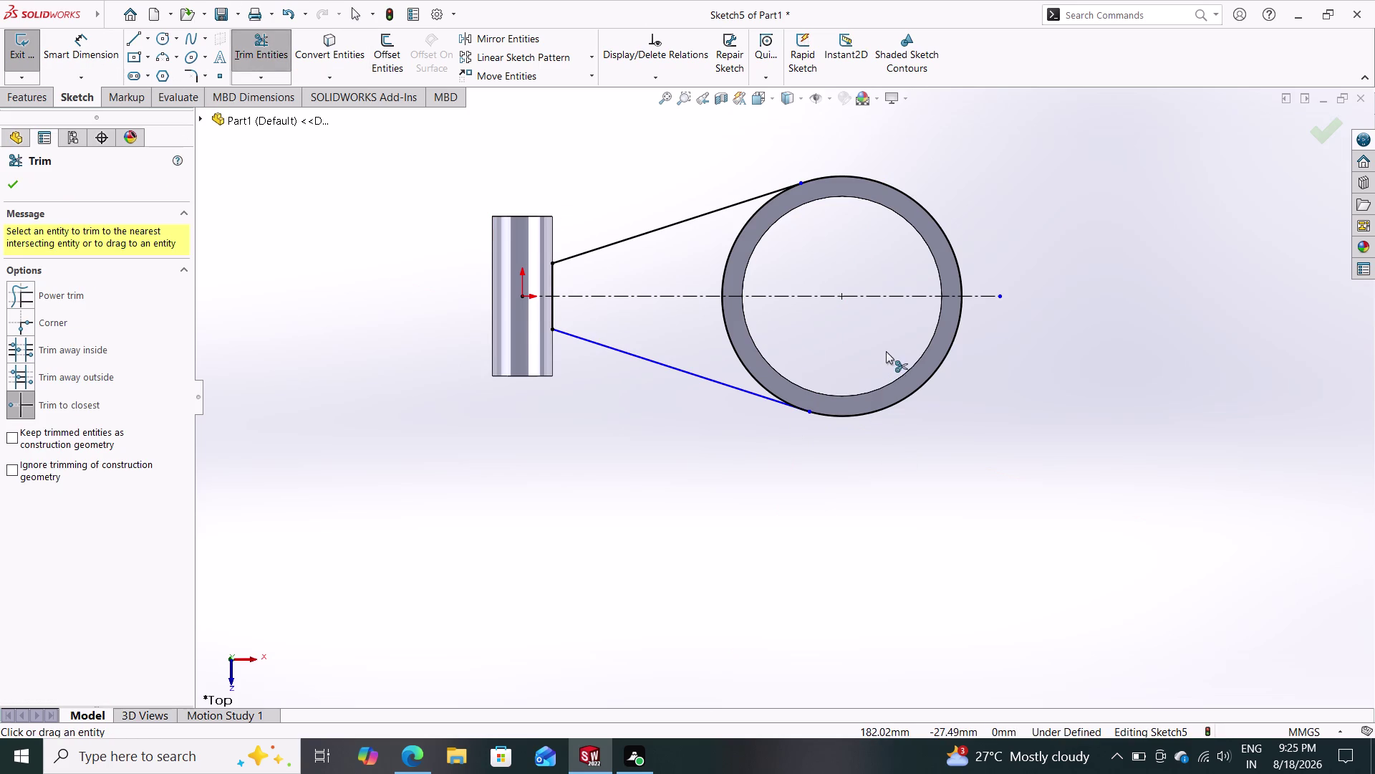
Power-trim the far side of the converted ring circle, keeping the tube-facing arc.
drag(886, 351, 886, 353)
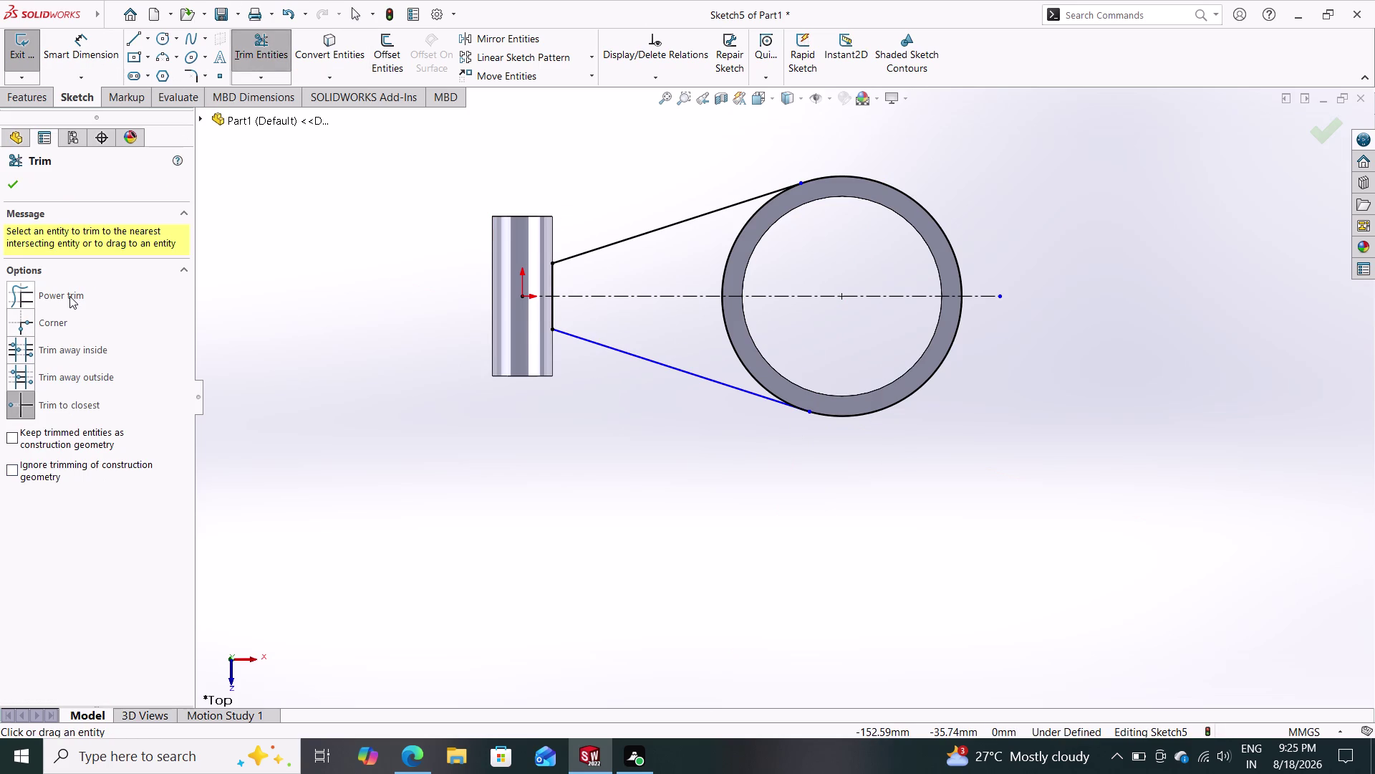
click(69, 296)
drag(875, 476, 873, 357)
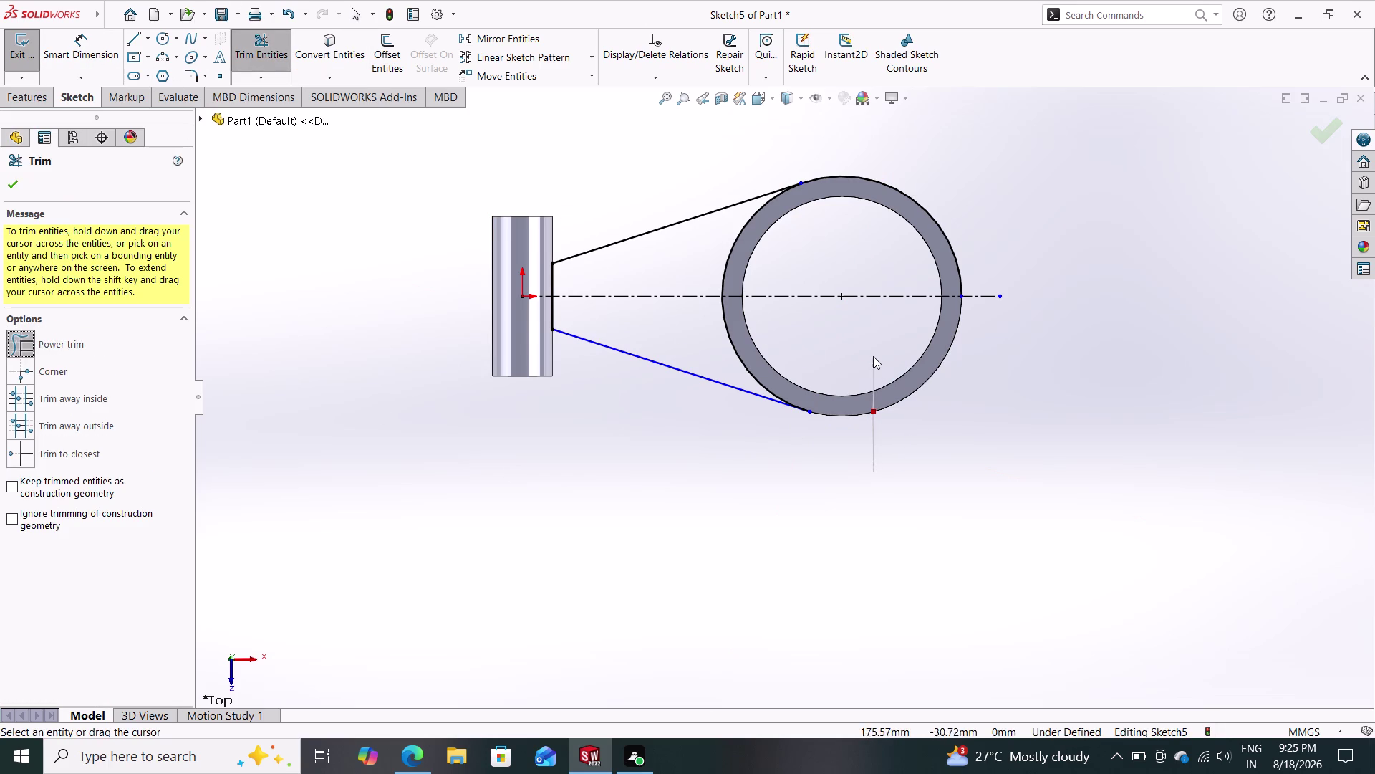
drag(873, 358, 873, 356)
drag(950, 161, 902, 243)
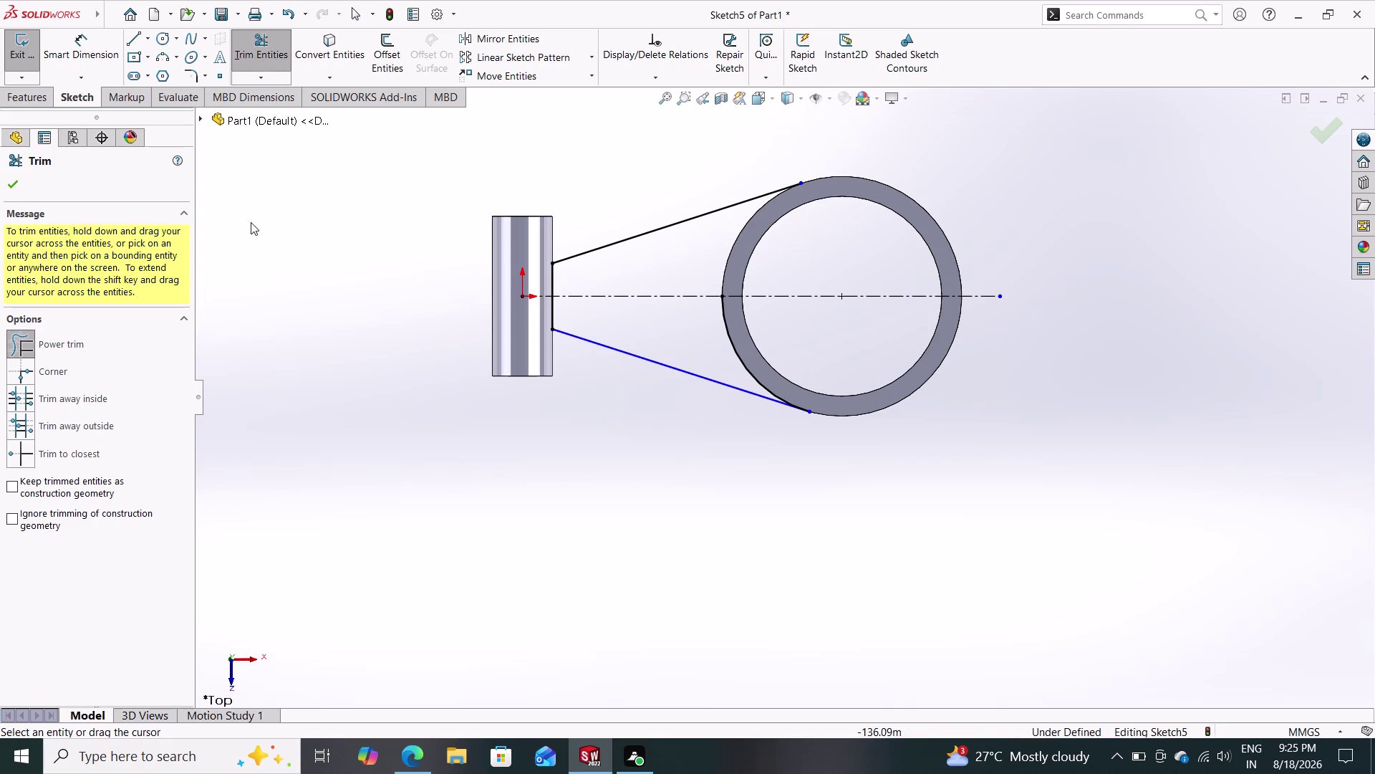
click(13, 184)
click(18, 106)
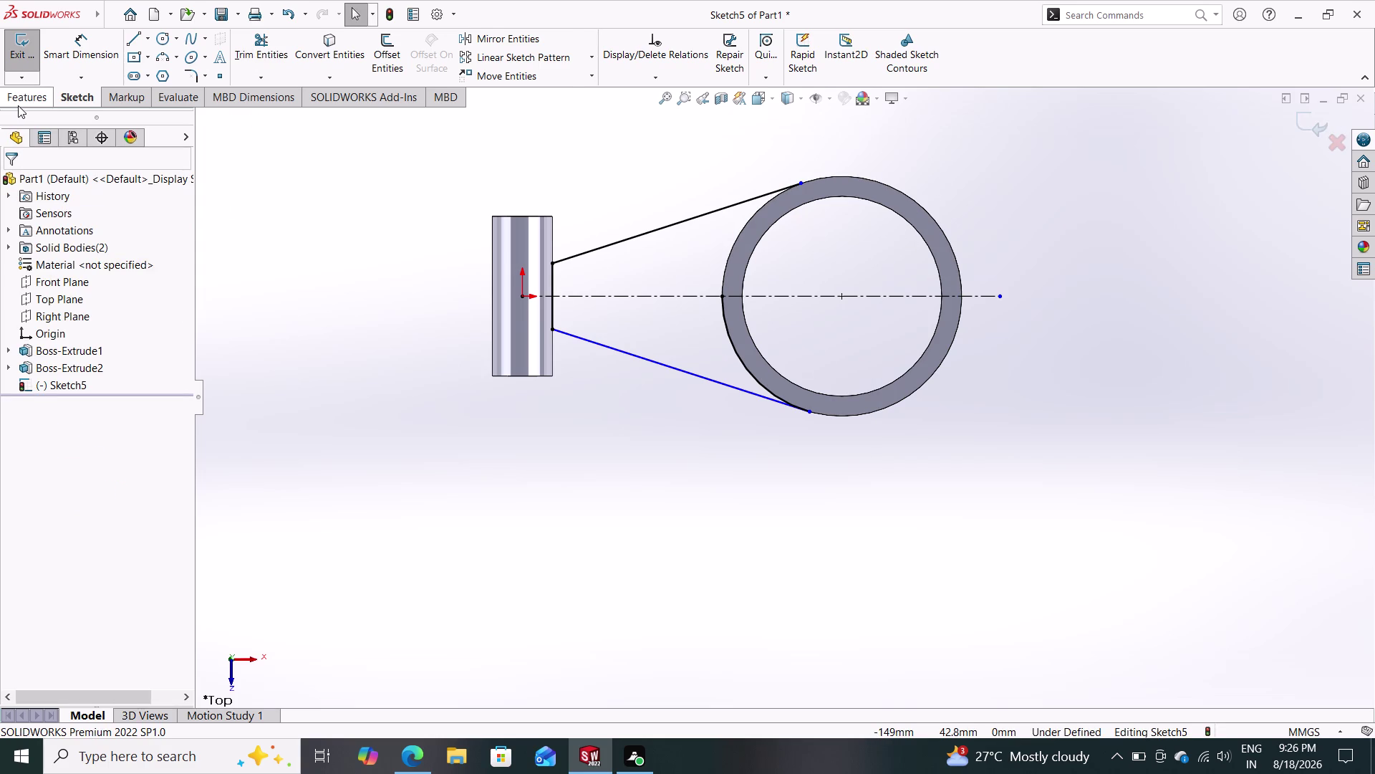
click(21, 47)
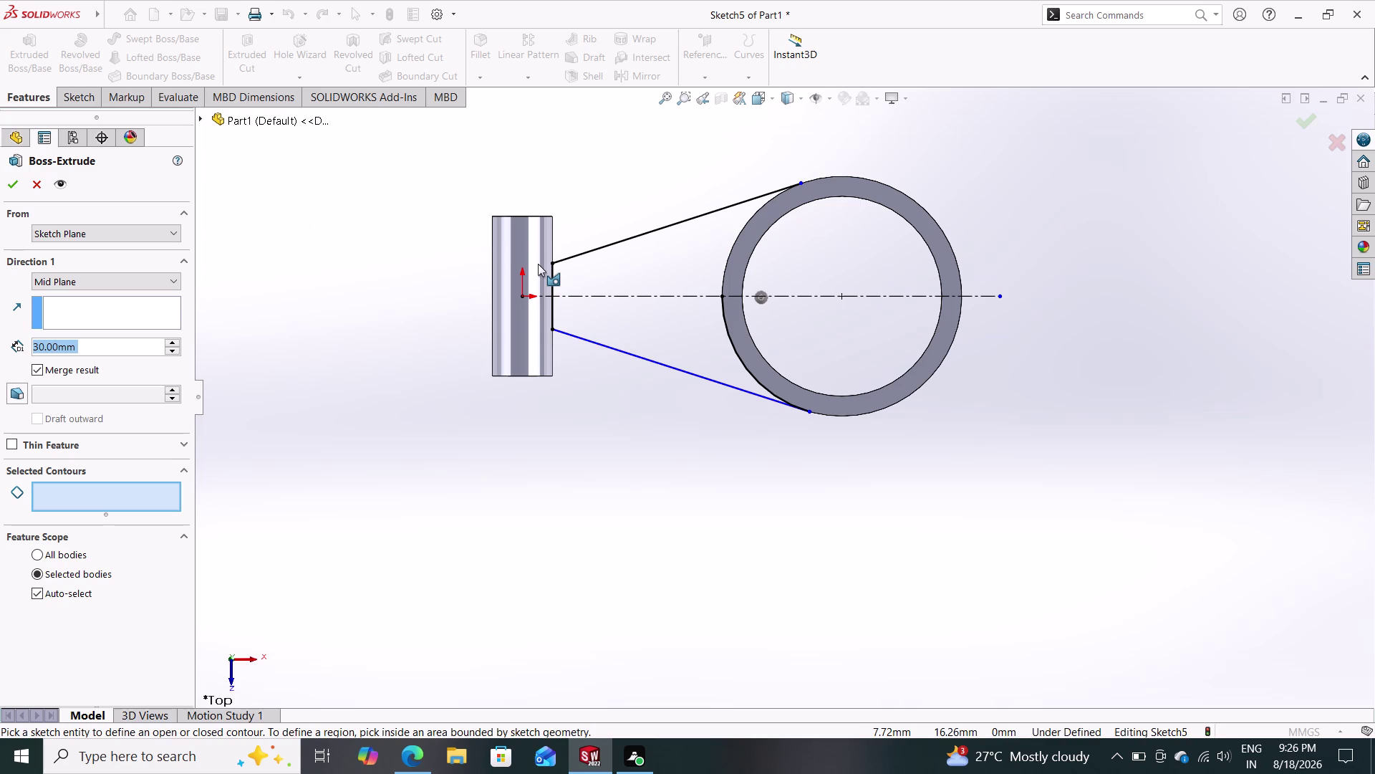
drag(576, 290, 567, 293)
click(552, 278)
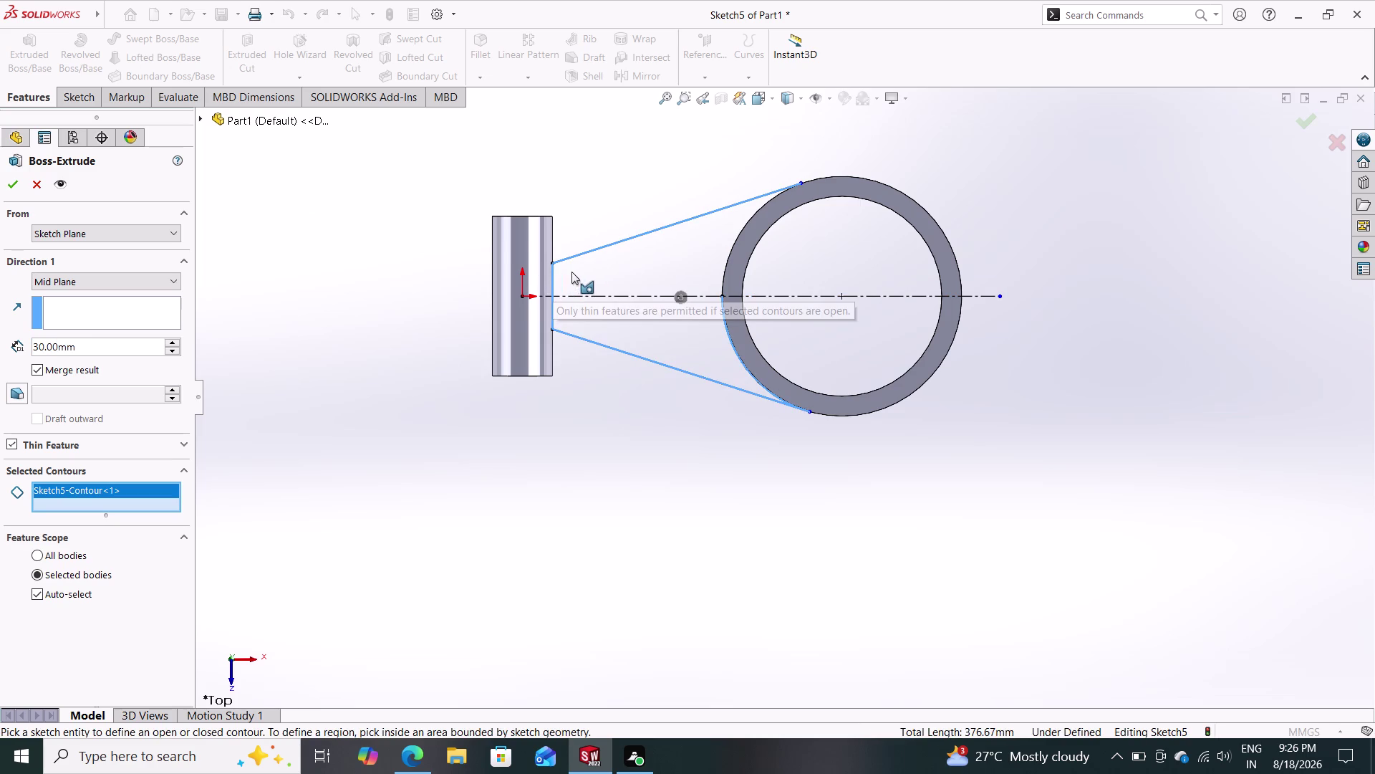
click(609, 244)
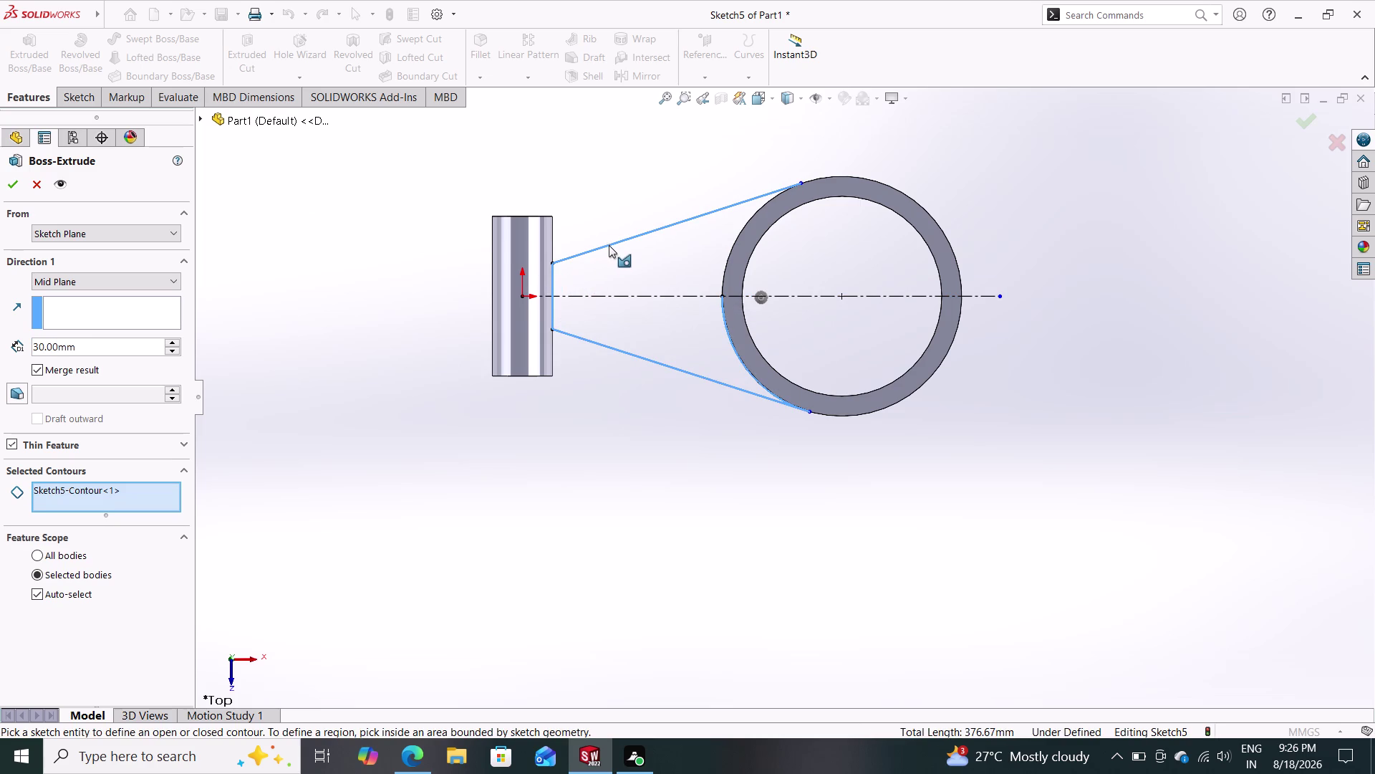
click(627, 238)
click(726, 268)
key(Escape)
click(693, 371)
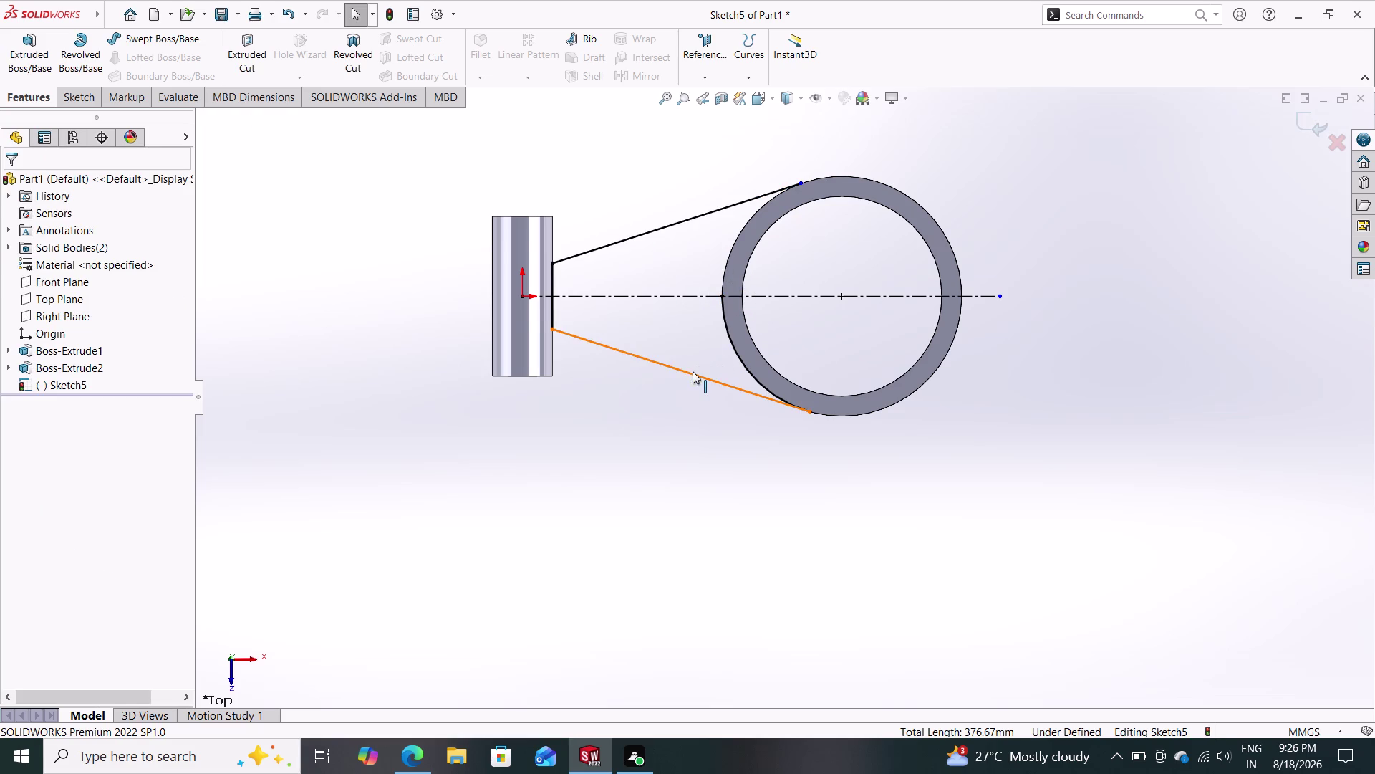
Add a Tangent relation between Arc10 and the new lower arm line Line7.
key(Escape)
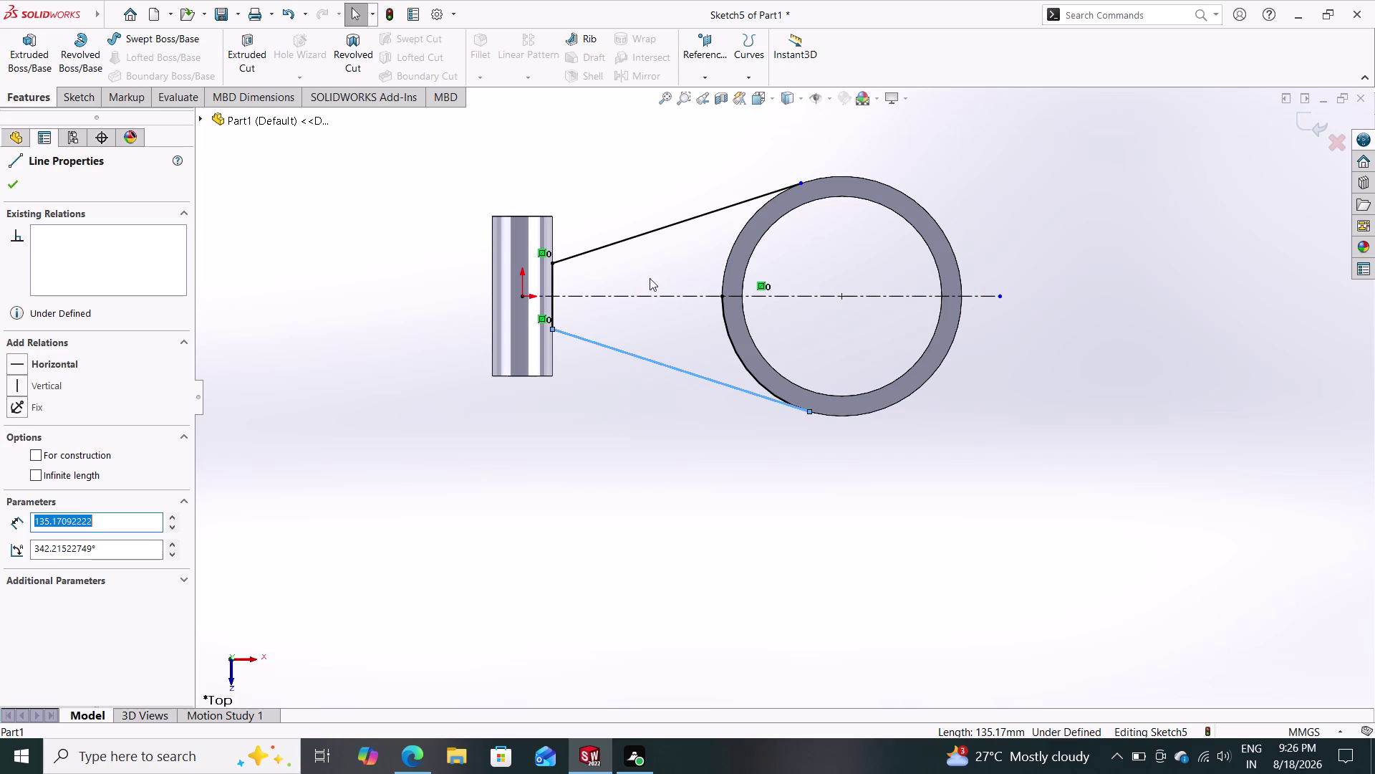
key(Escape)
key(Escape)
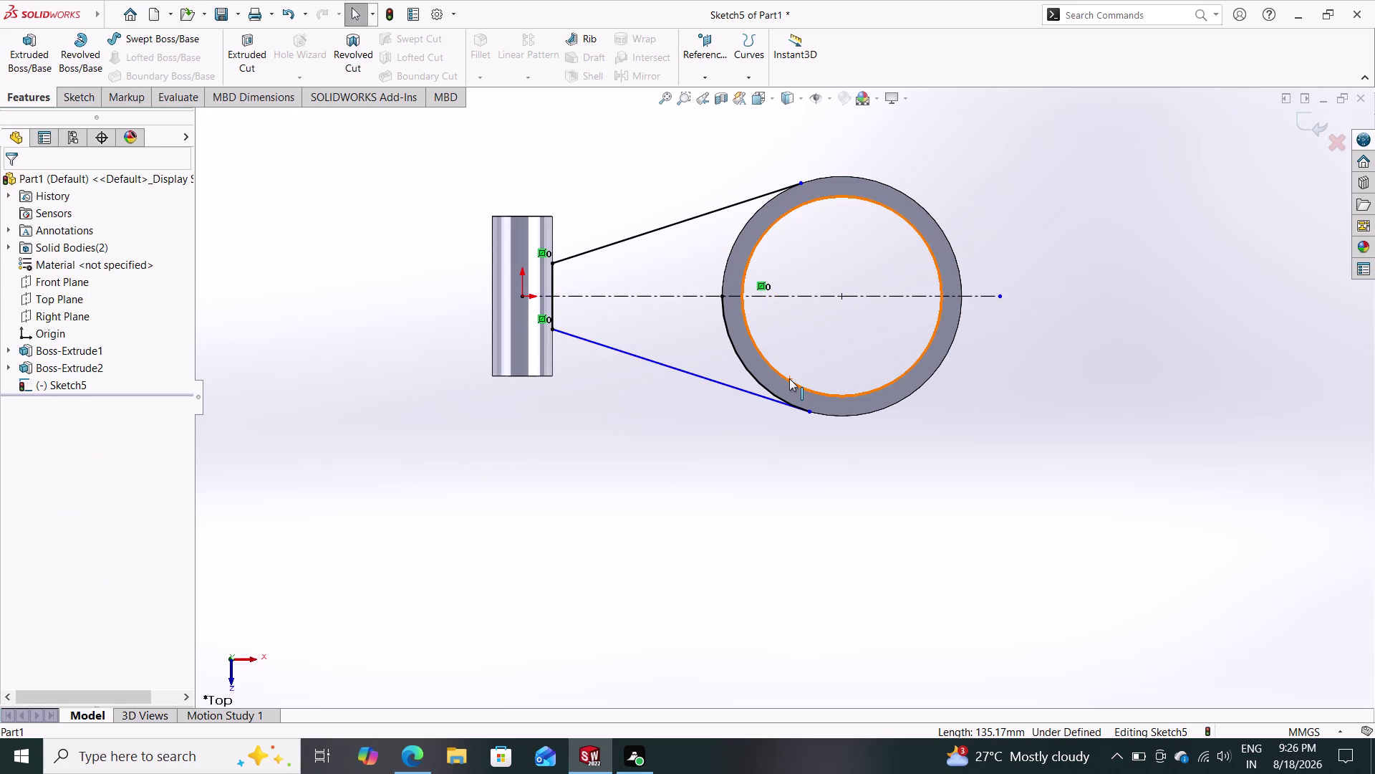
scroll(down, 3)
scroll(down, 3)
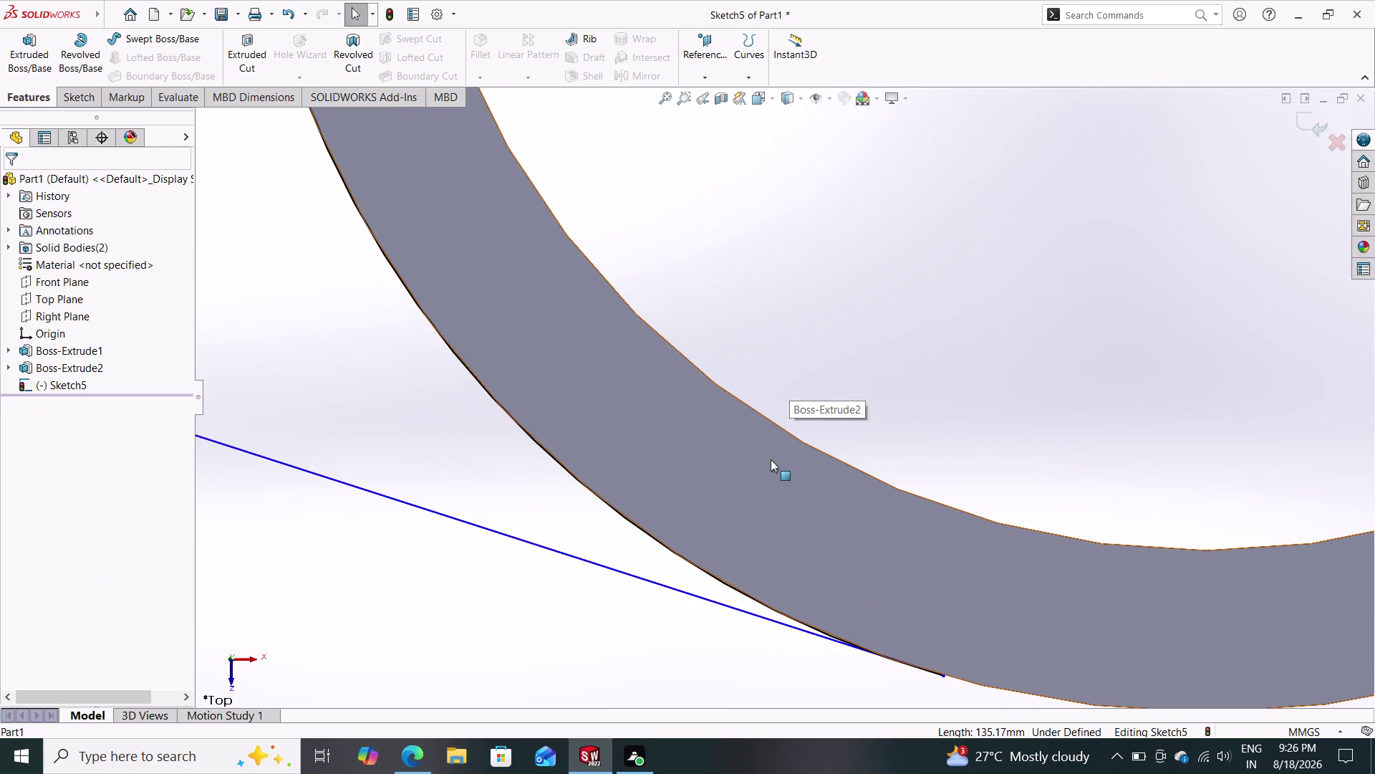
click(647, 534)
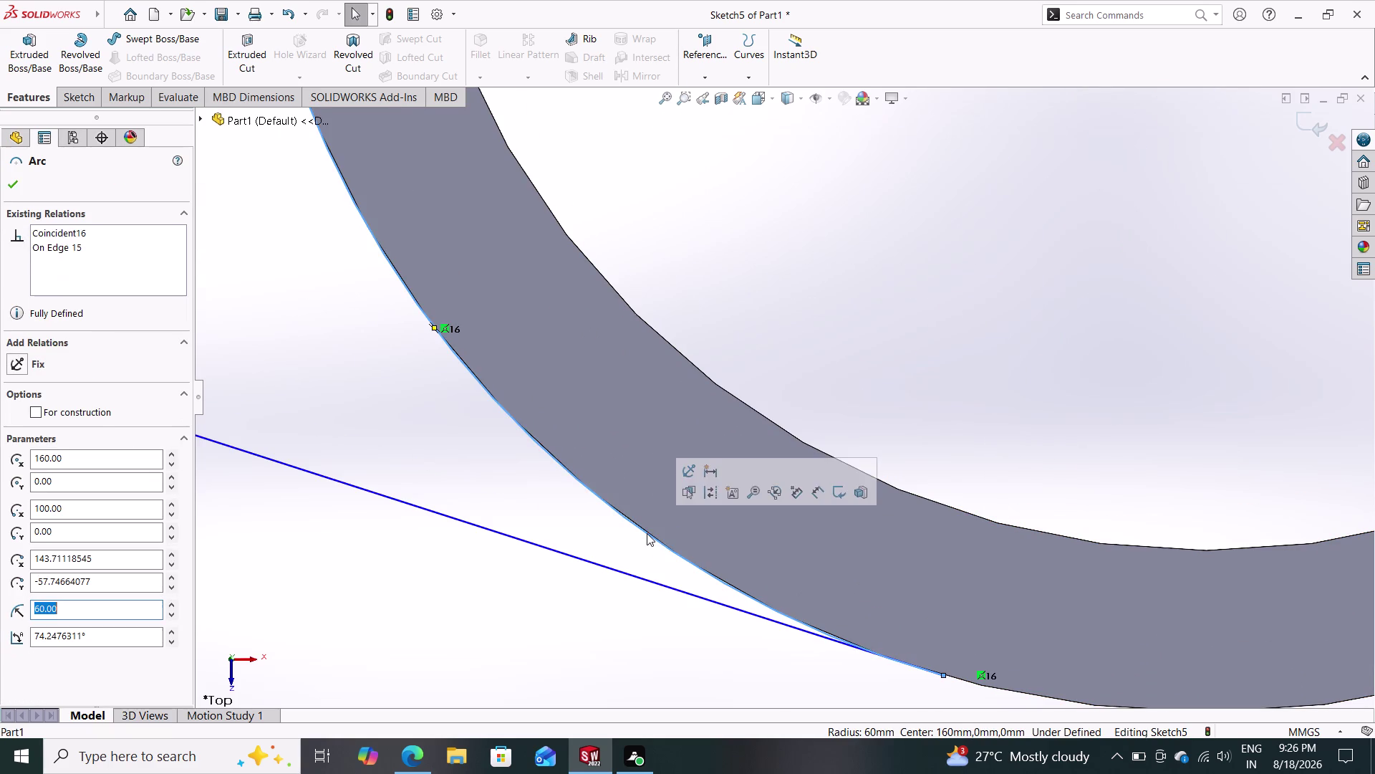
click(662, 586)
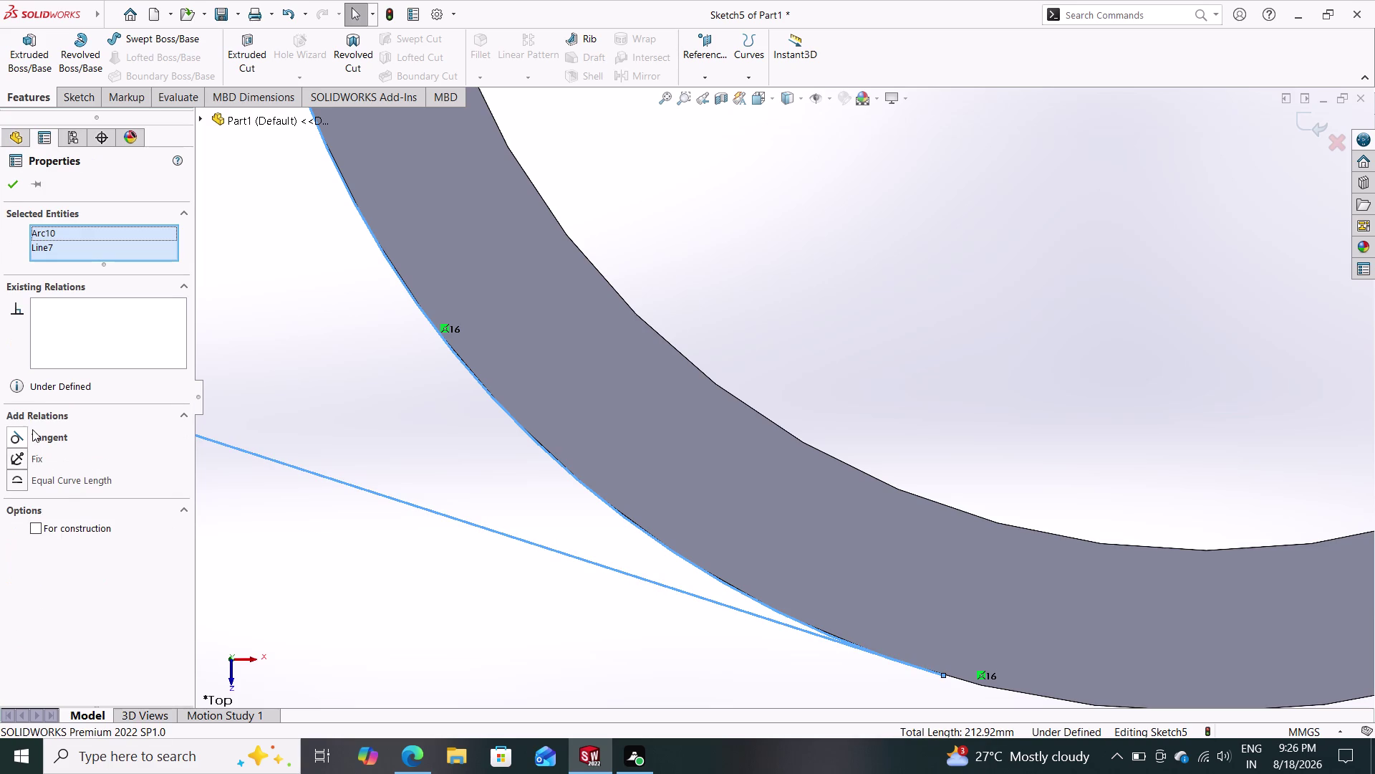
click(28, 439)
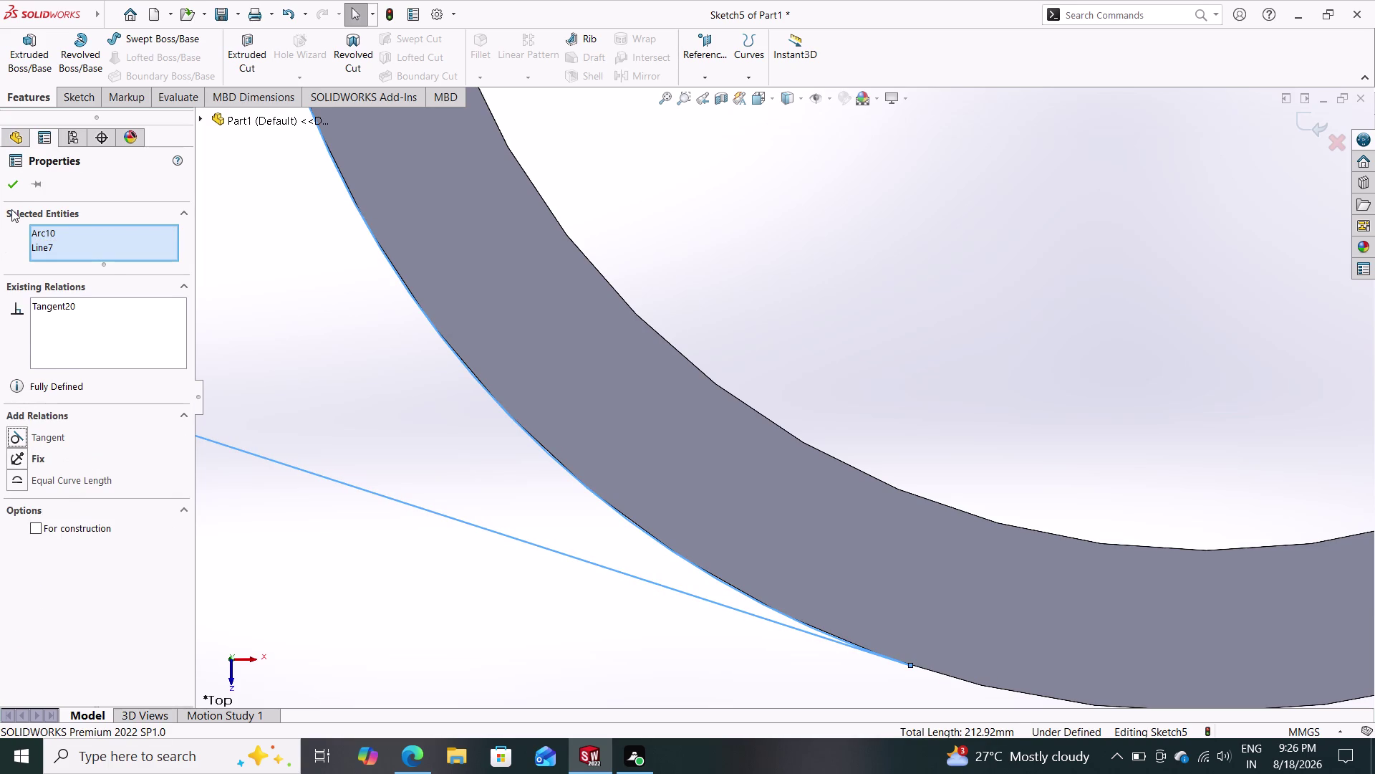
click(7, 182)
scroll(up, 3)
scroll(up, 3)
scroll(up, 3)
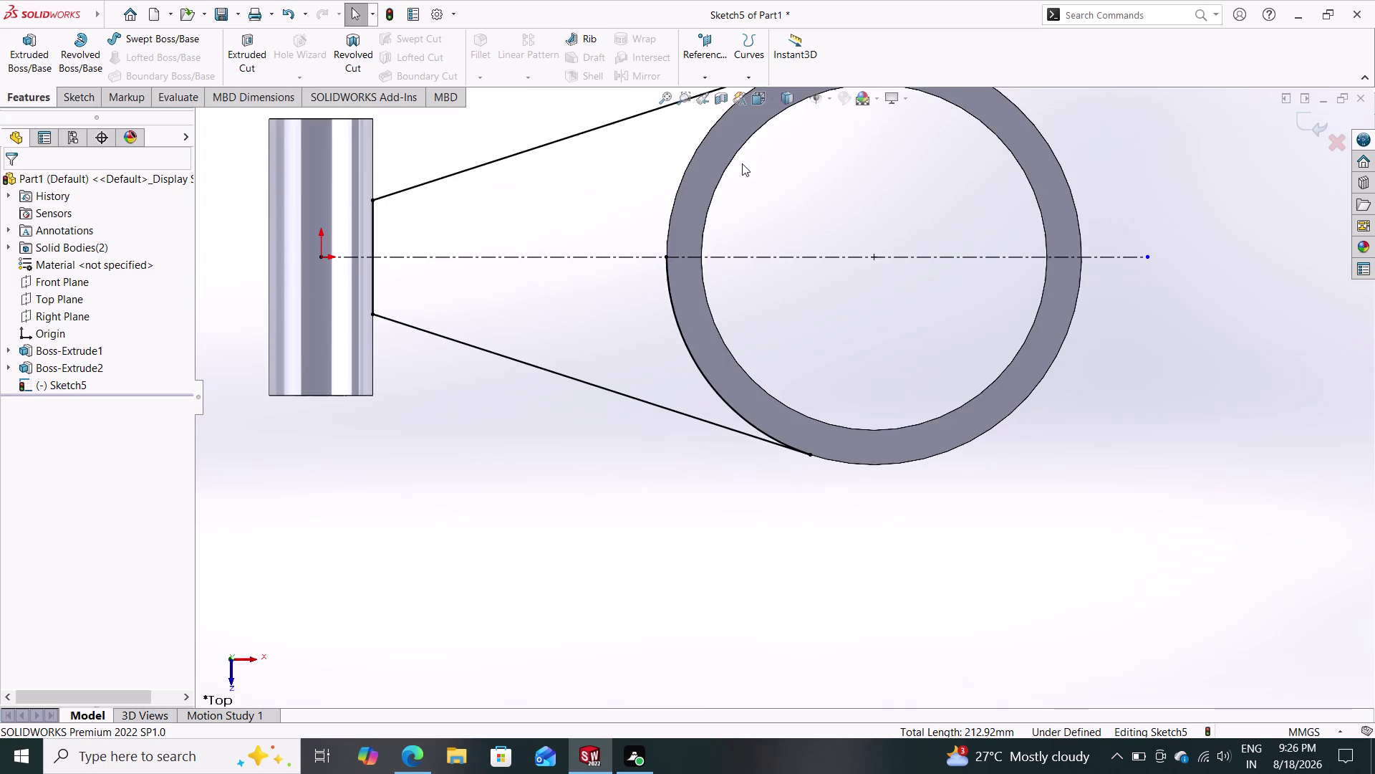
scroll(up, 3)
scroll(down, 3)
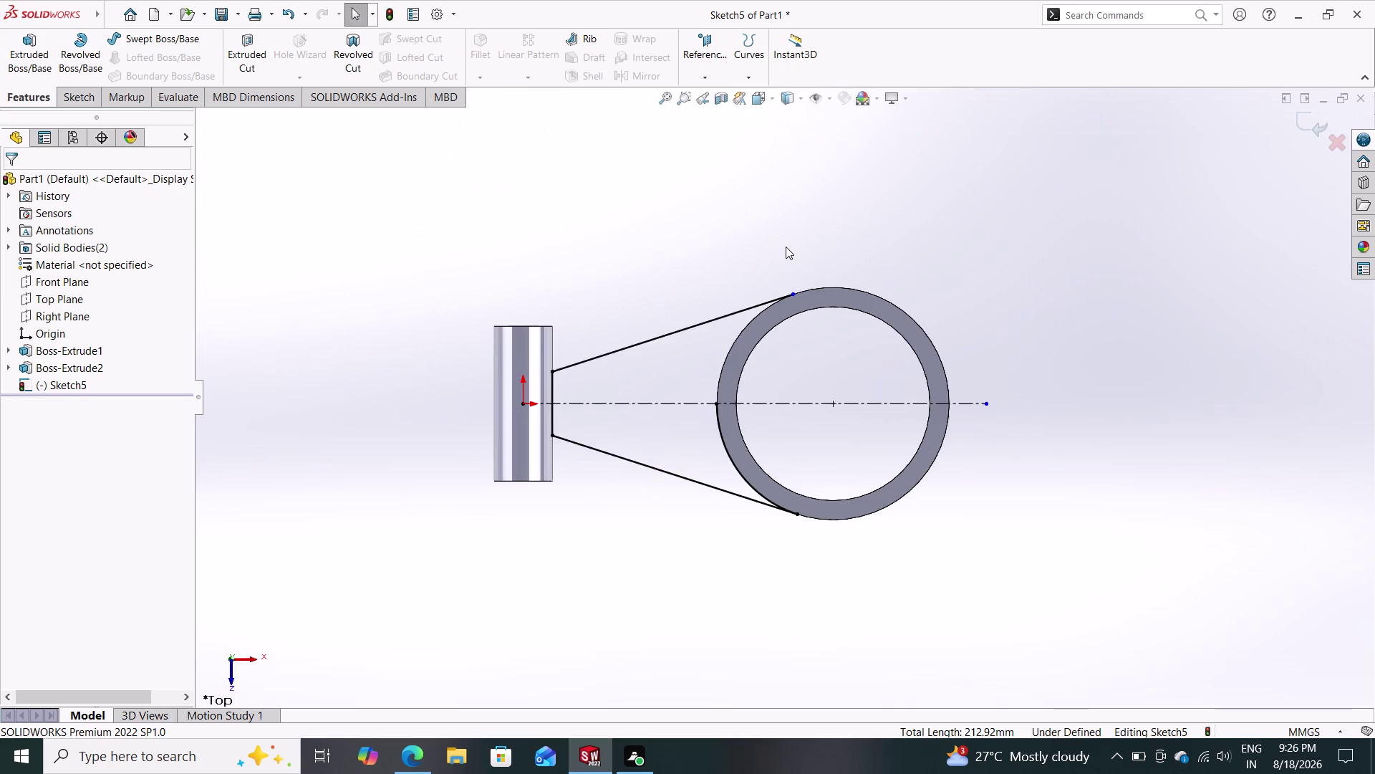
Inspect the upper arm line's relations, then clear the selection.
scroll(down, 3)
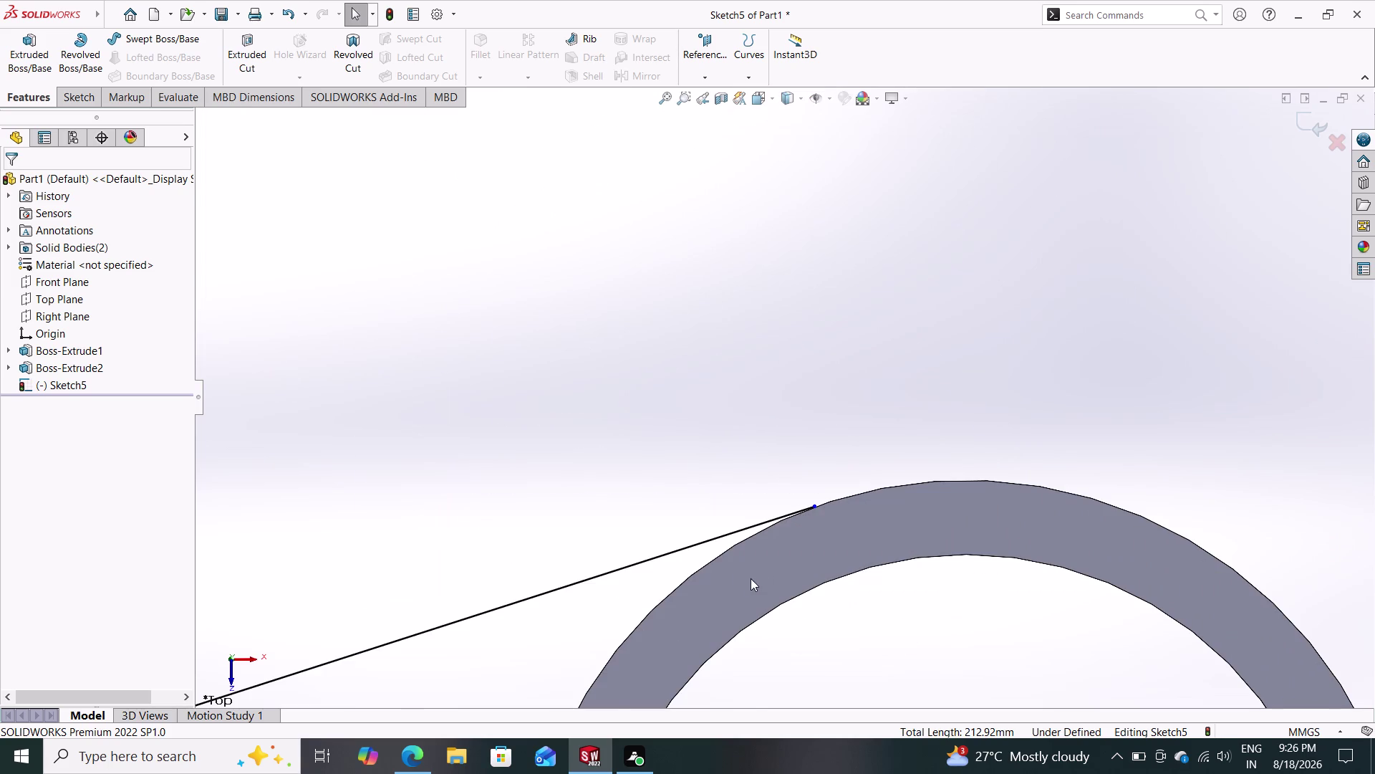
click(739, 591)
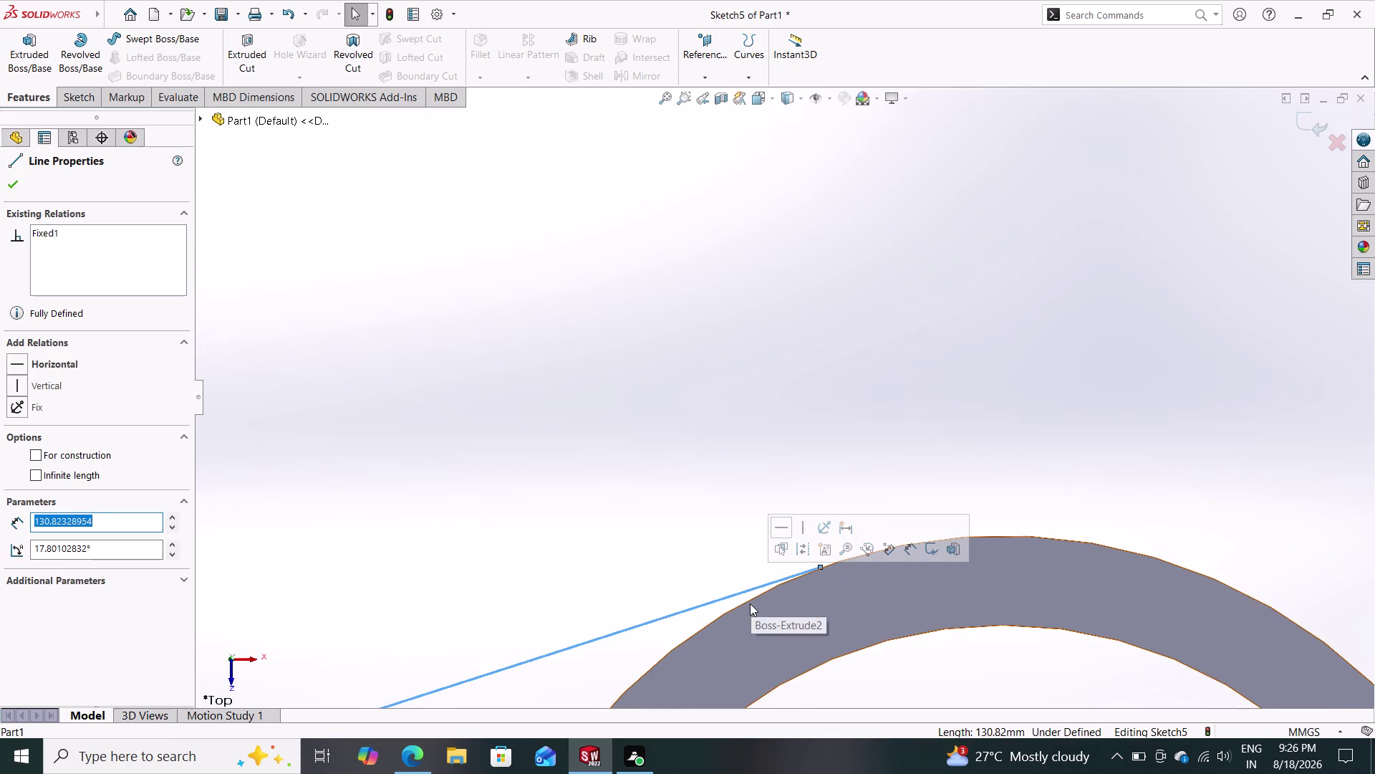
click(750, 602)
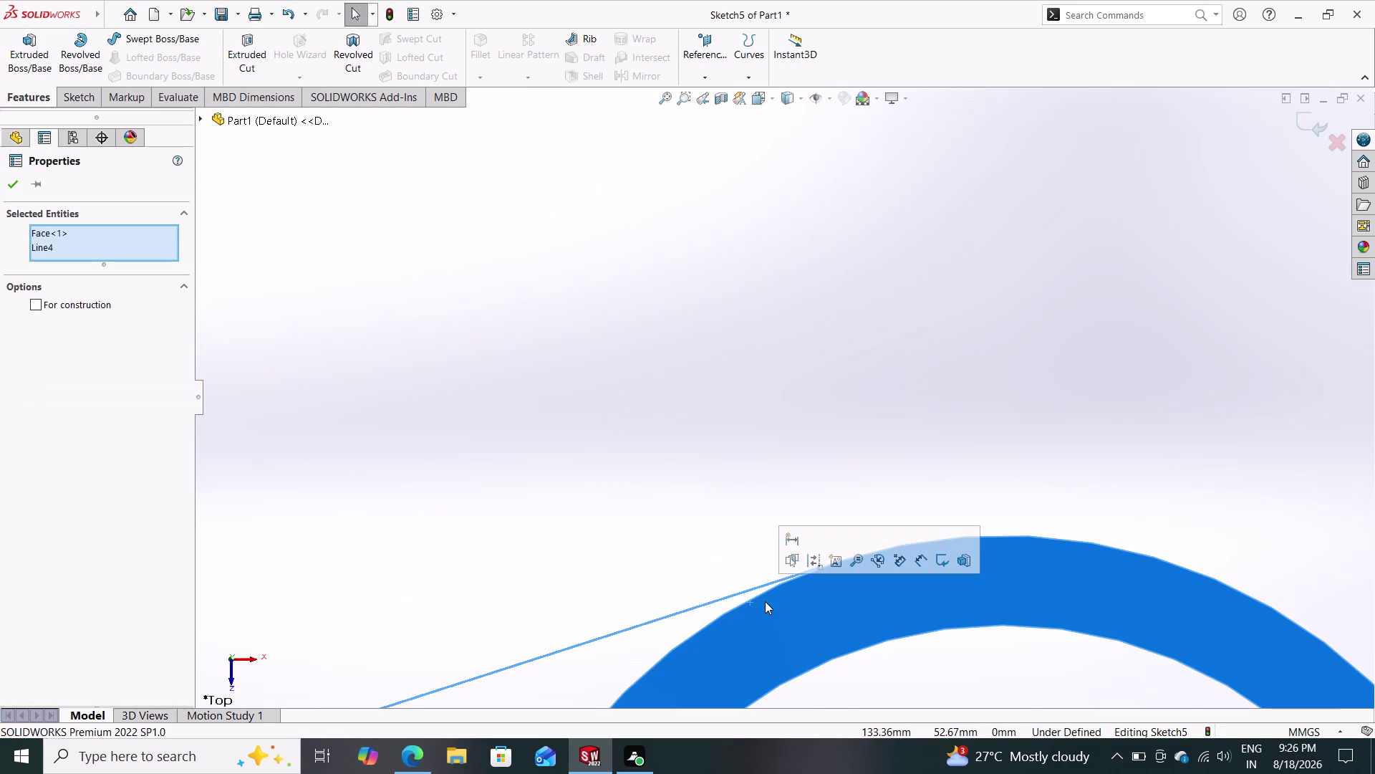
key(Escape)
key(Escape)
click(759, 547)
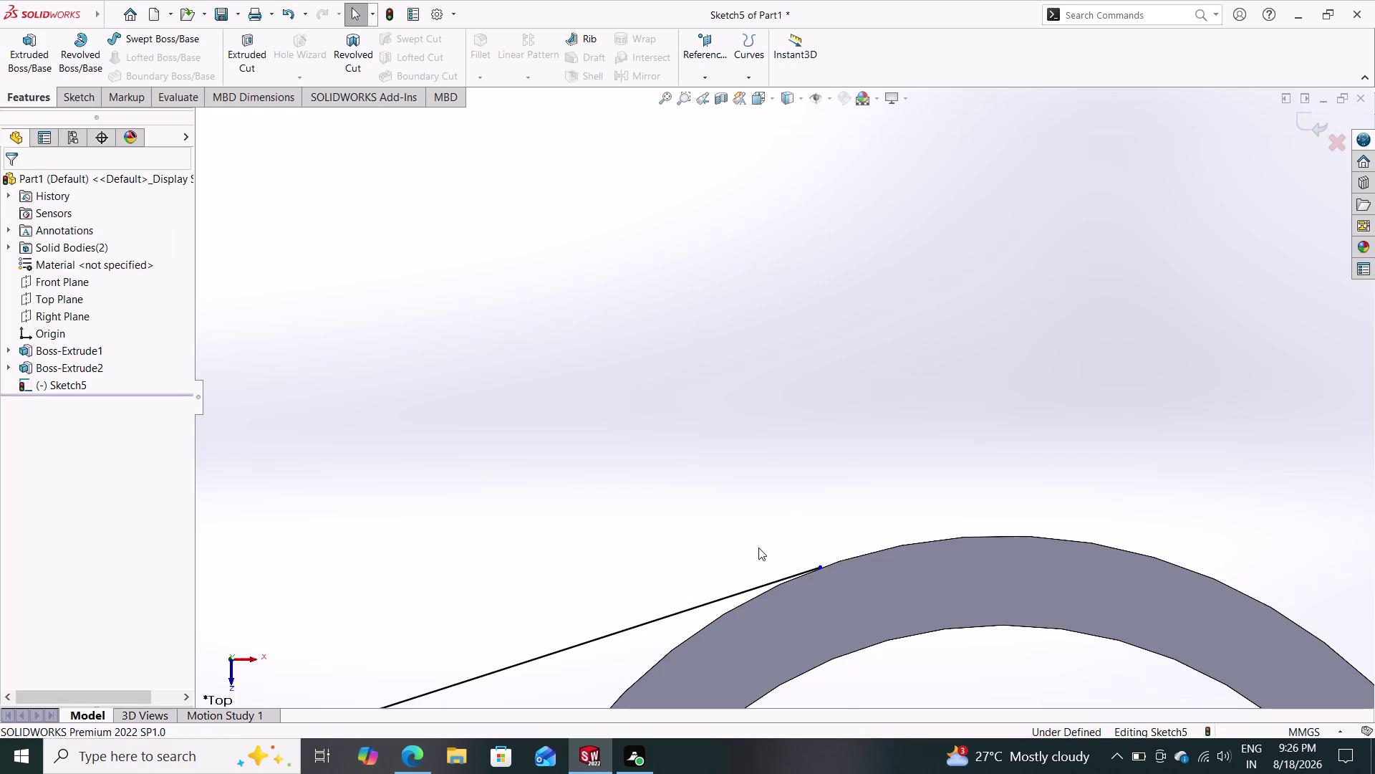
scroll(up, 3)
scroll(up, 3)
scroll(up, 3)
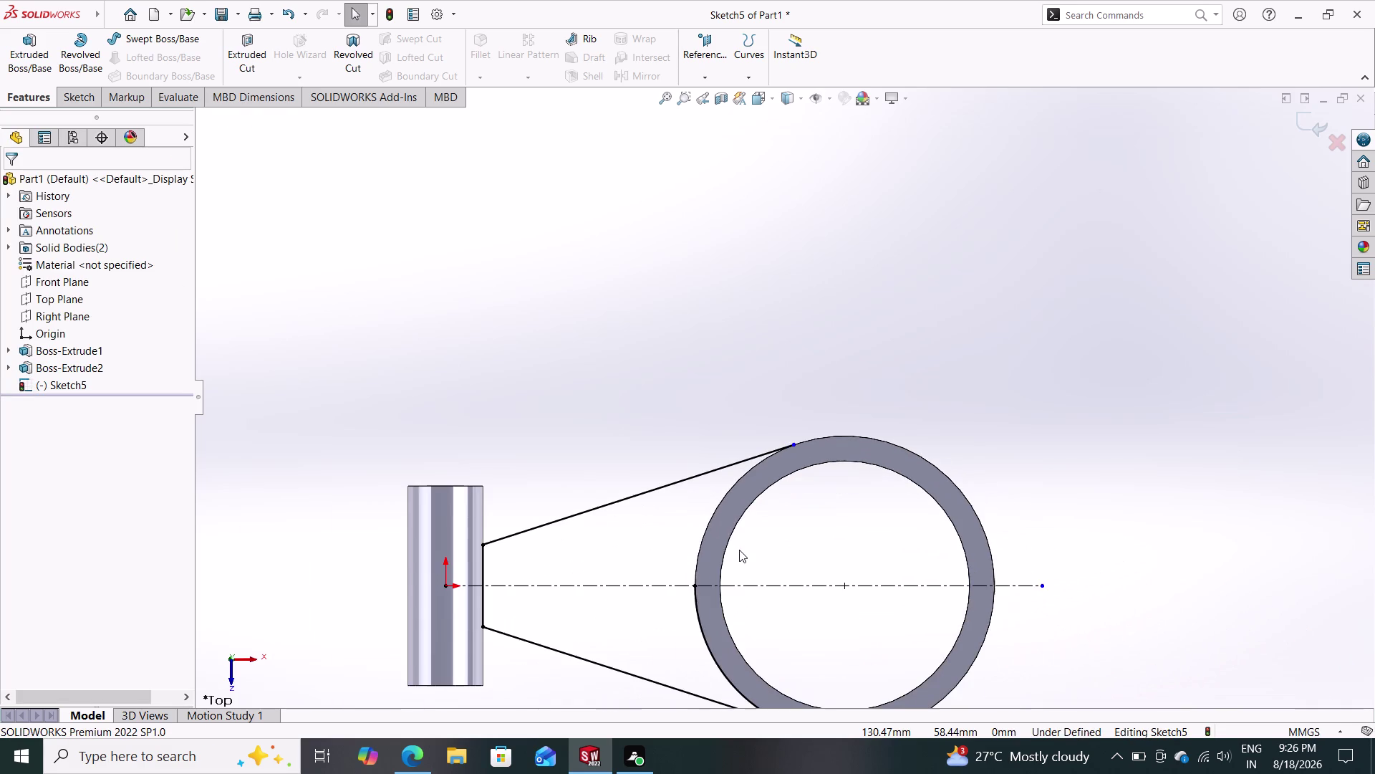
Delete the old arc beneath the lower arm line.
click(701, 631)
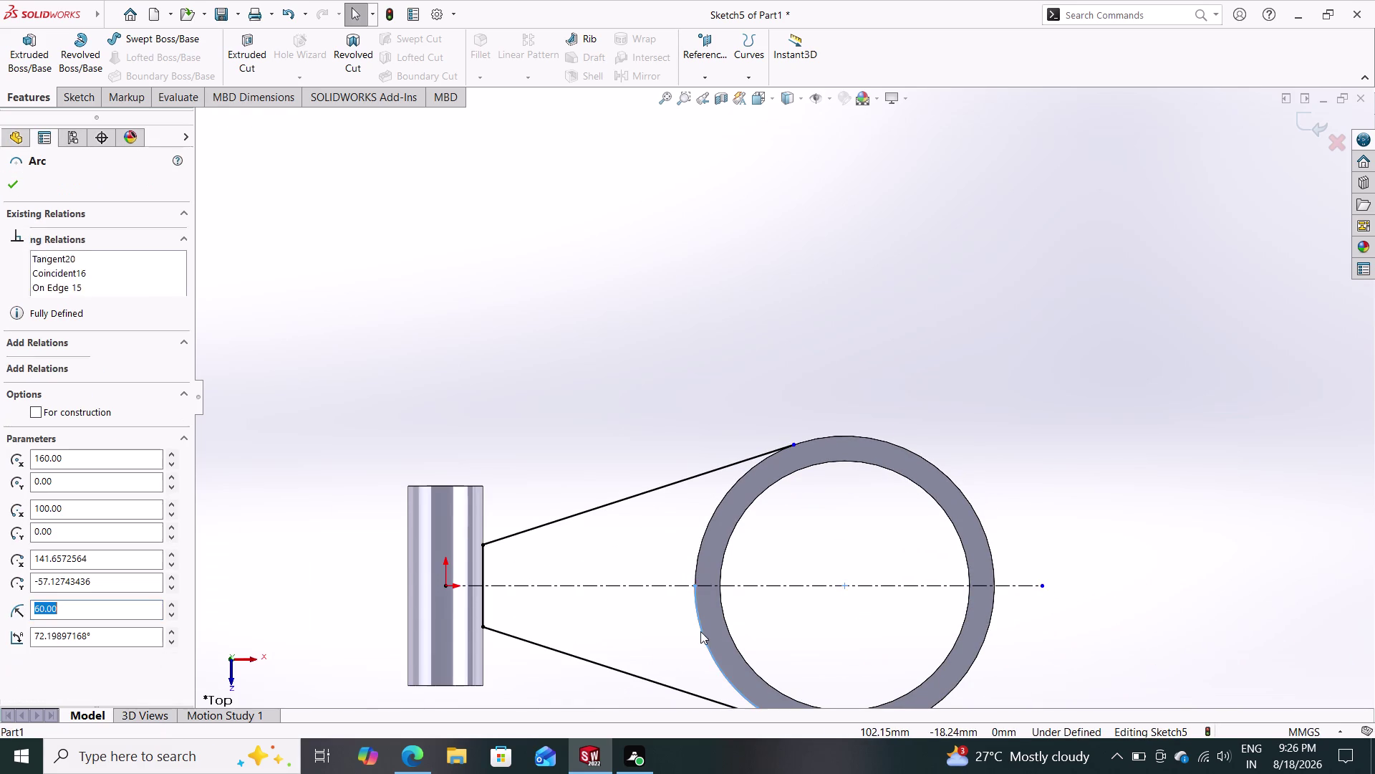
key(Escape)
click(704, 538)
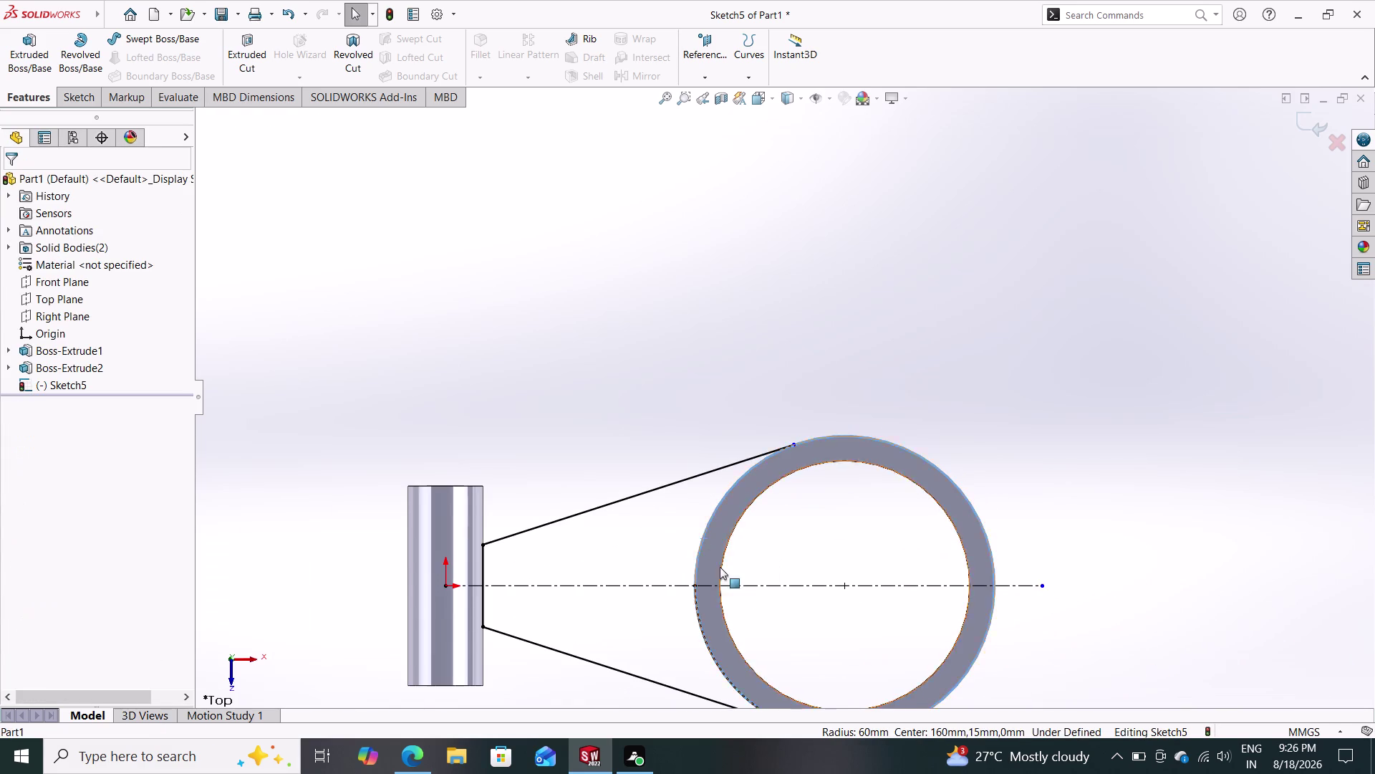
key(Escape)
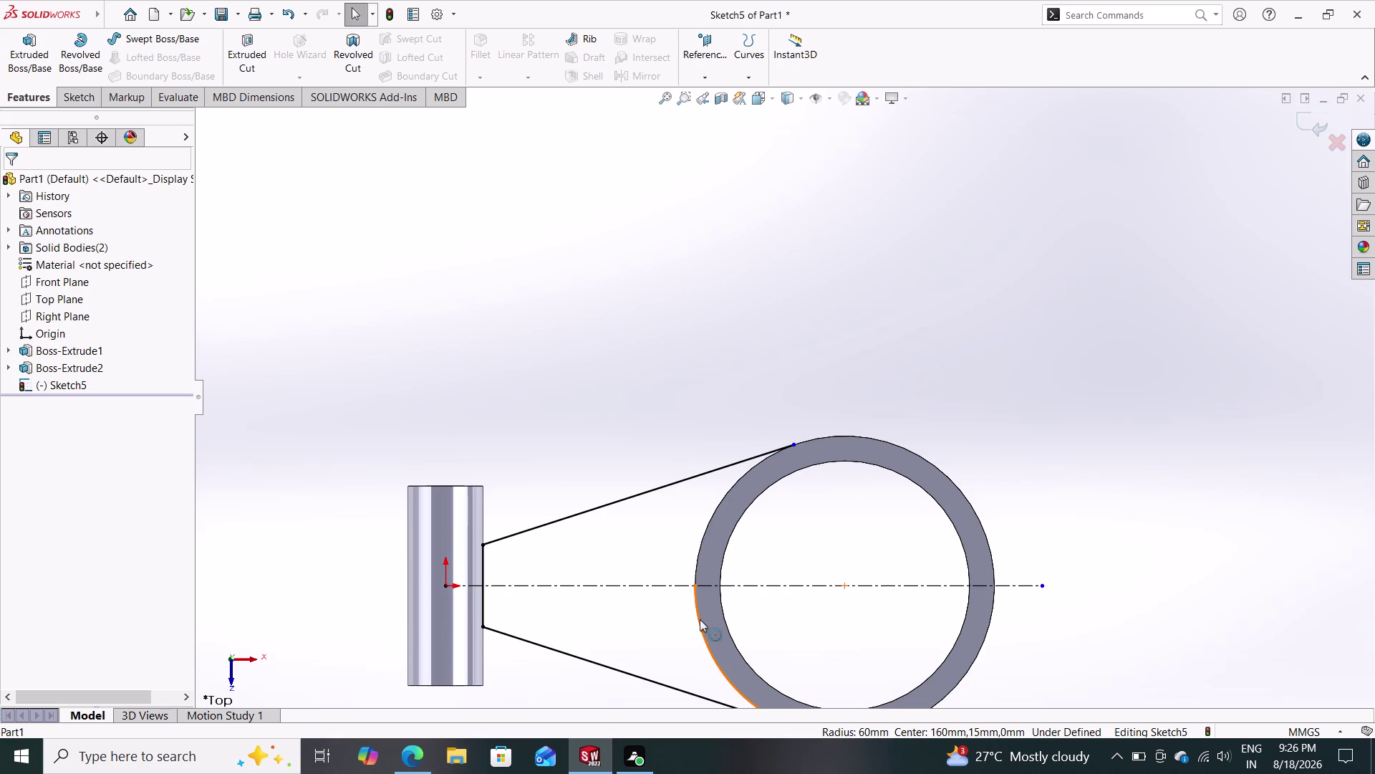
click(700, 618)
key(Delete)
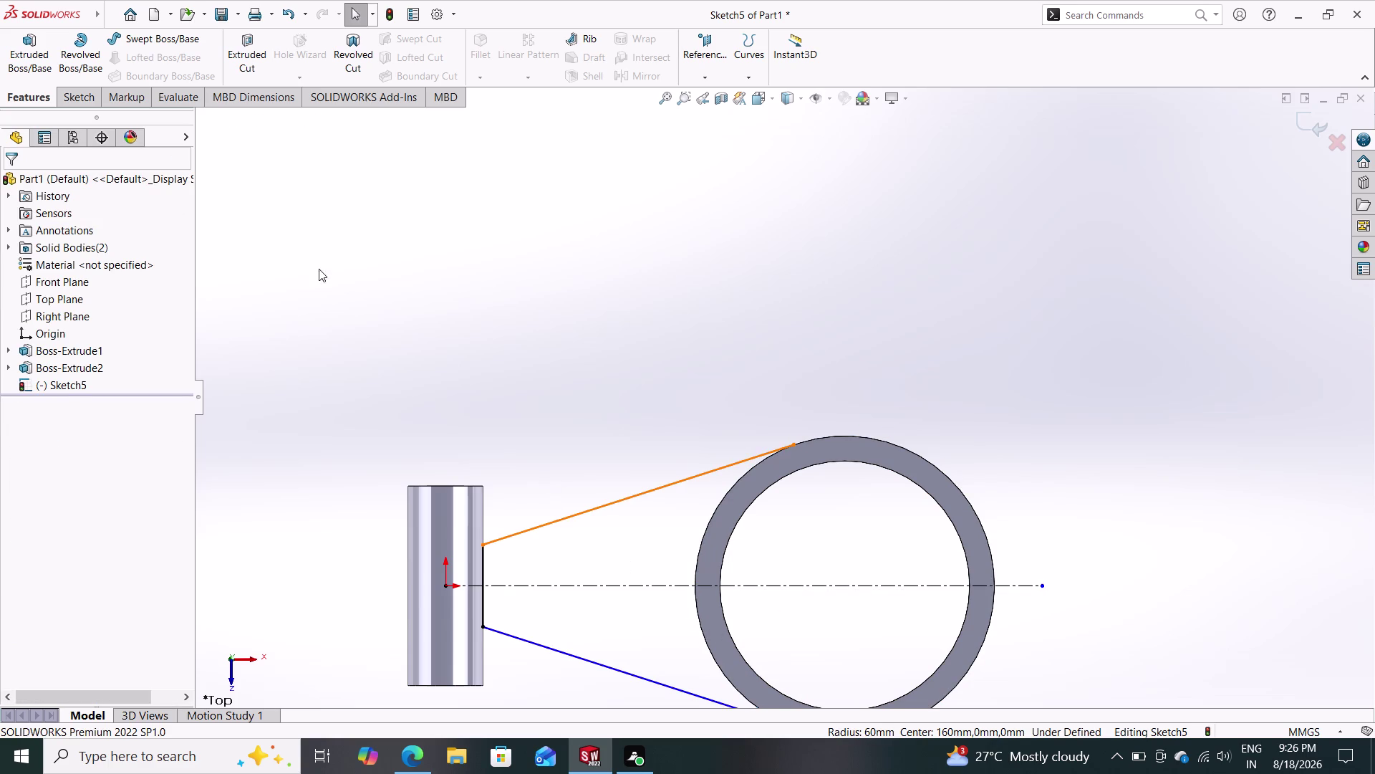
Convert the ring's complete outer edge into Sketch5 again with Convert Entities.
click(77, 87)
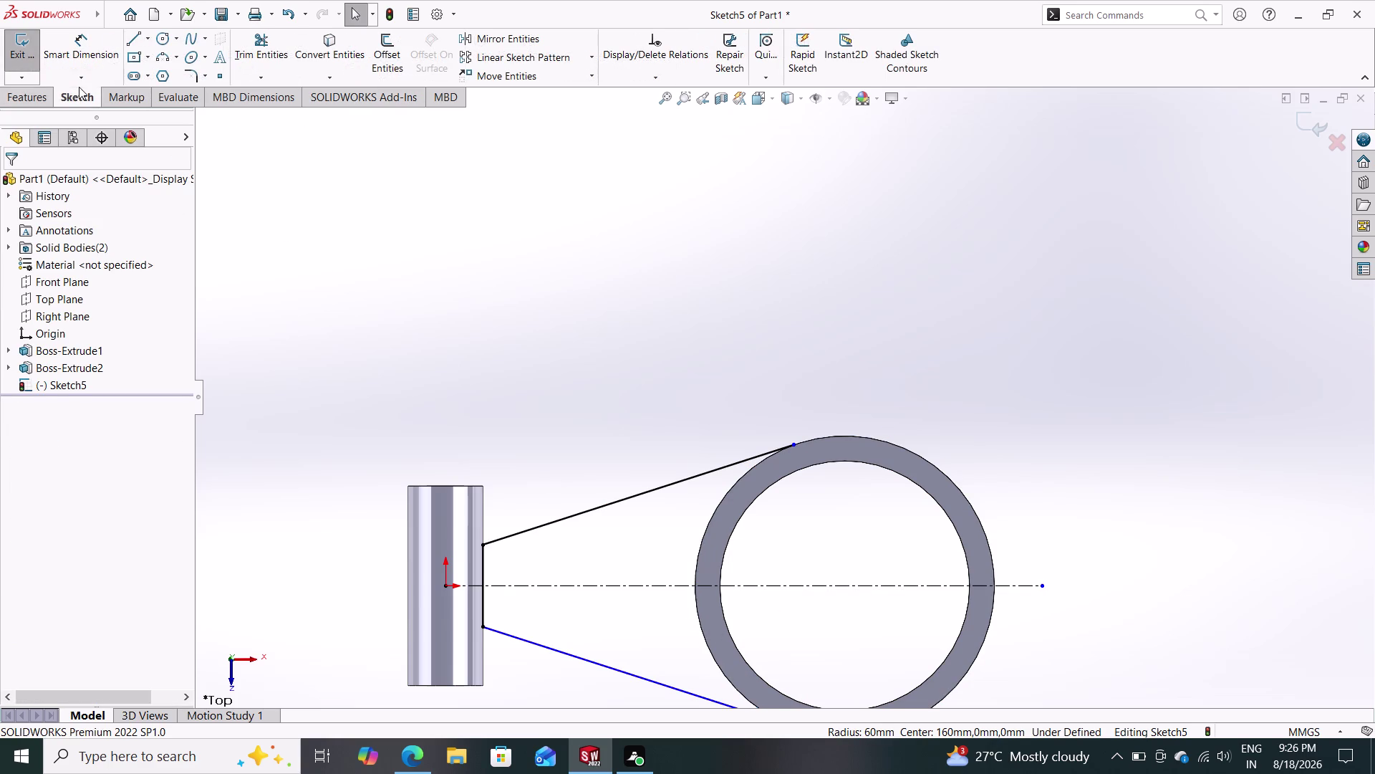
click(325, 52)
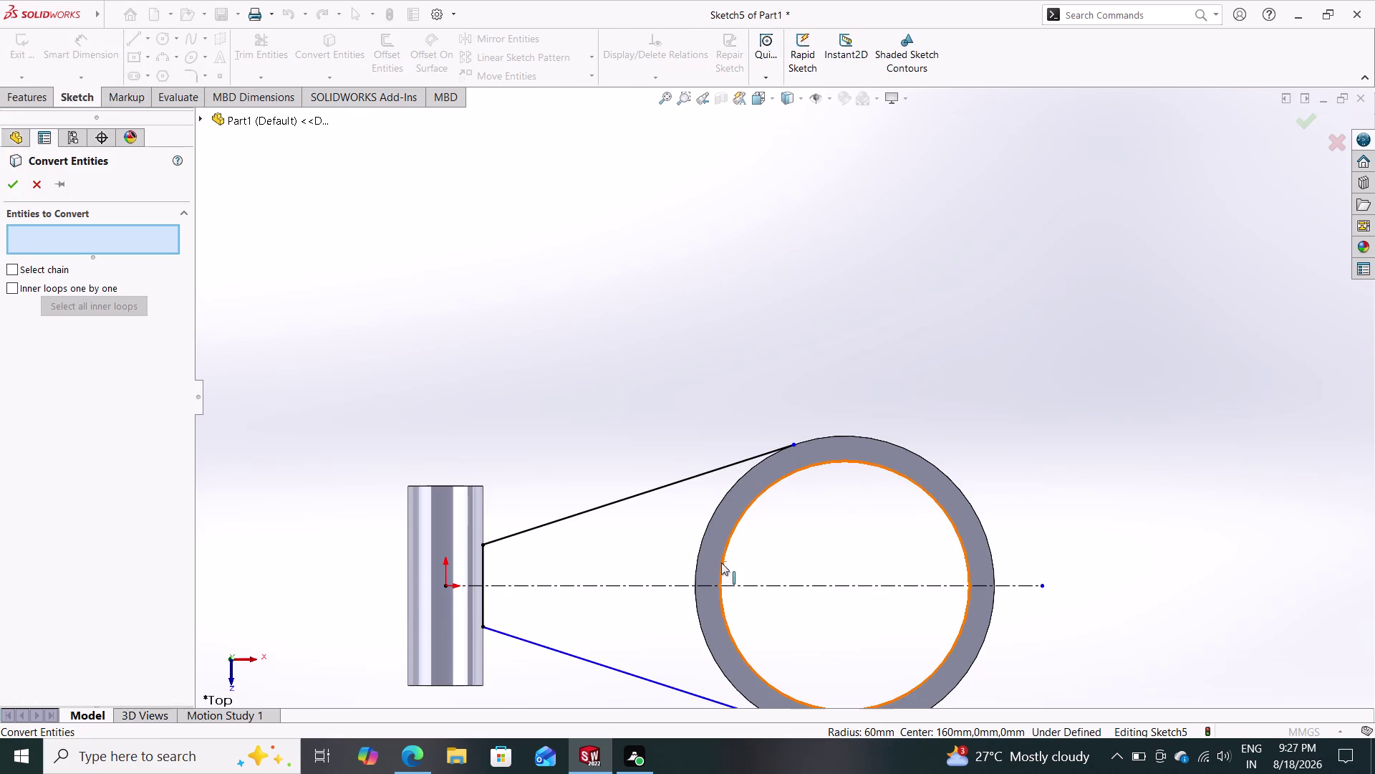
click(701, 544)
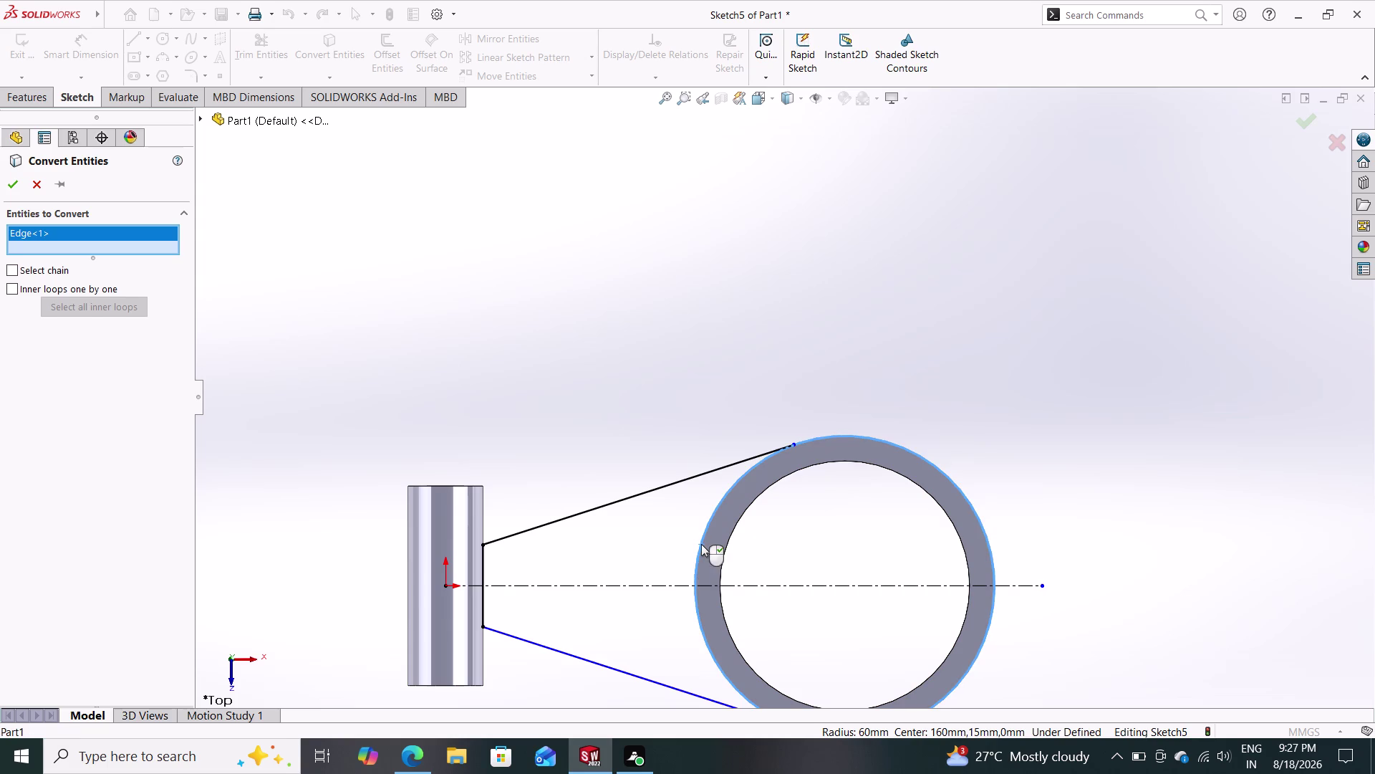
click(10, 186)
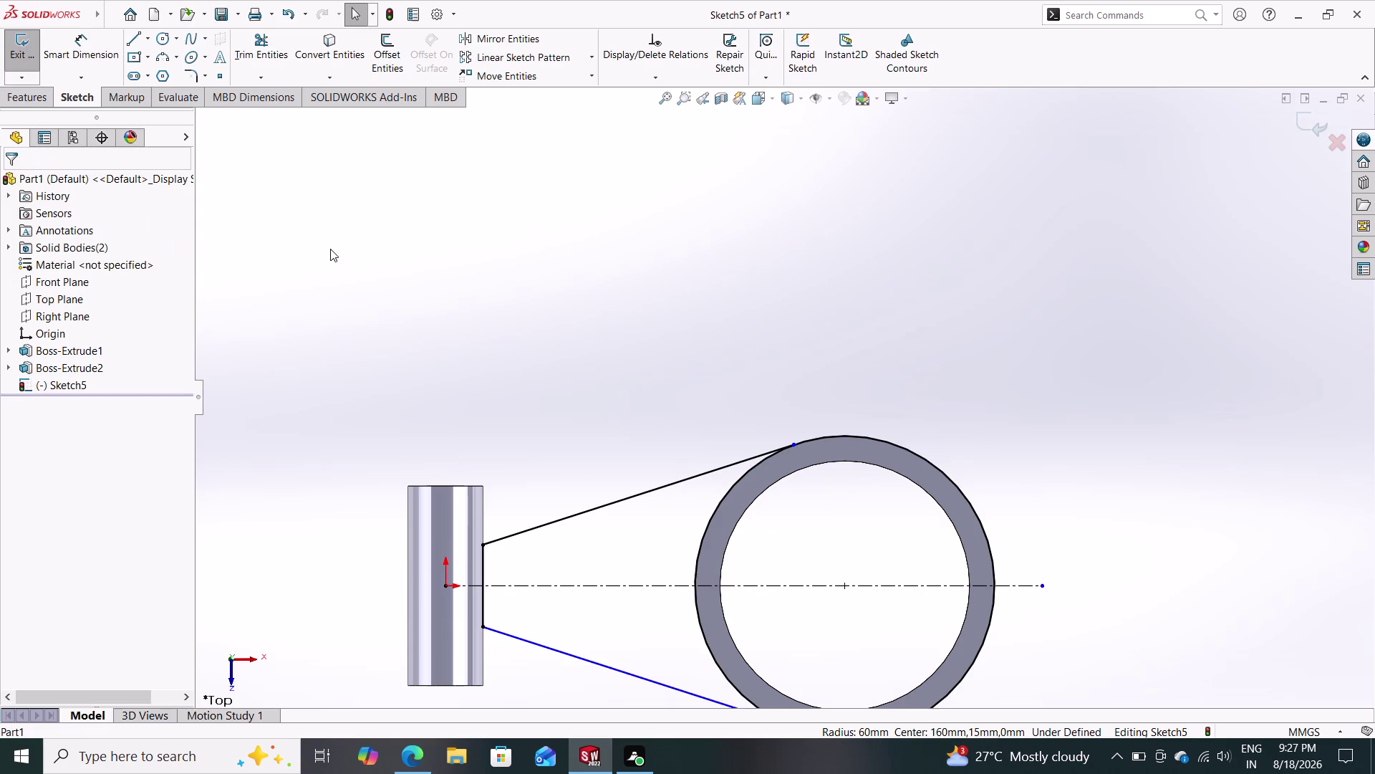
scroll(down, 3)
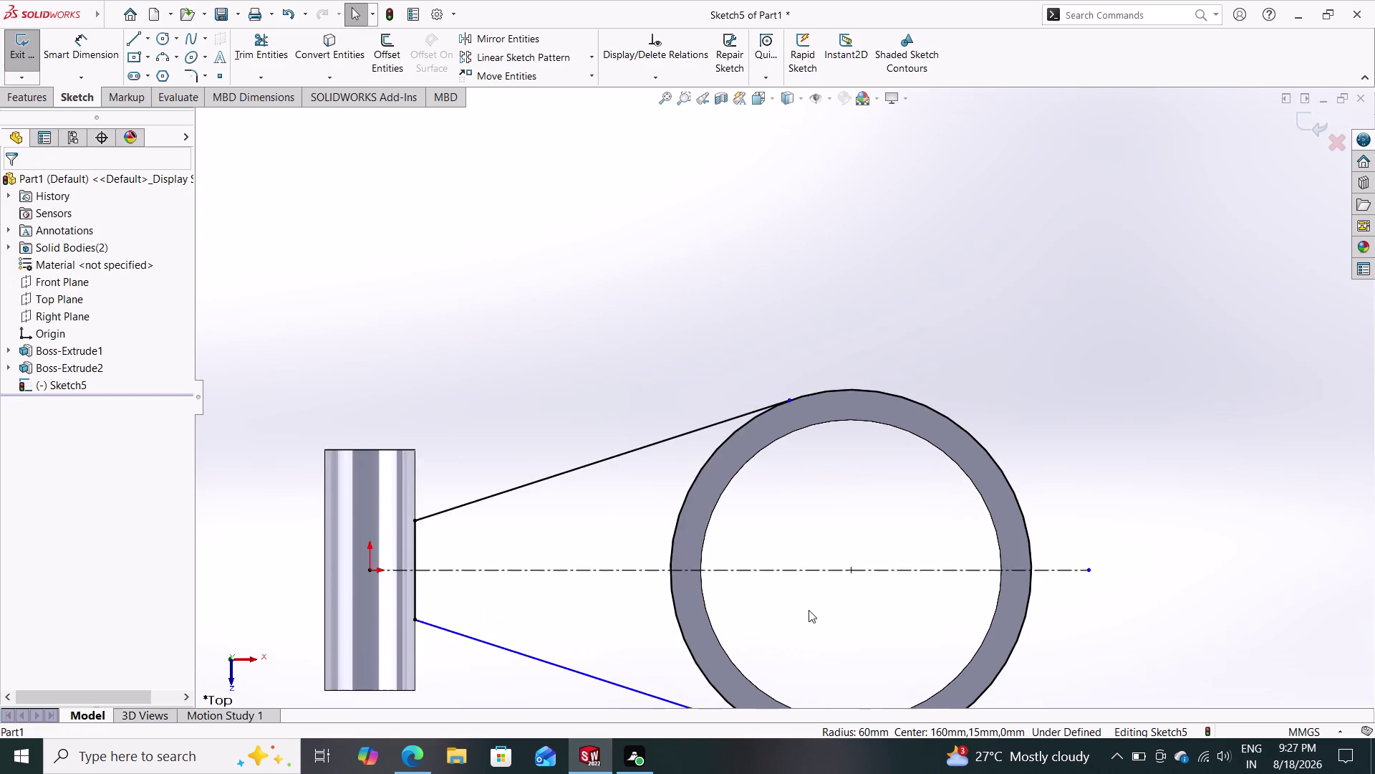
Make the lower arm line tangent to the newly projected outer arc.
scroll(up, 3)
scroll(down, 3)
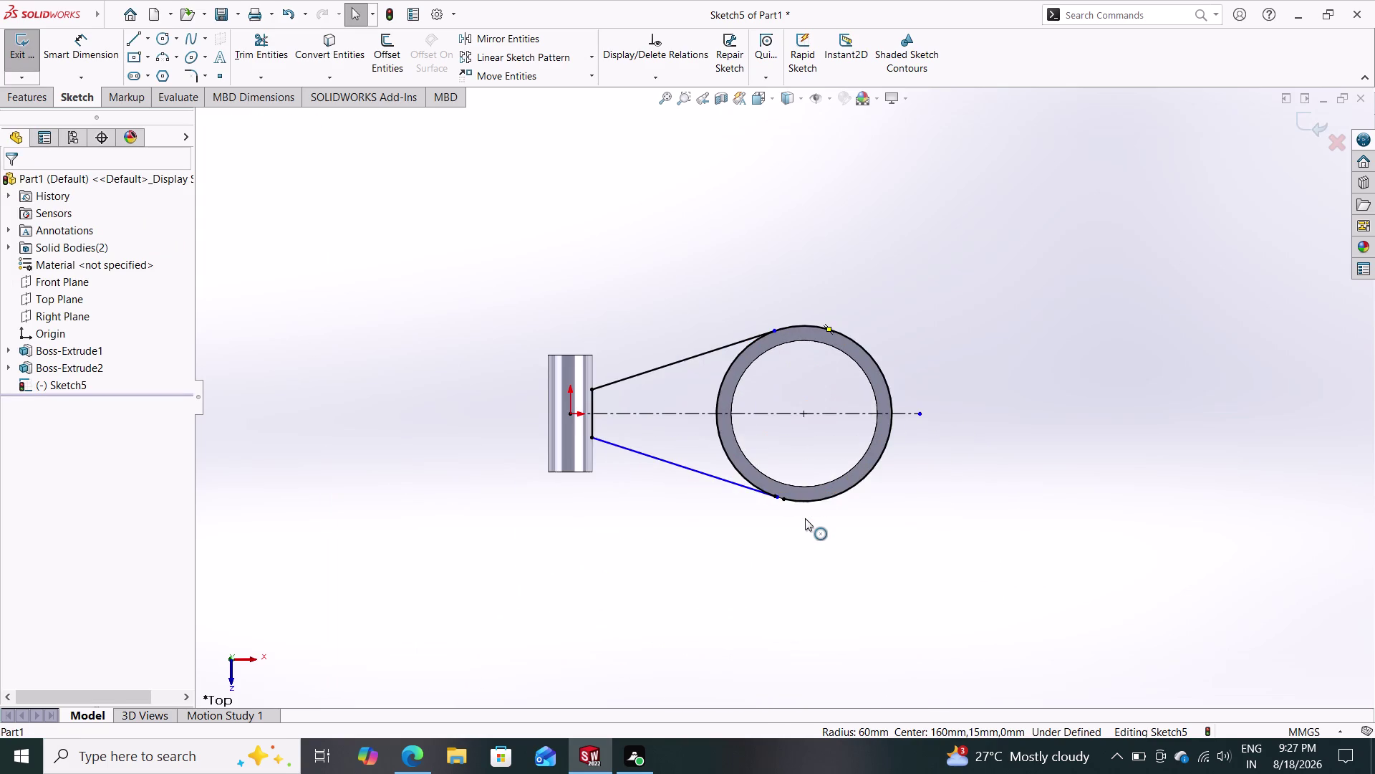
scroll(down, 3)
scroll(down, 3)
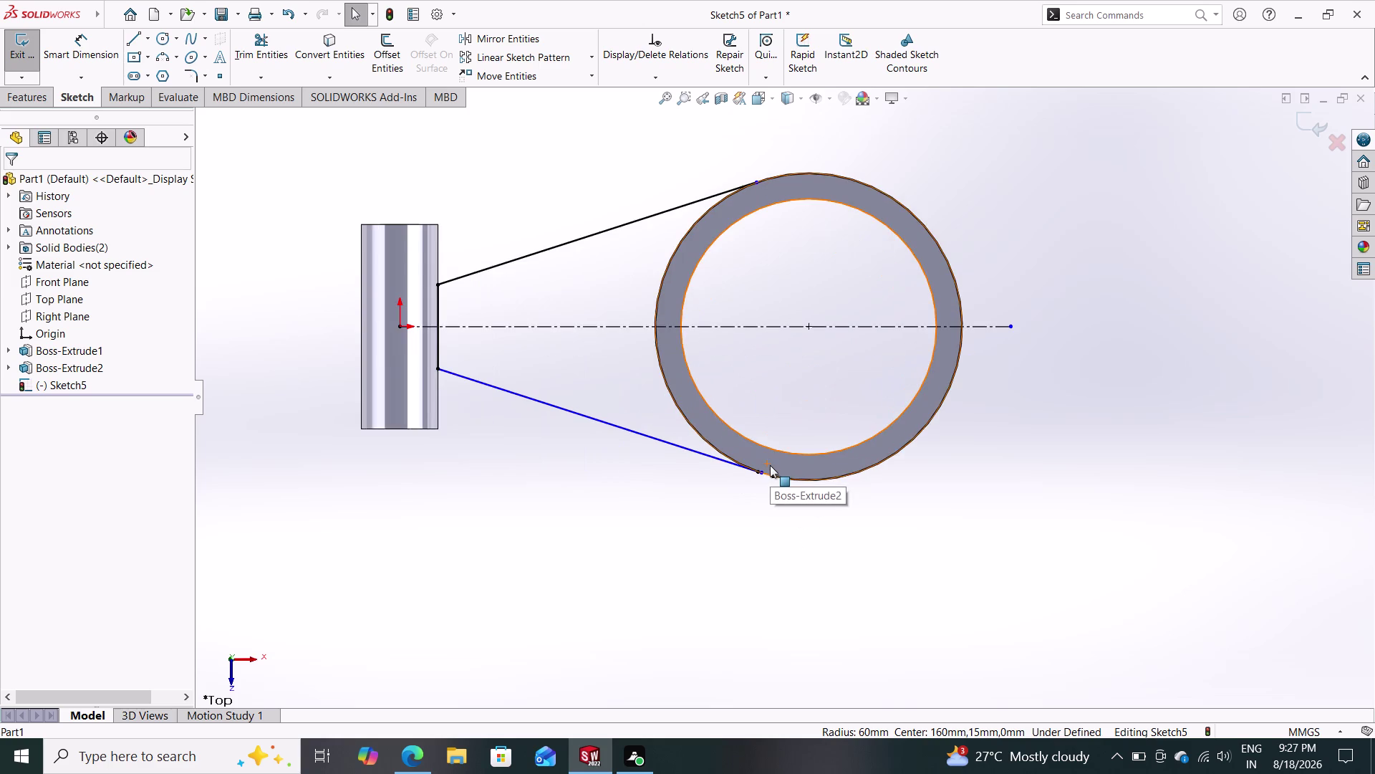
scroll(down, 3)
scroll(down, 3)
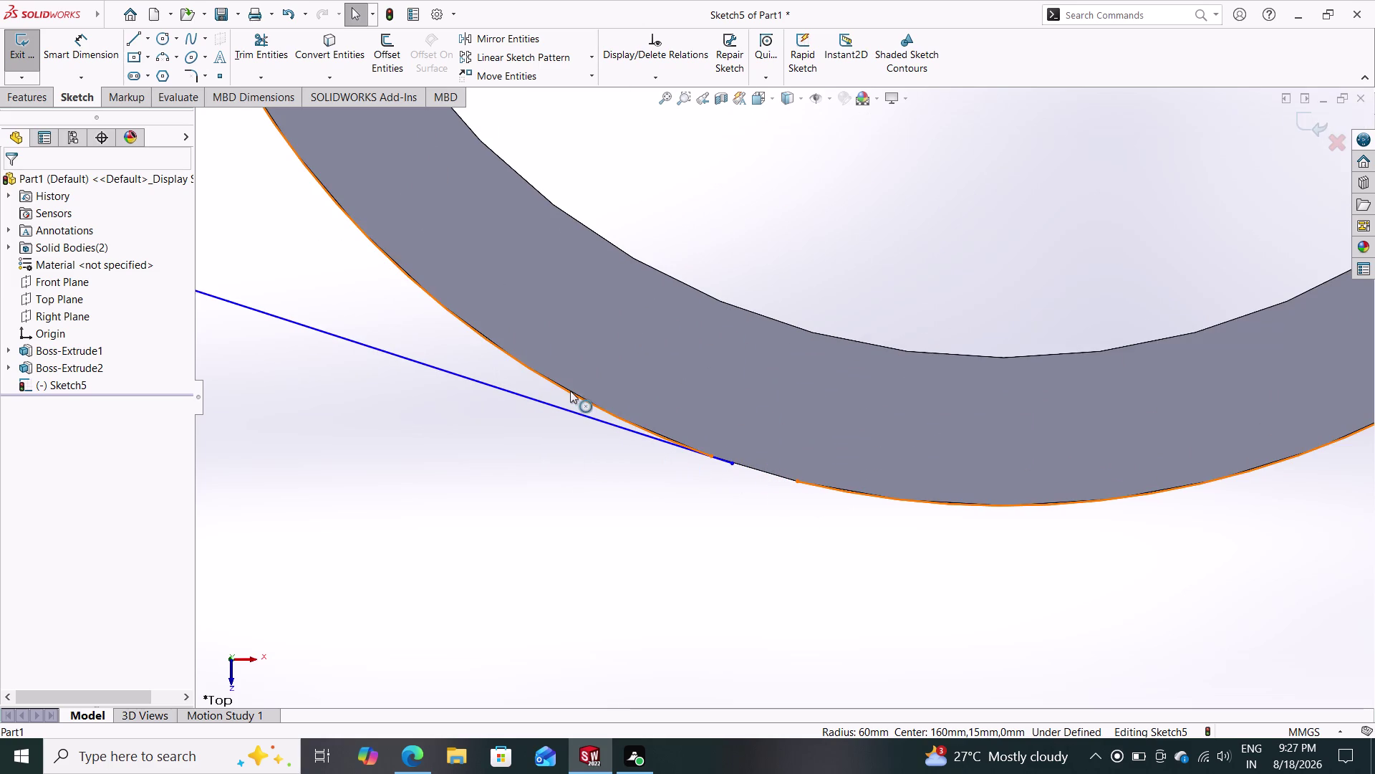
click(571, 389)
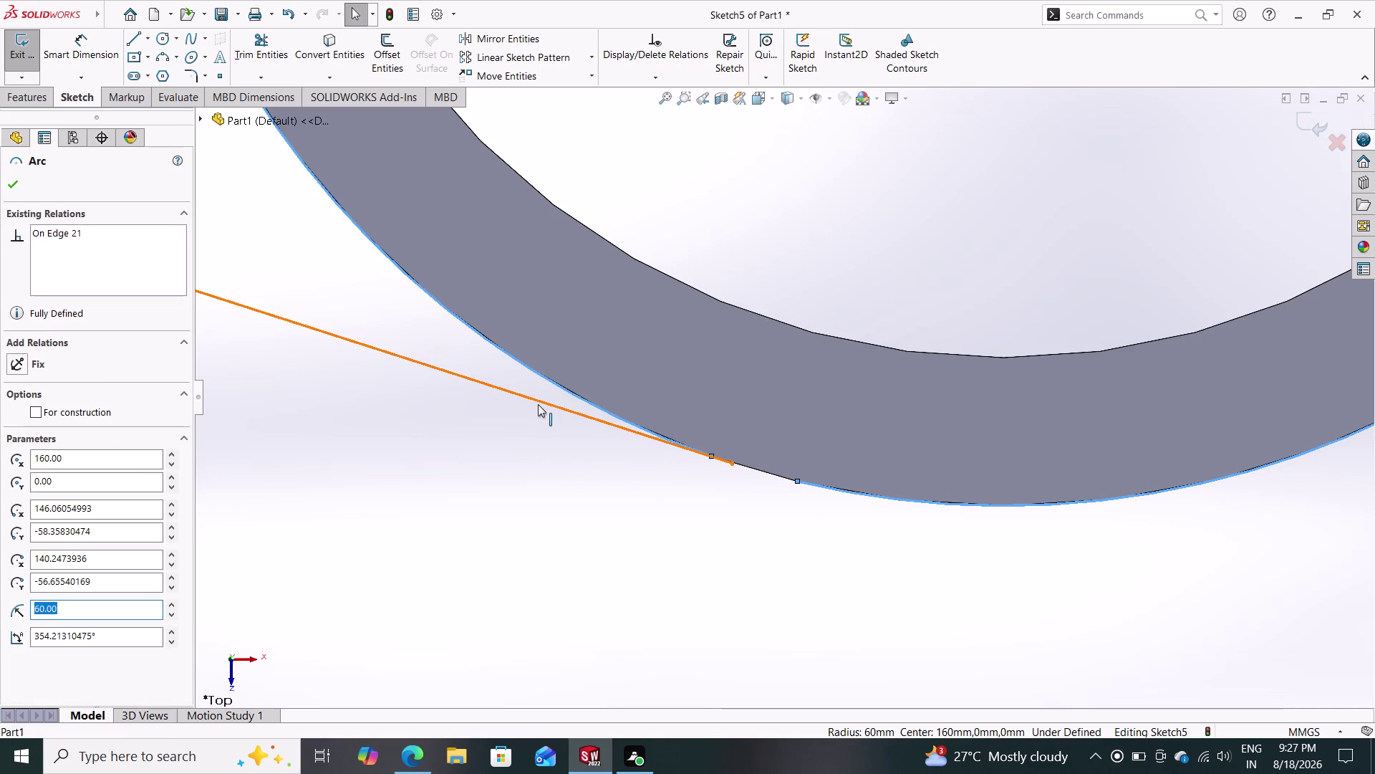
click(538, 404)
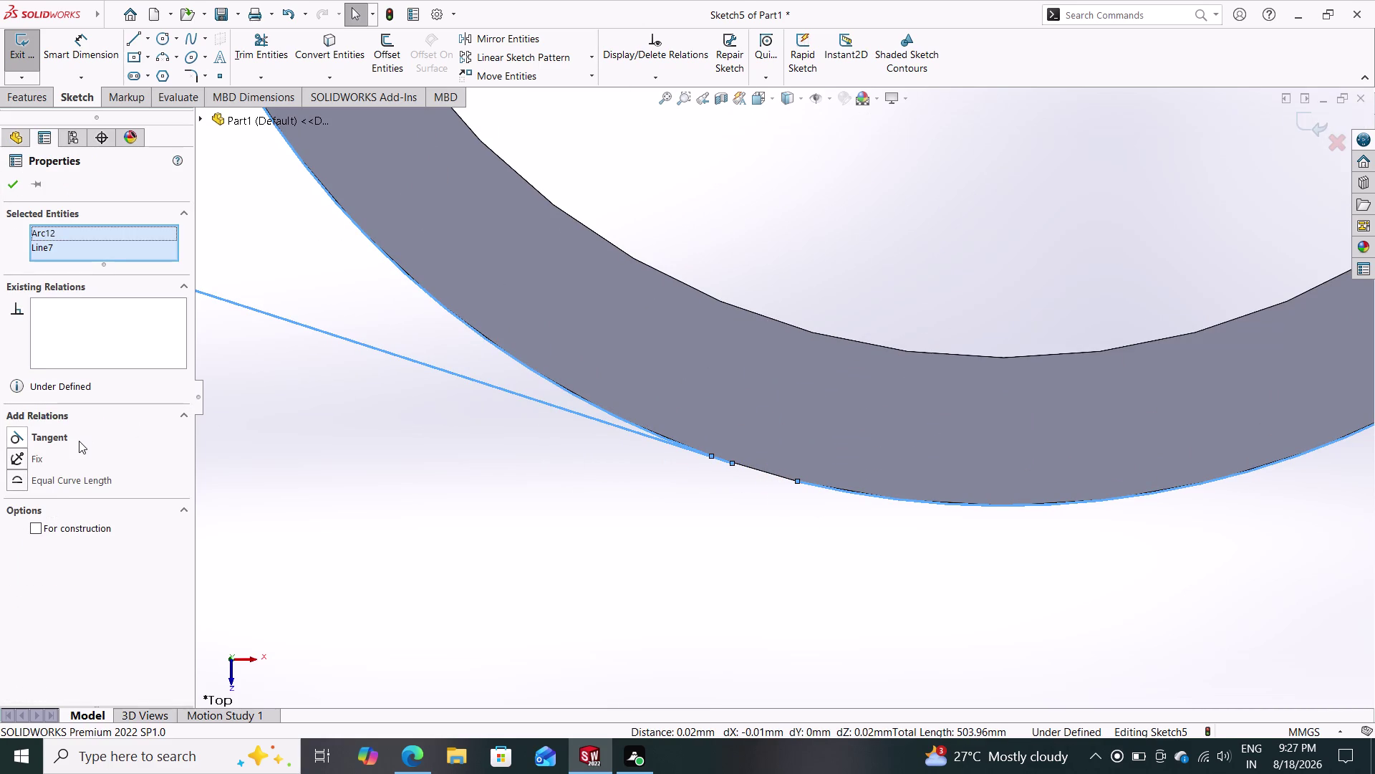
click(77, 437)
click(8, 182)
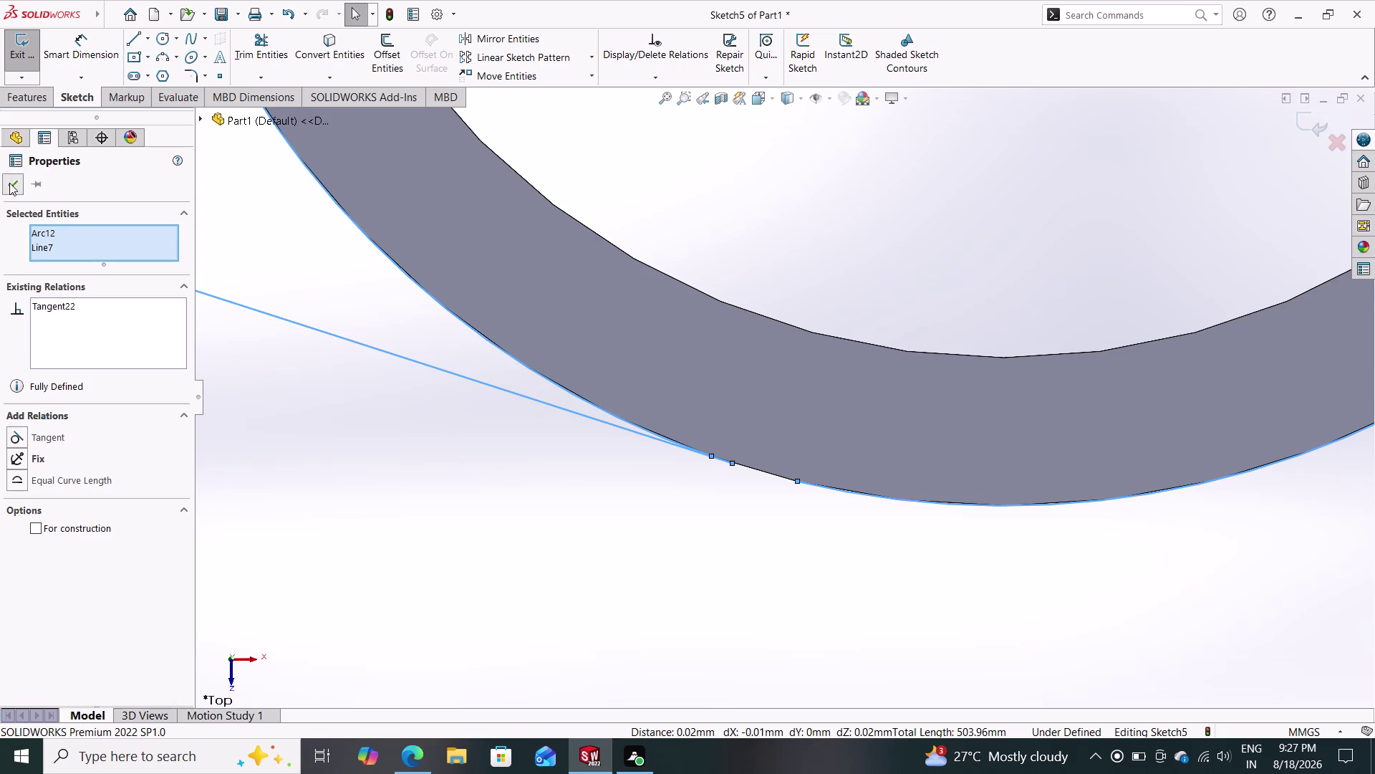
Select the projected outer arc and dismiss its properties.
scroll(up, 3)
scroll(up, 3)
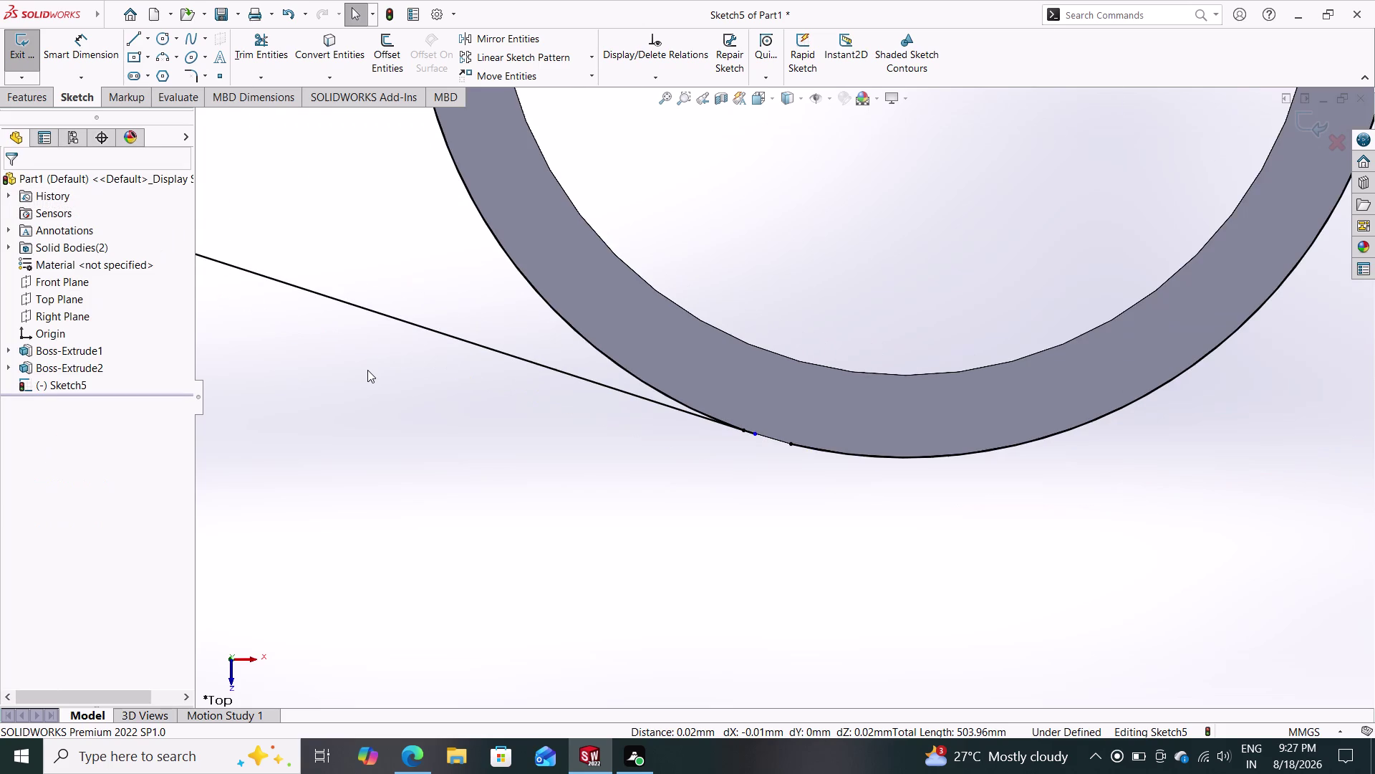
scroll(up, 3)
scroll(down, 3)
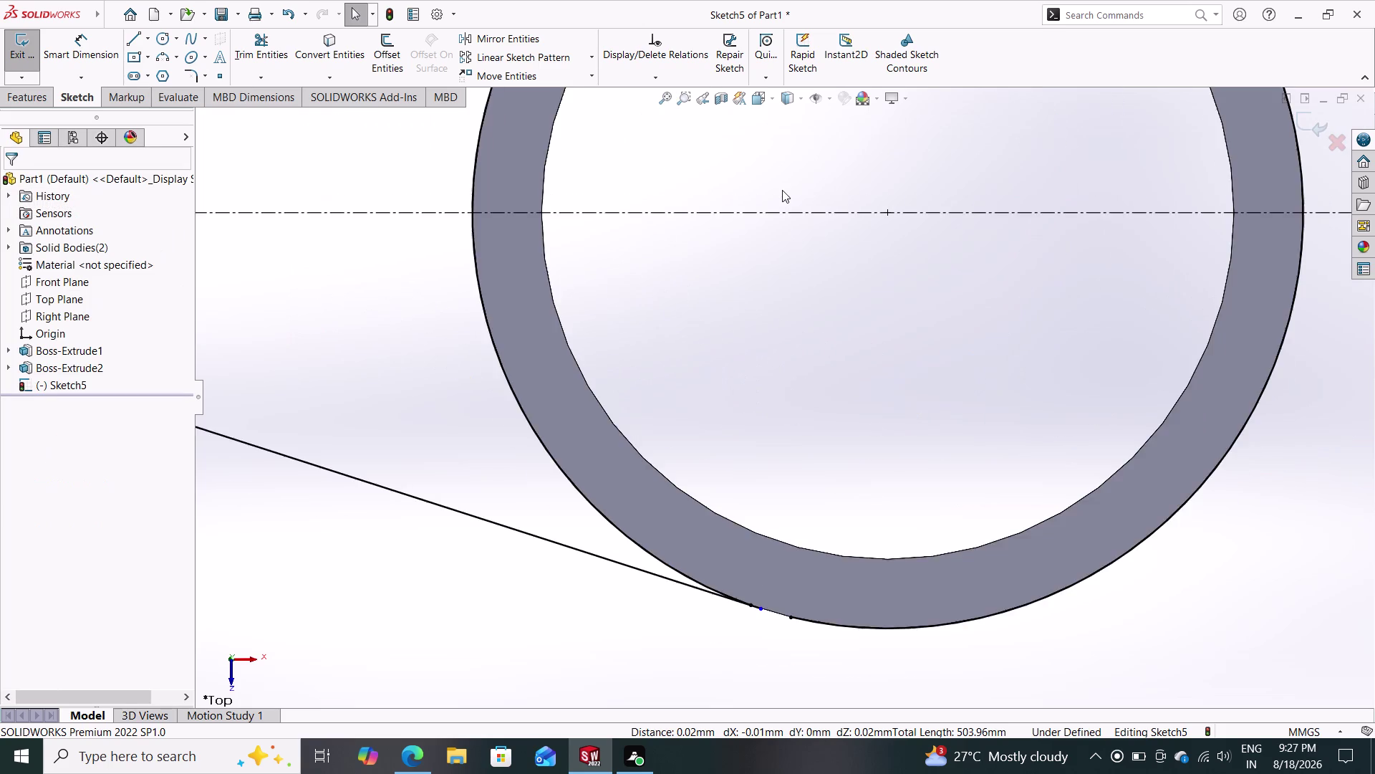
scroll(up, 3)
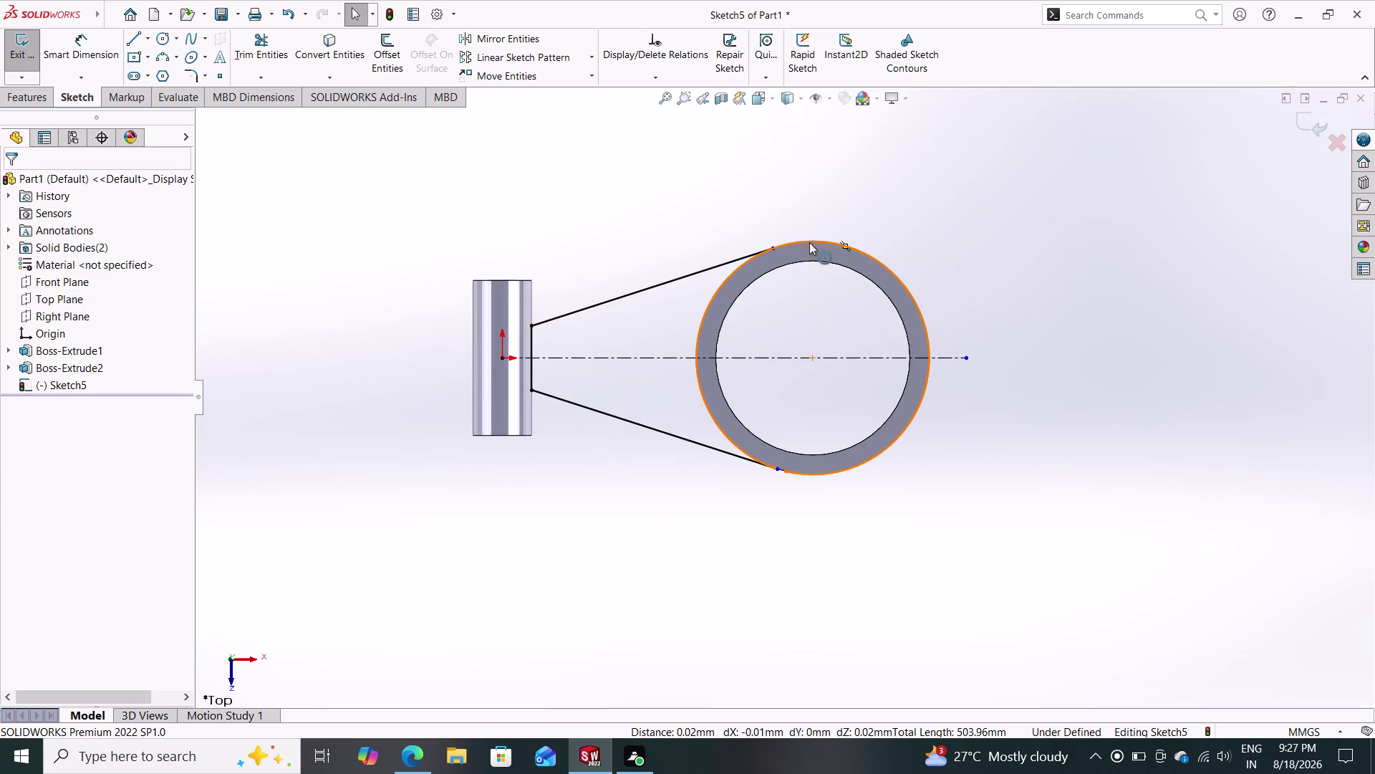
click(810, 240)
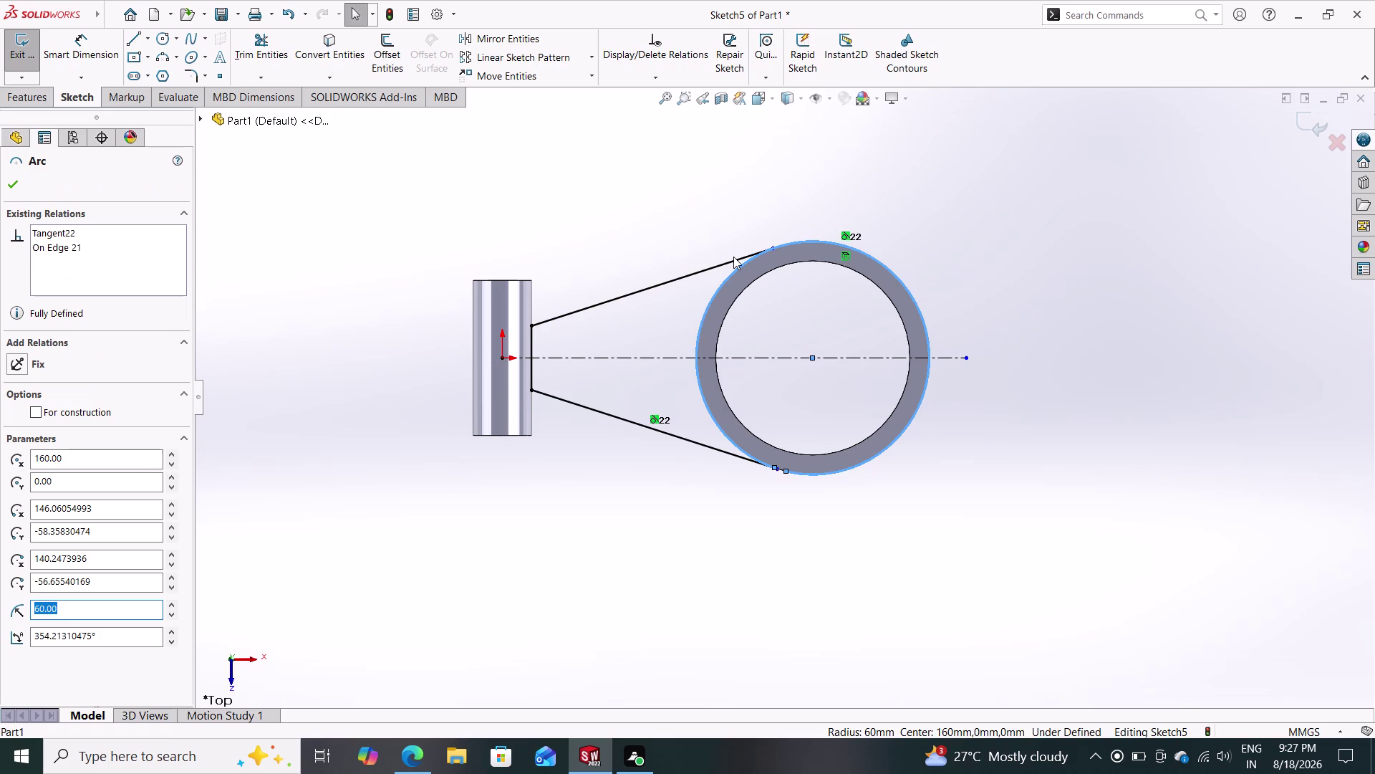
click(734, 256)
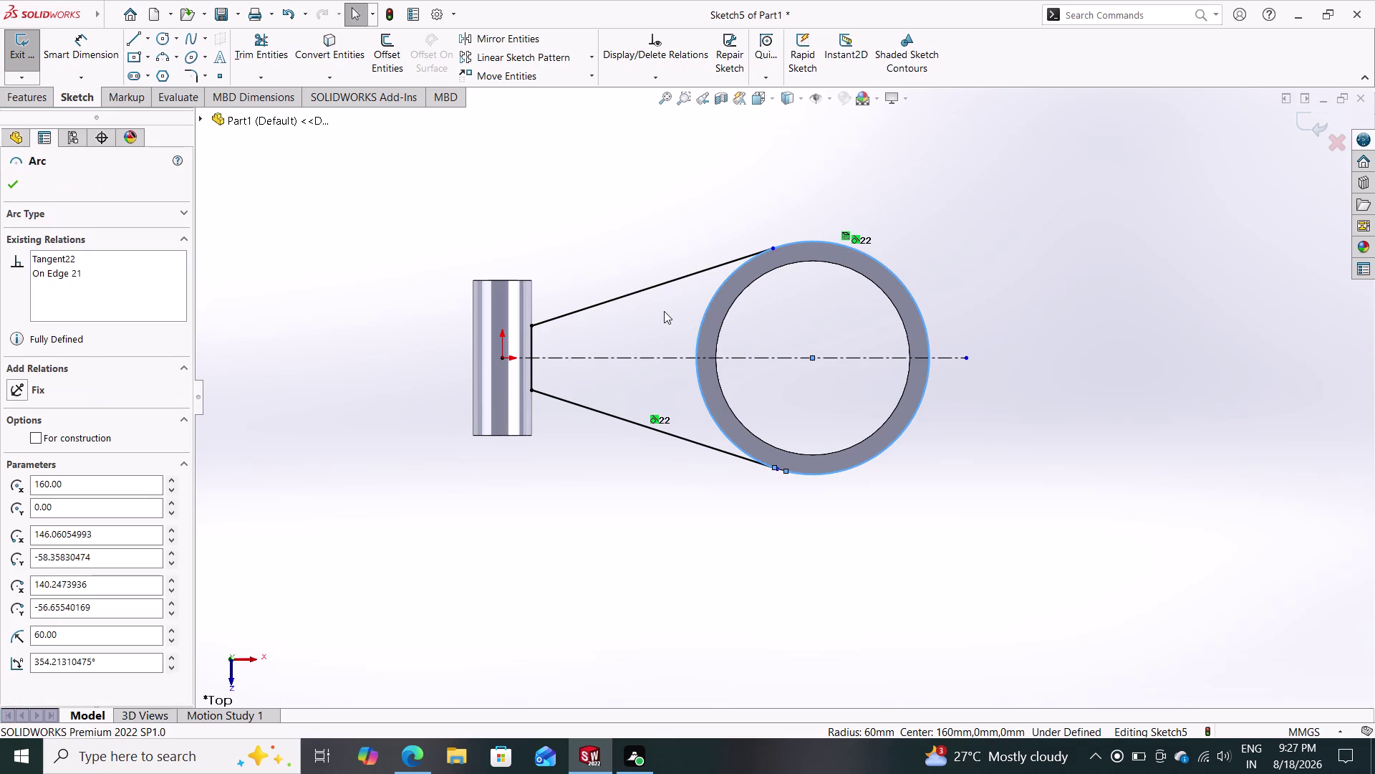
key(Escape)
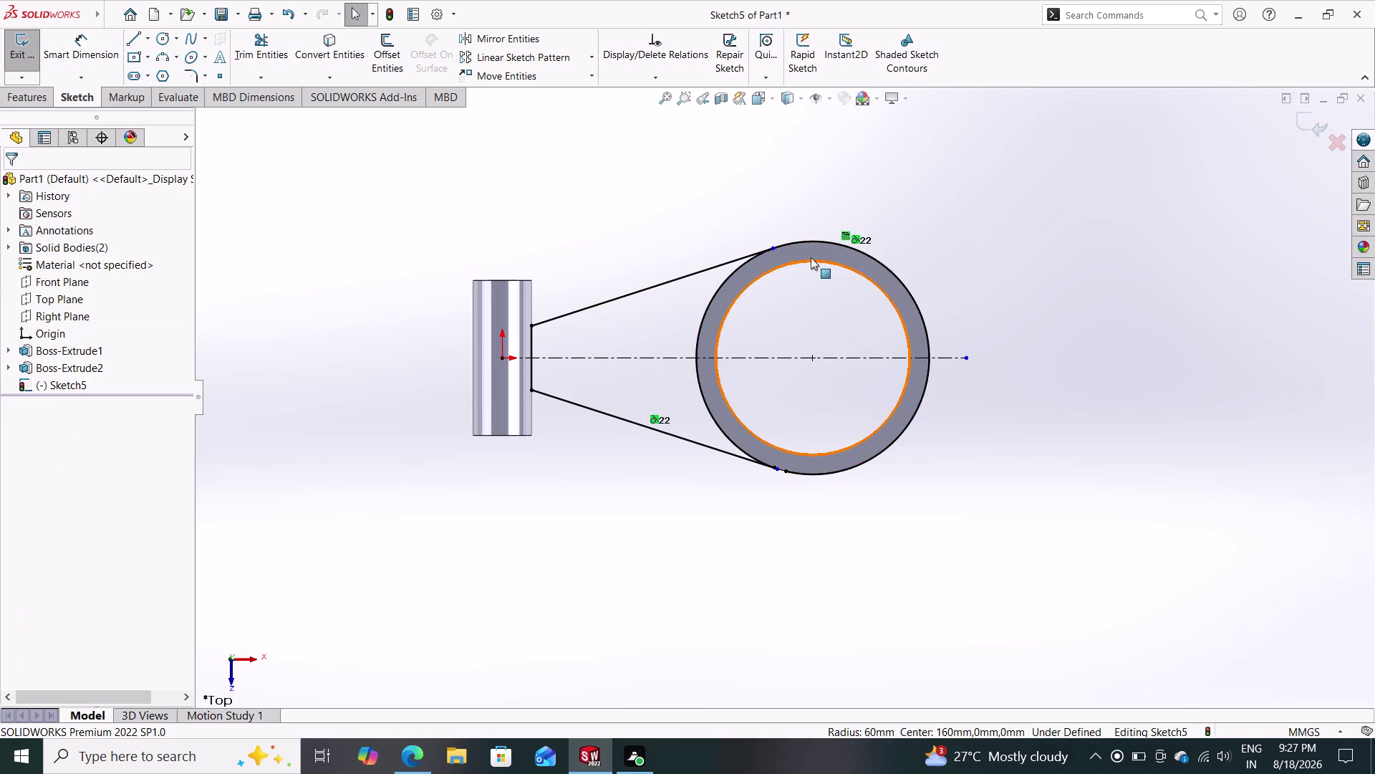
Add a Tangent relation between the upper arm line and outer circle, then begin trimming.
click(813, 242)
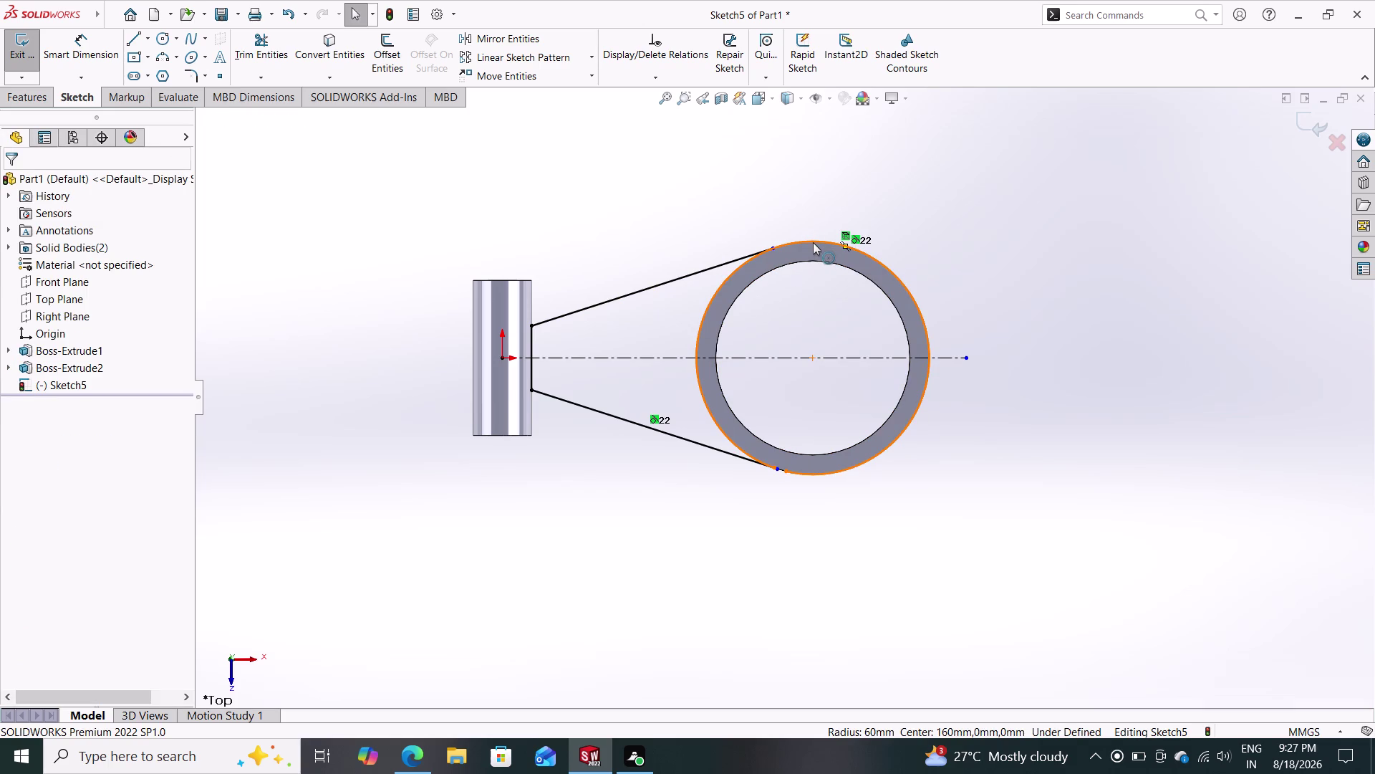
click(697, 274)
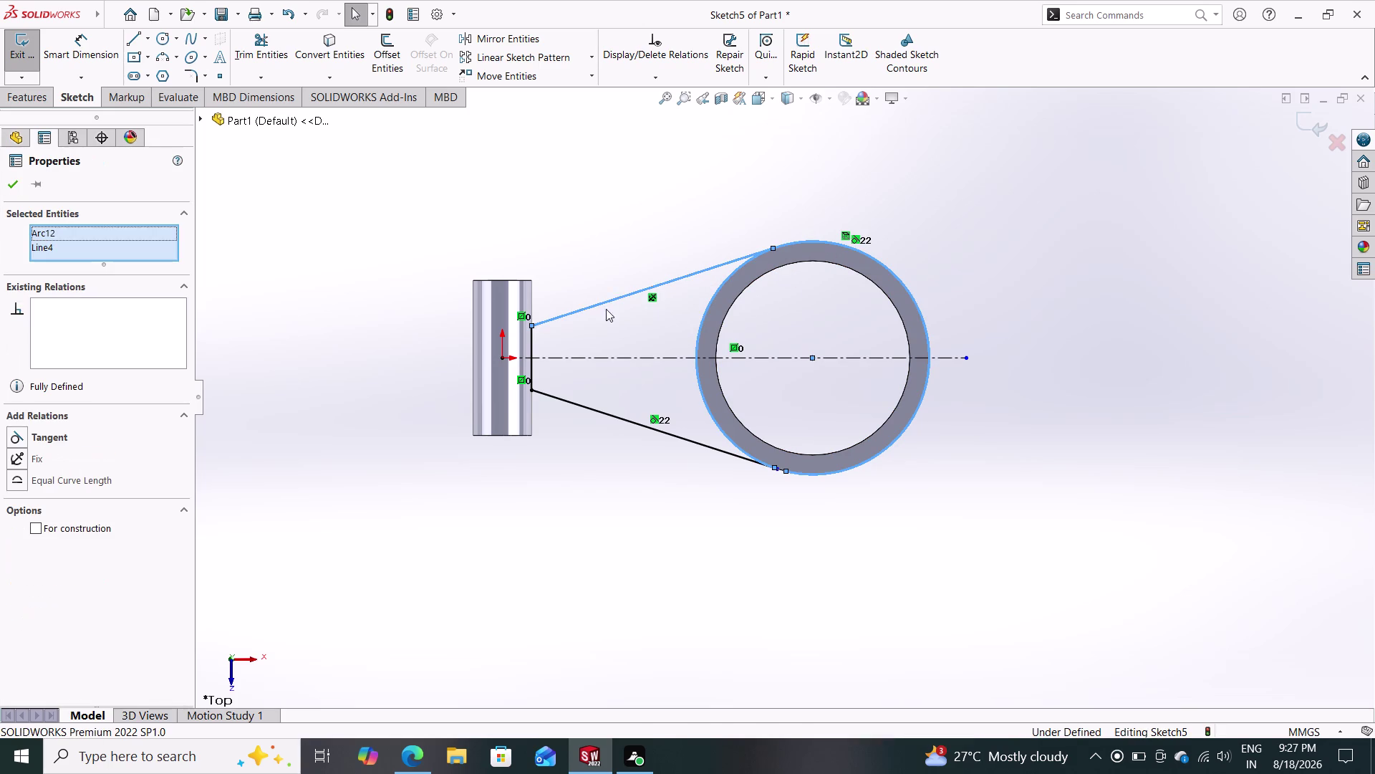
click(83, 435)
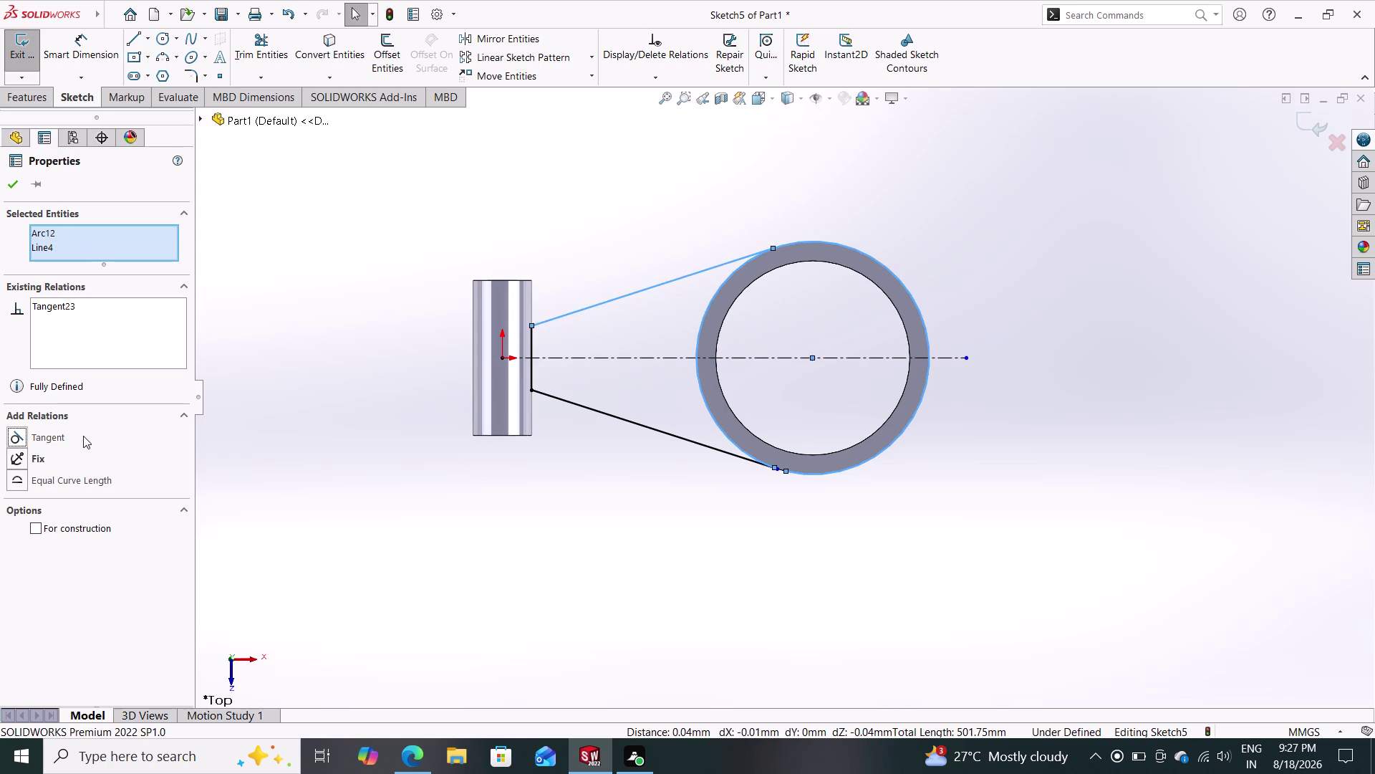
click(6, 189)
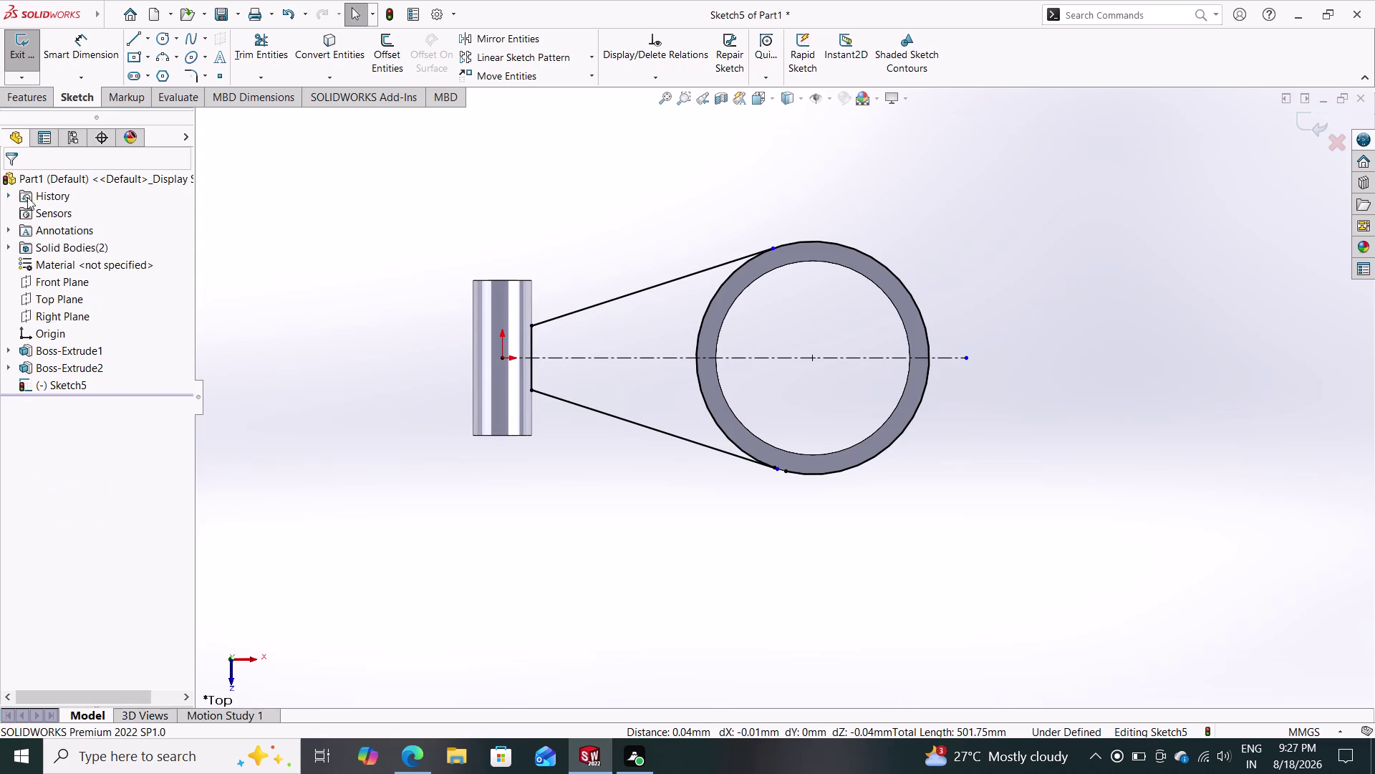
click(262, 49)
drag(810, 533, 831, 441)
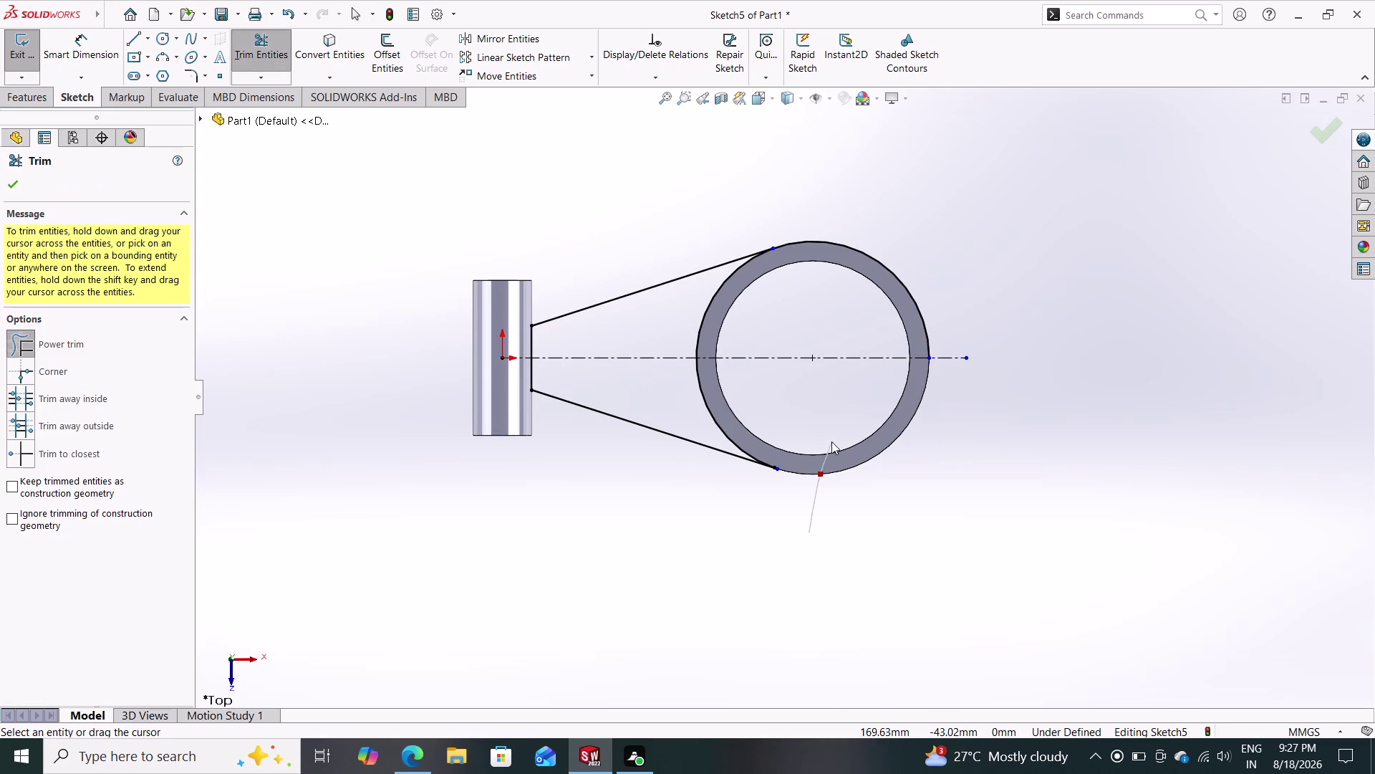
drag(831, 441, 831, 440)
drag(968, 221, 955, 235)
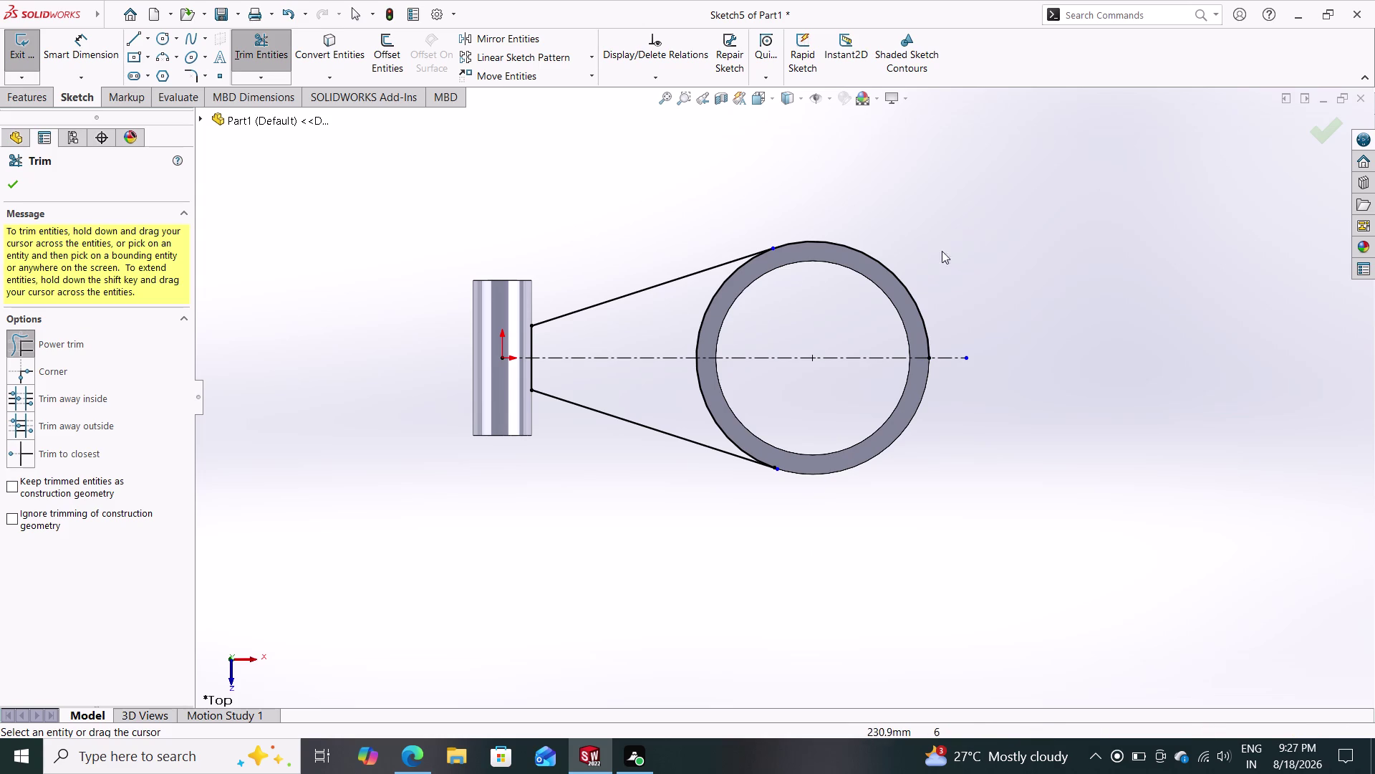
drag(955, 234, 973, 243)
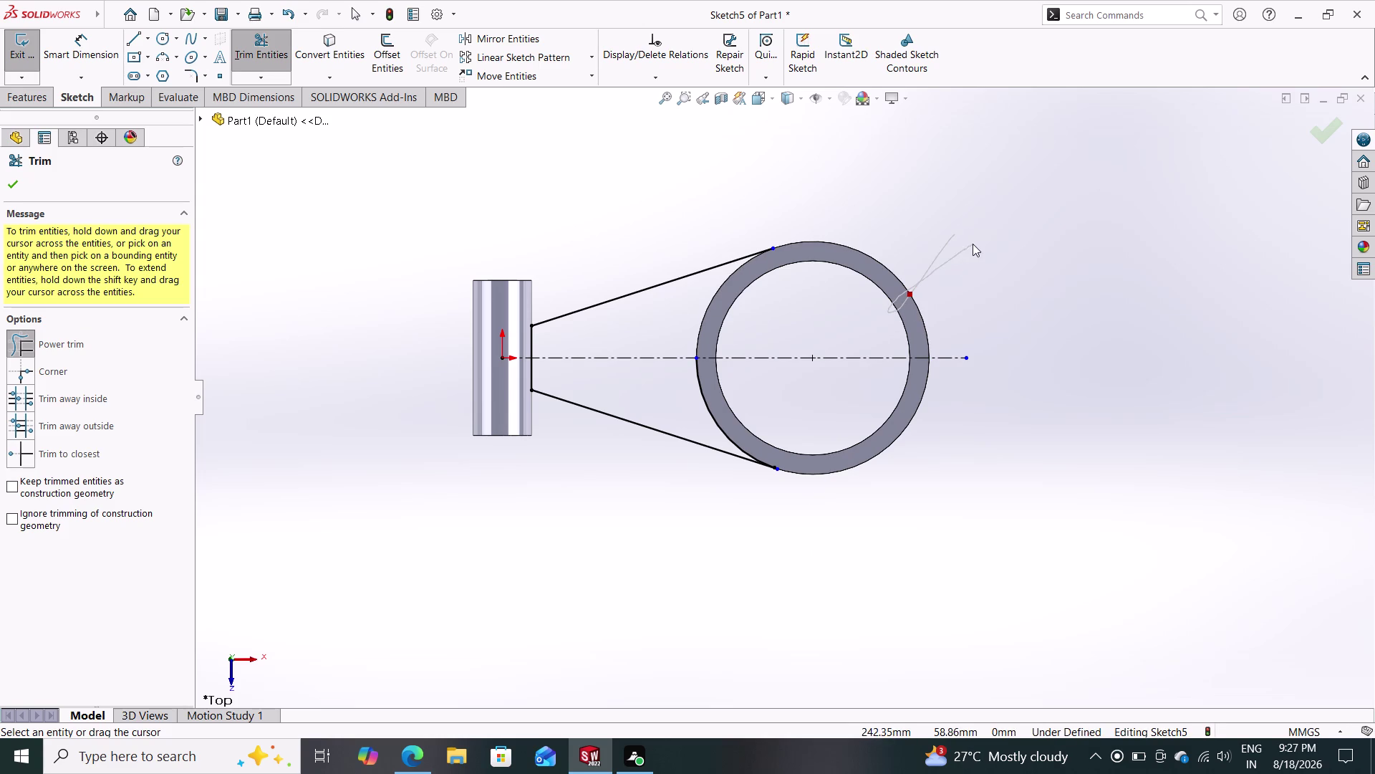
drag(973, 244, 934, 253)
drag(934, 253, 931, 255)
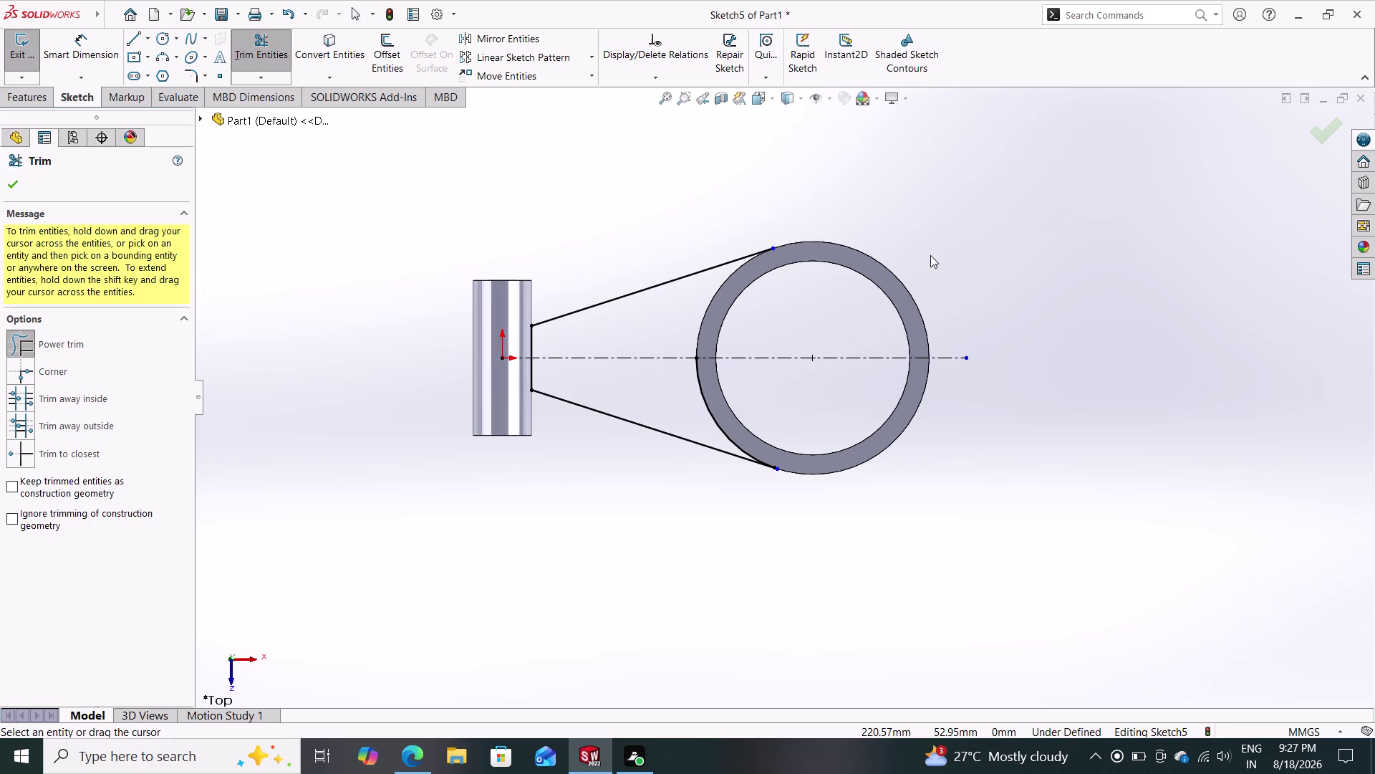
key(ctrl+z)
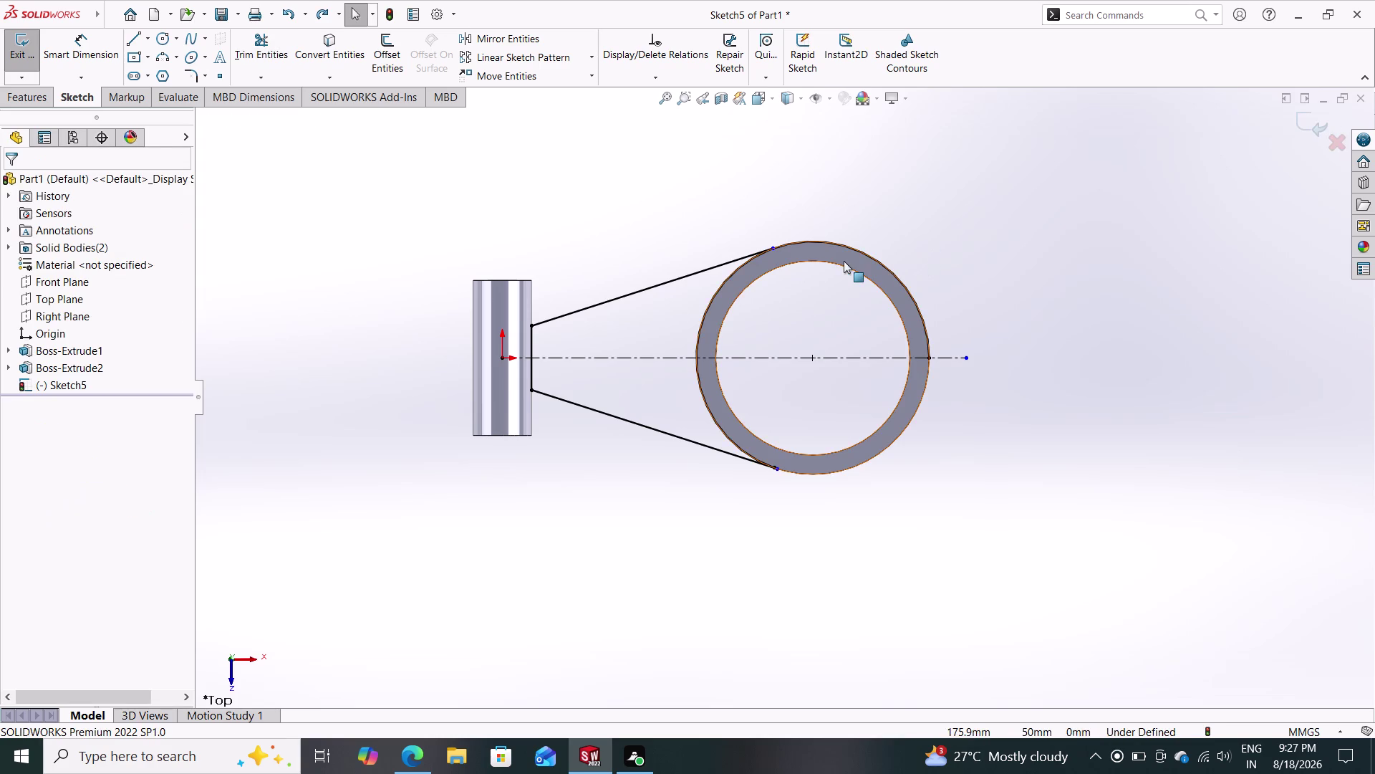
Drag the upper arm line's endpoint onto the ring's outer circle to make it coincident.
scroll(up, 3)
scroll(down, 3)
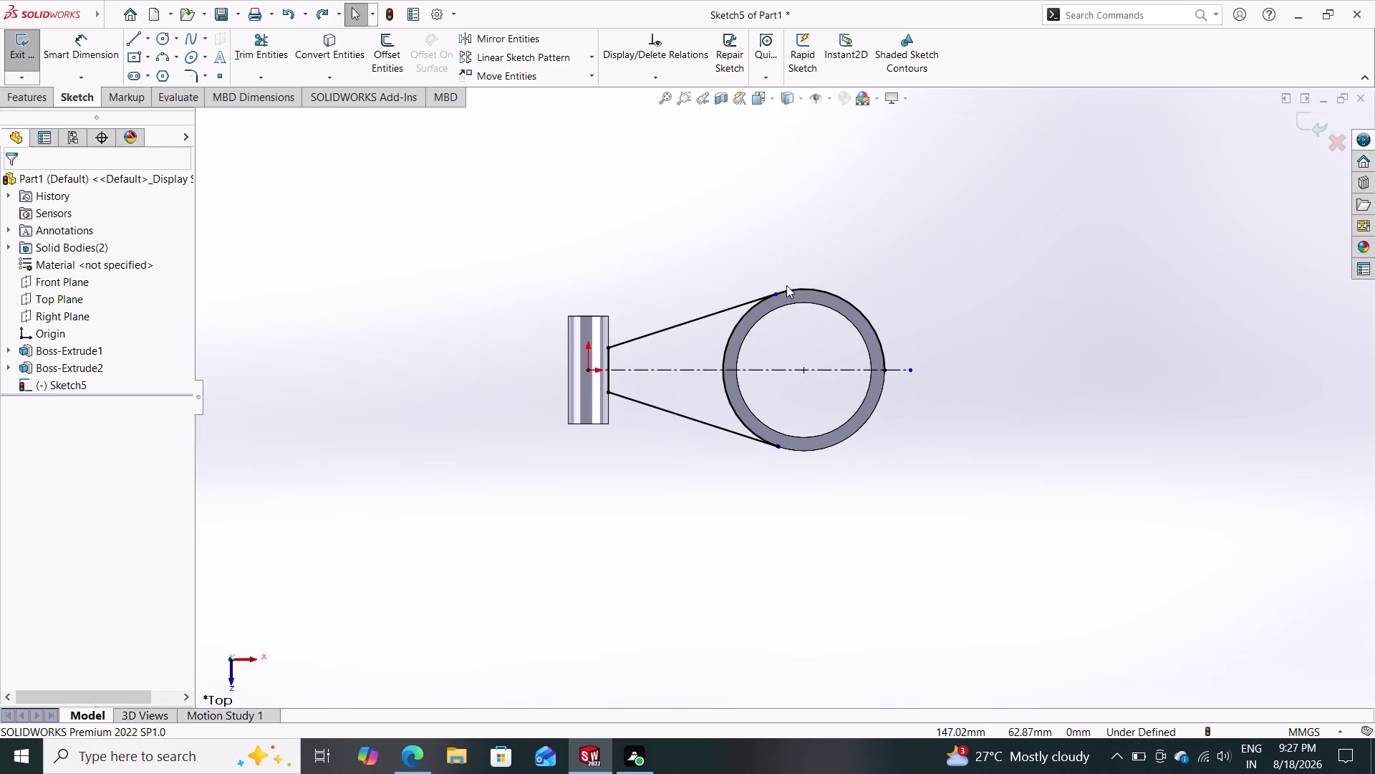
scroll(down, 3)
scroll(down, 3)
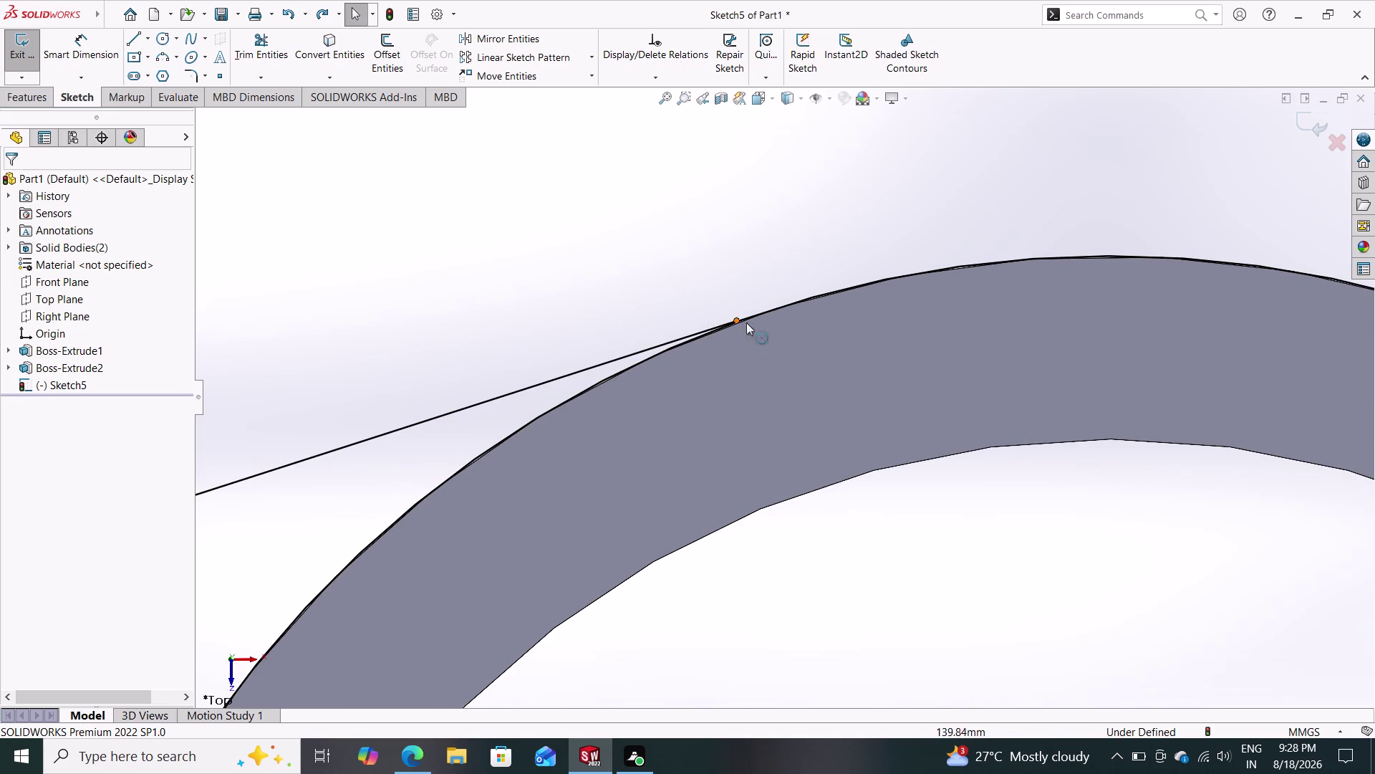
scroll(up, 3)
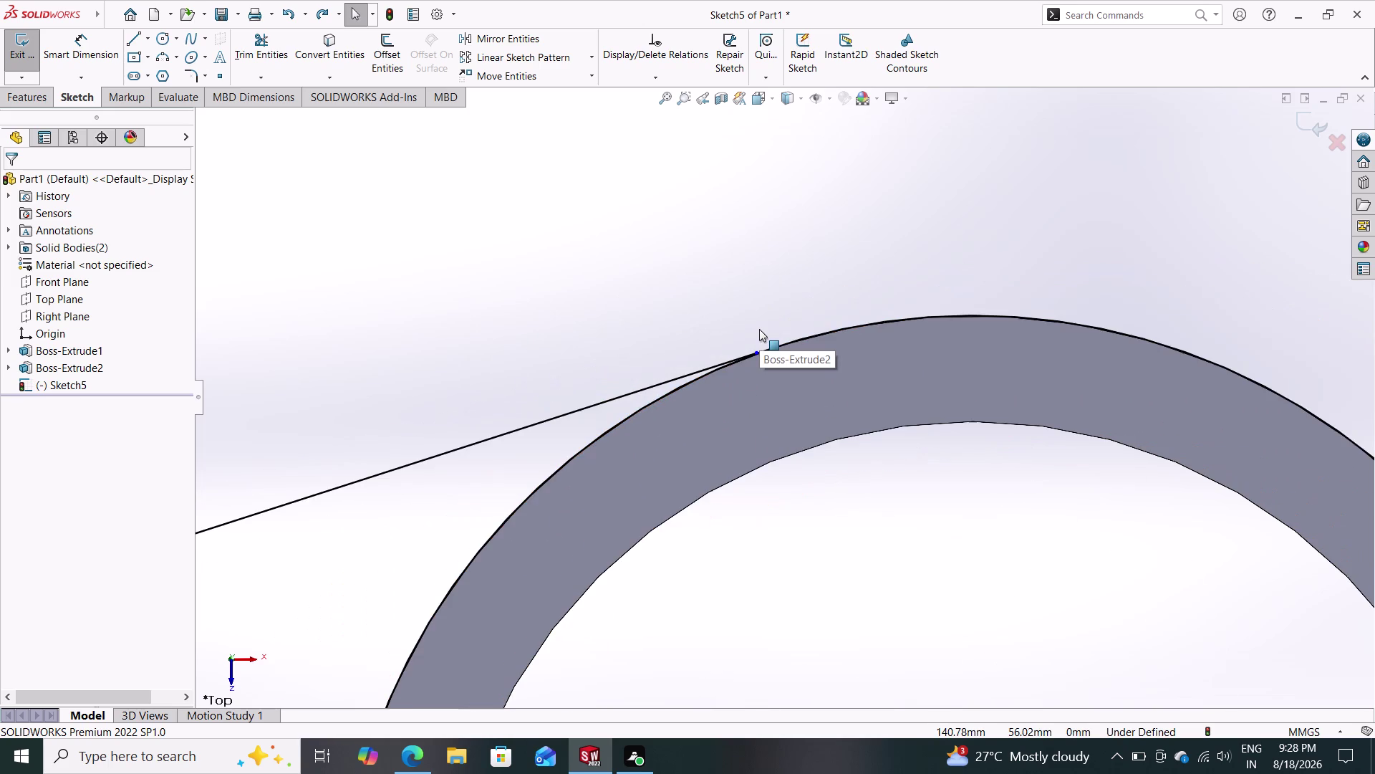
scroll(down, 3)
scroll(down, 3)
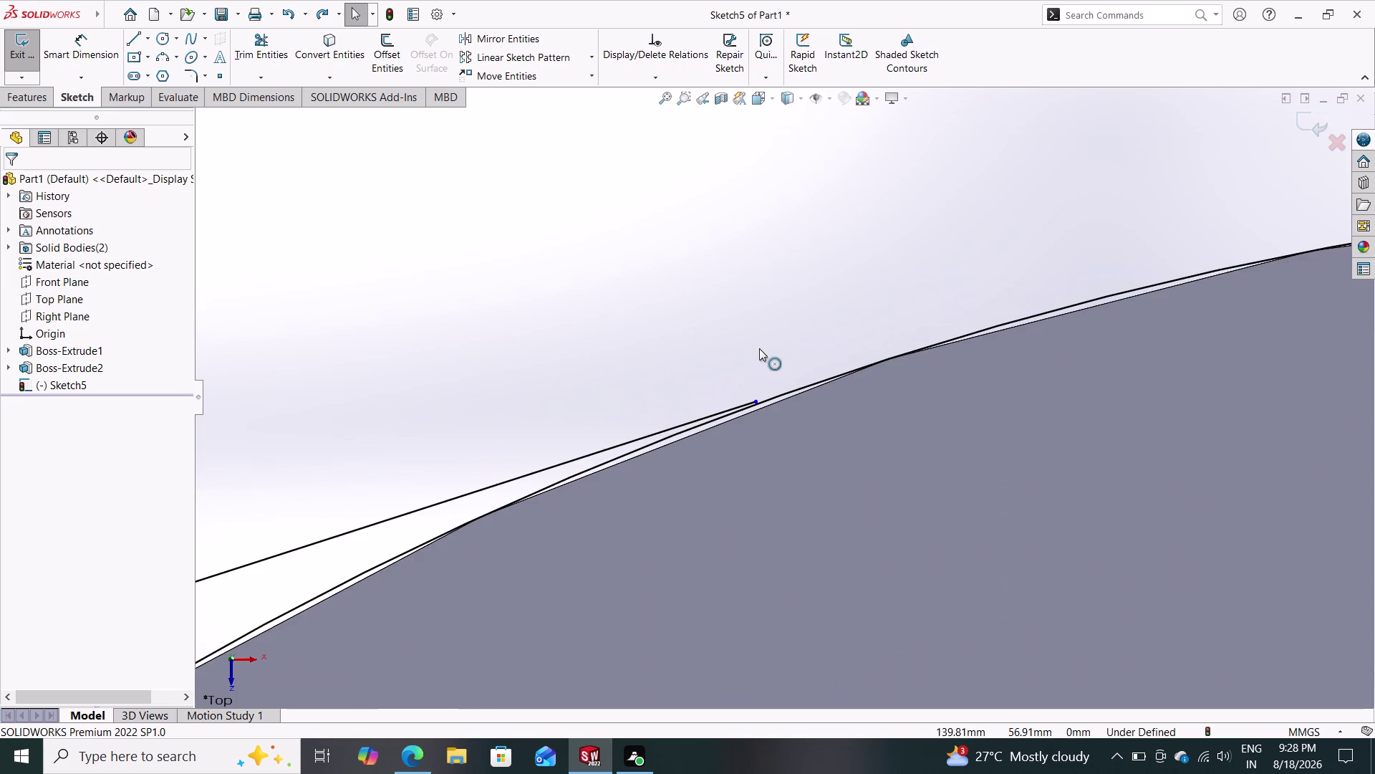
scroll(down, 3)
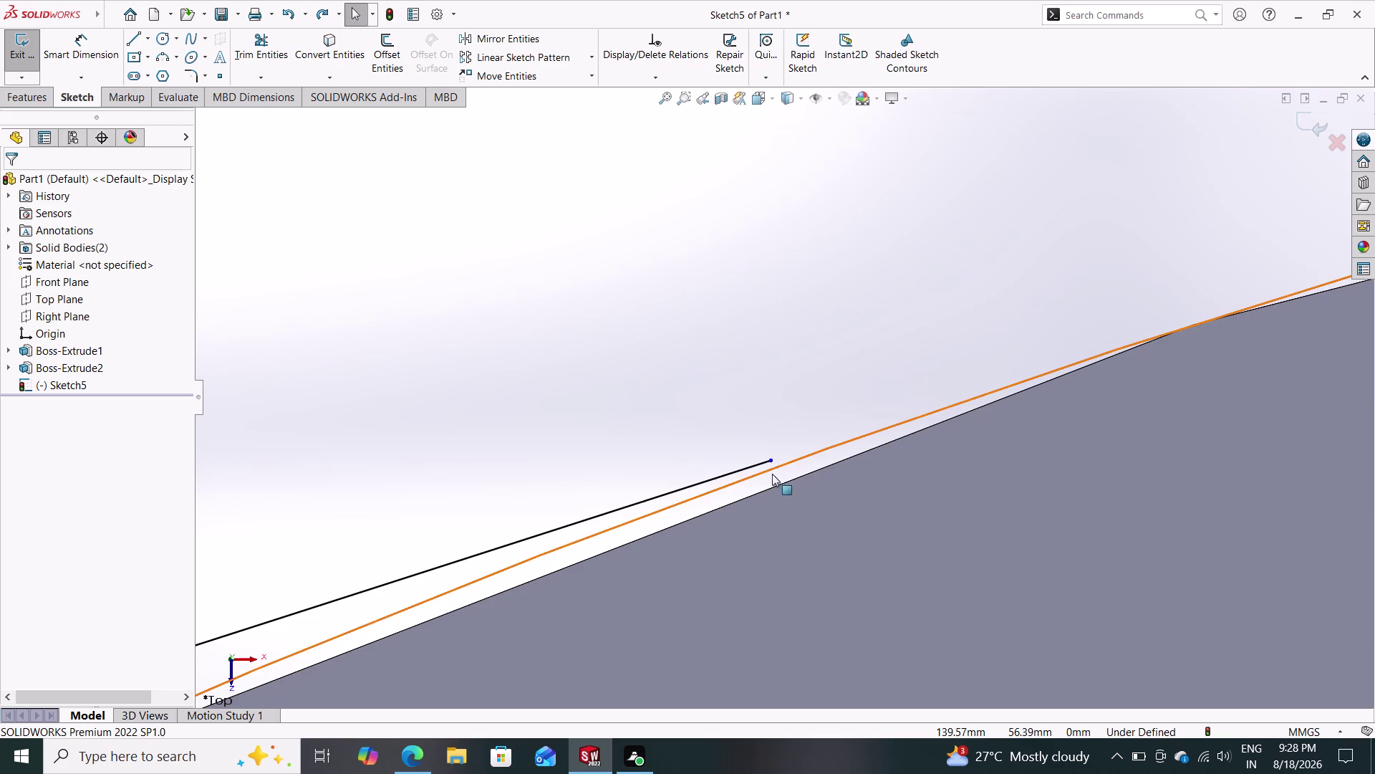
drag(770, 460, 831, 442)
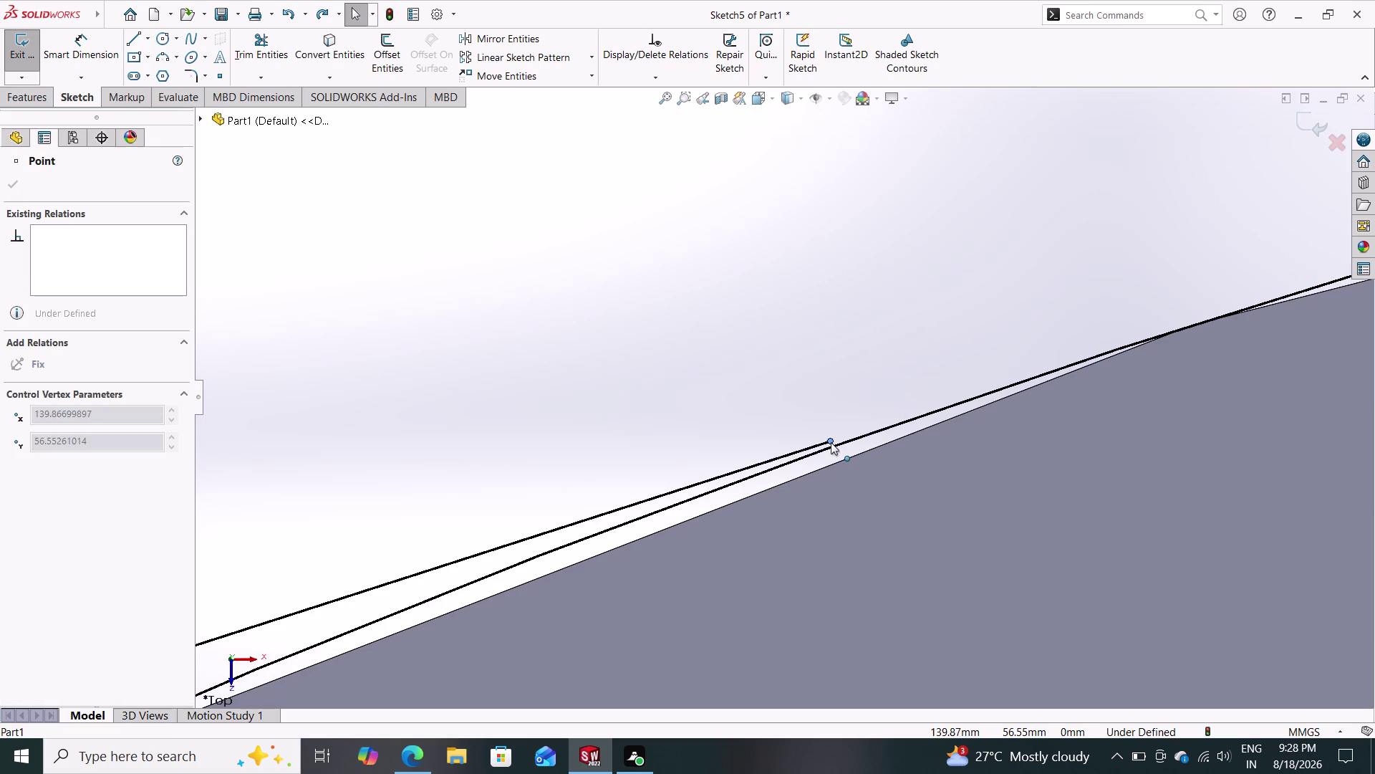
drag(830, 442, 1128, 399)
key(Escape)
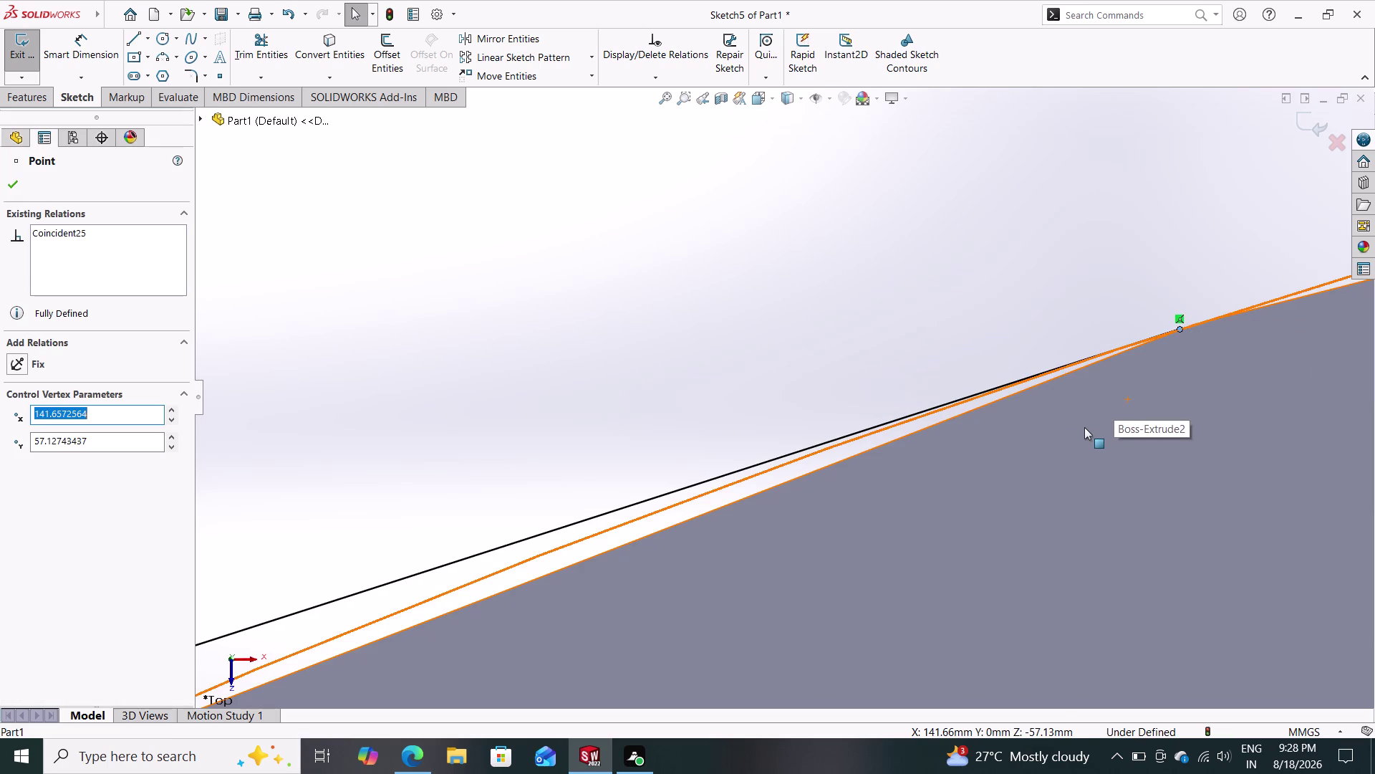
key(Escape)
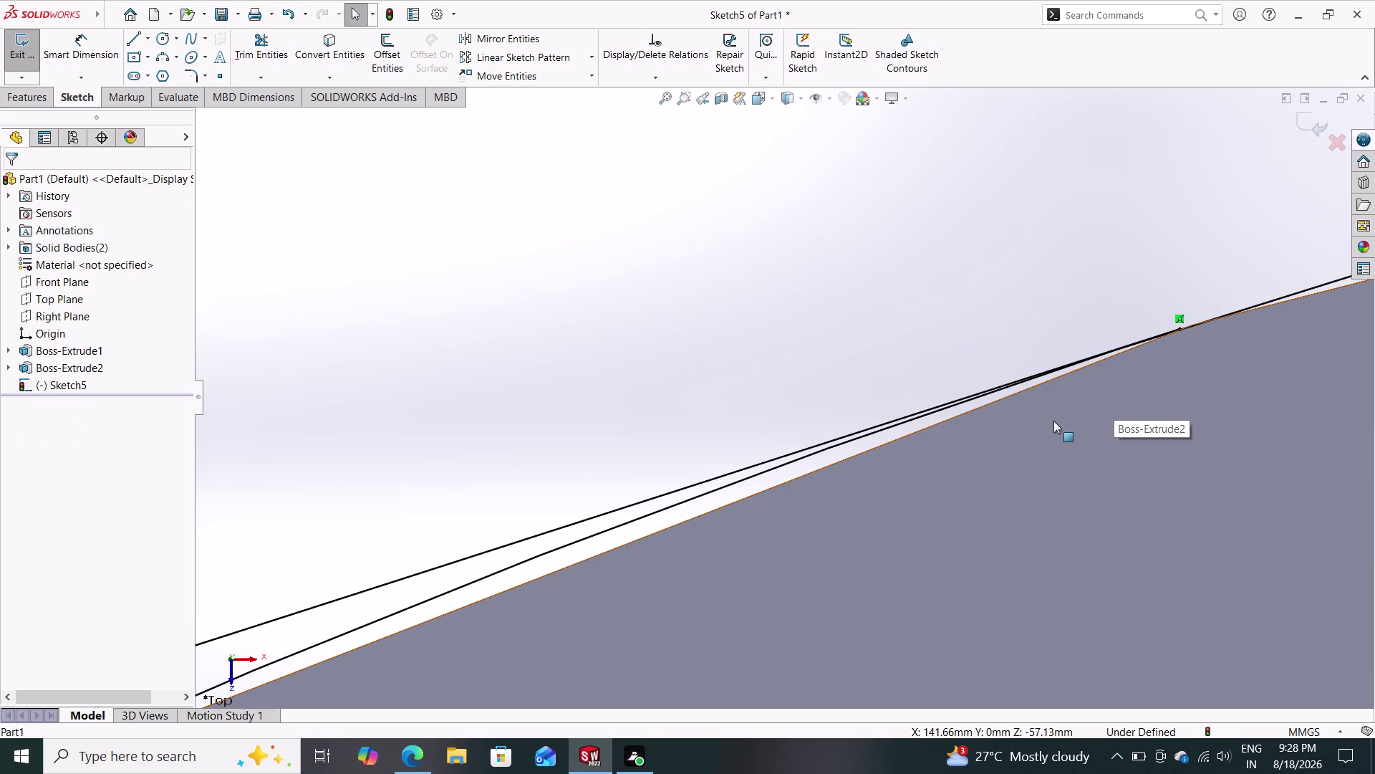
Zoom around the tangent point and start Trim Entities.
scroll(up, 3)
scroll(up, 3)
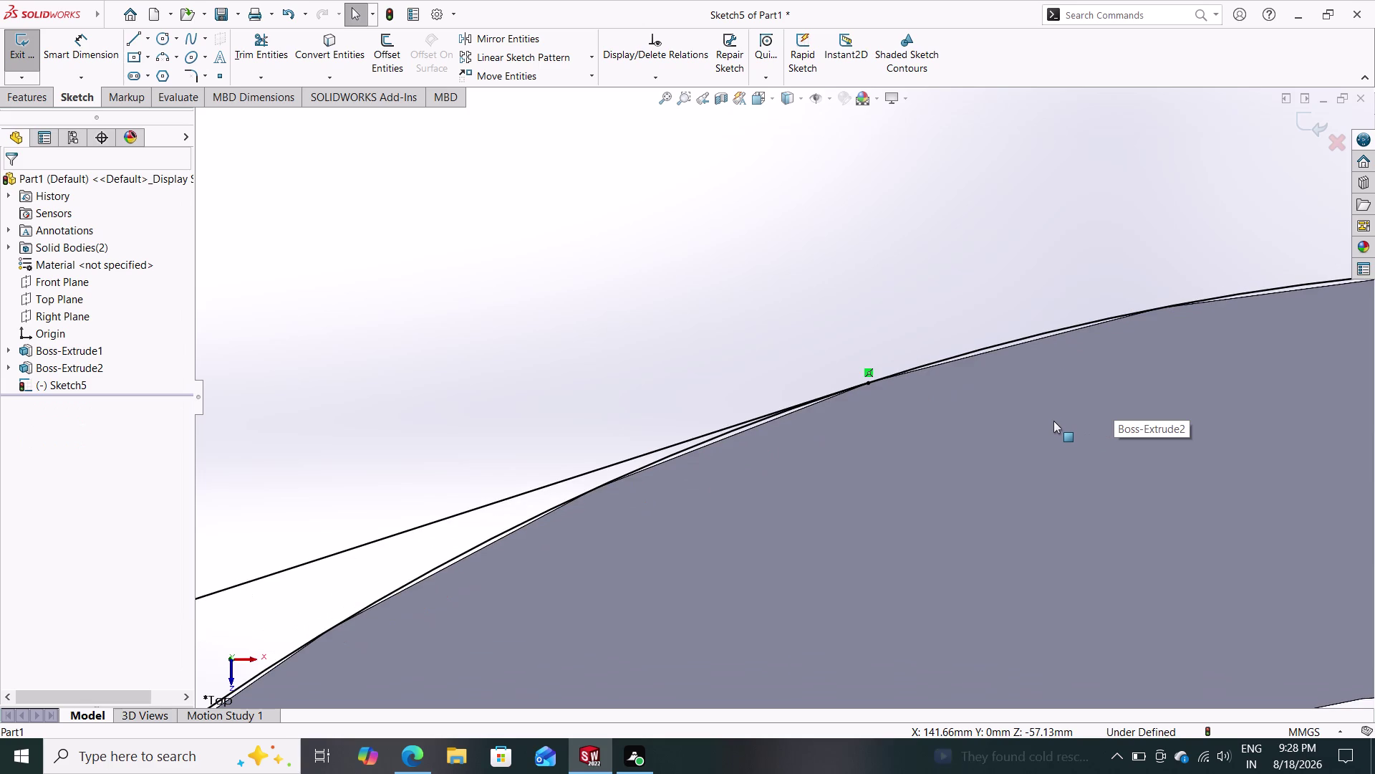
scroll(down, 3)
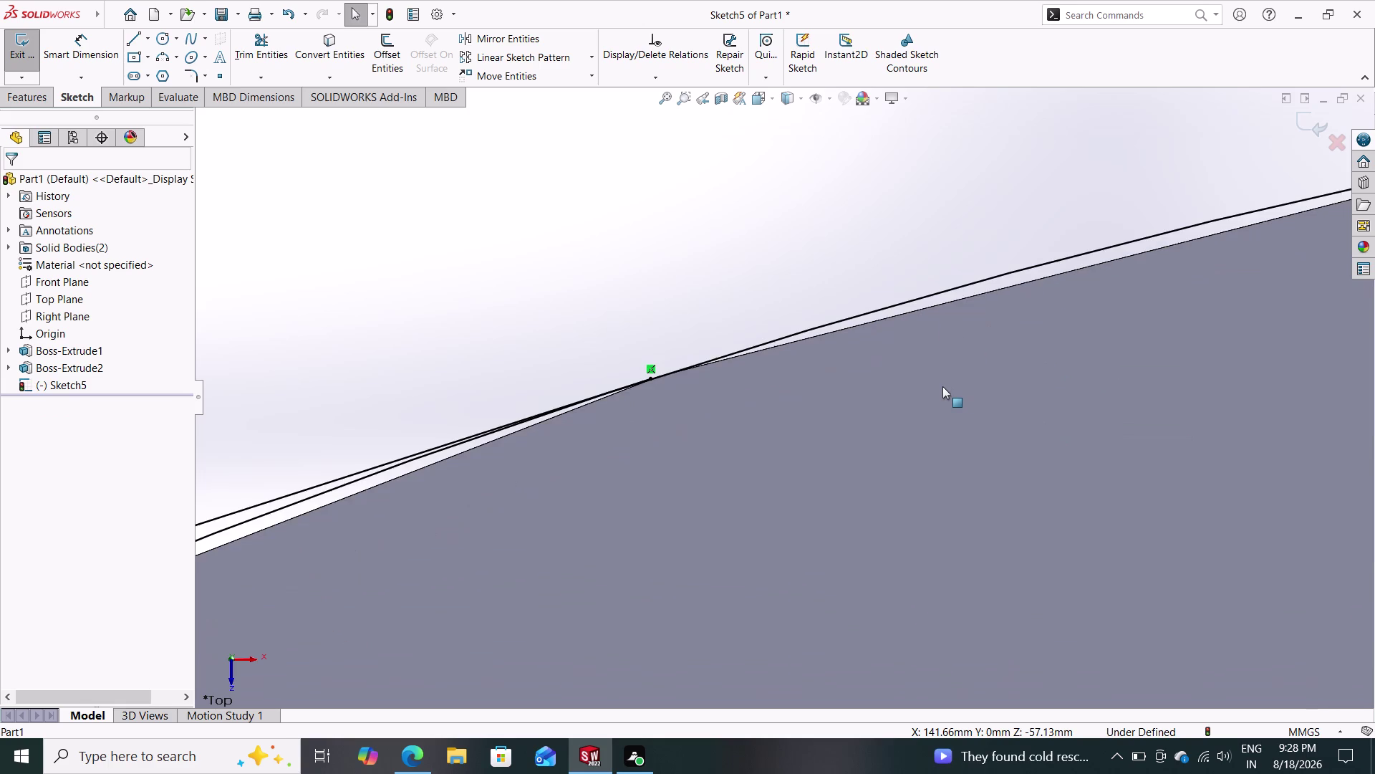
scroll(down, 3)
scroll(down, 3)
scroll(down, 3)
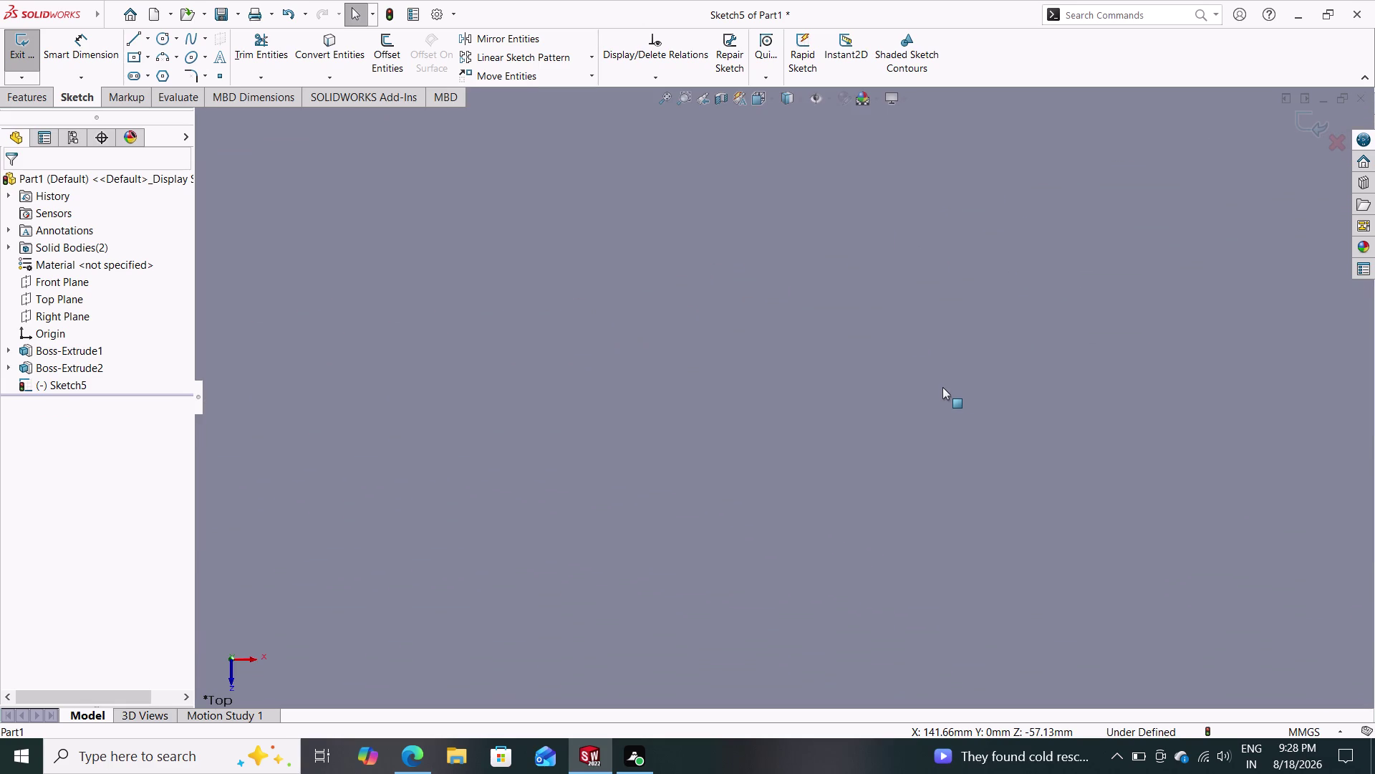
scroll(up, 3)
scroll(up, 3)
scroll(up, 3)
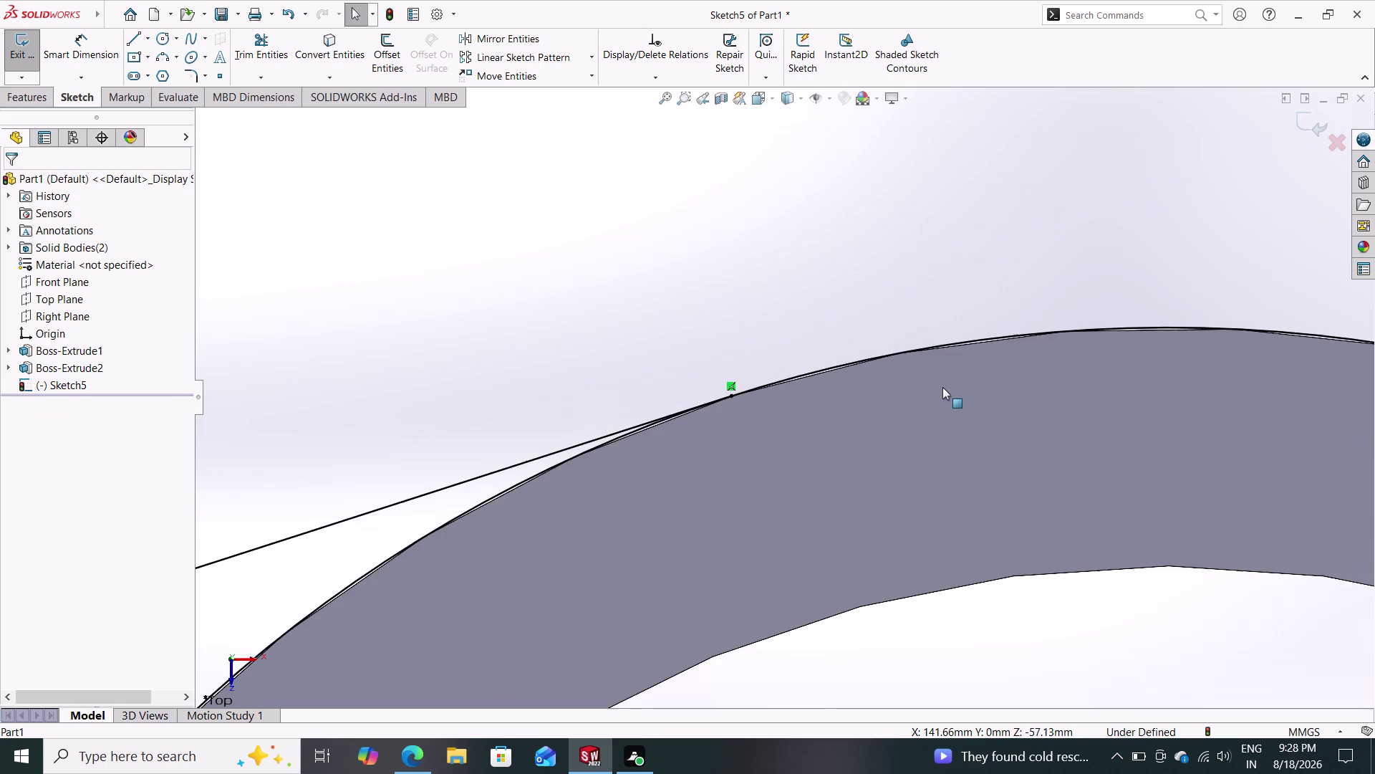
scroll(up, 3)
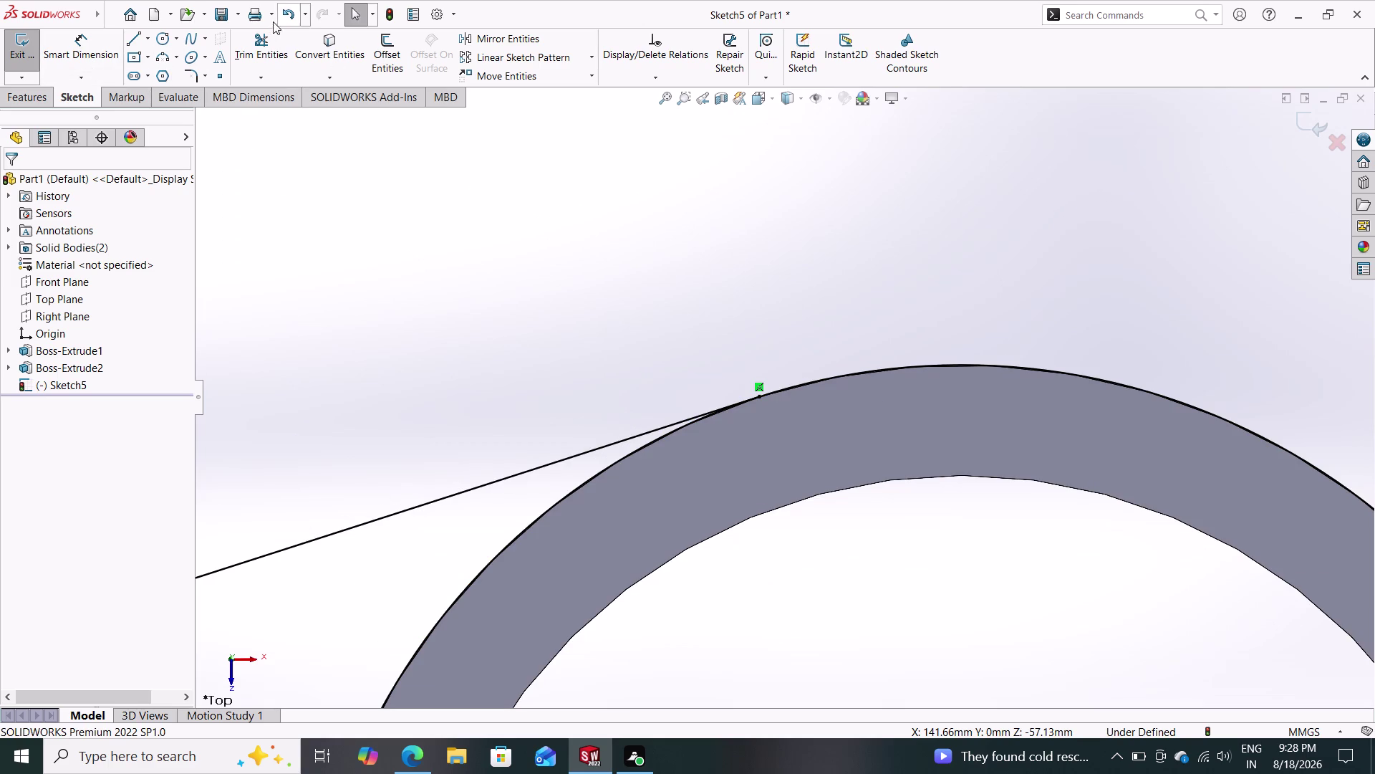
click(253, 48)
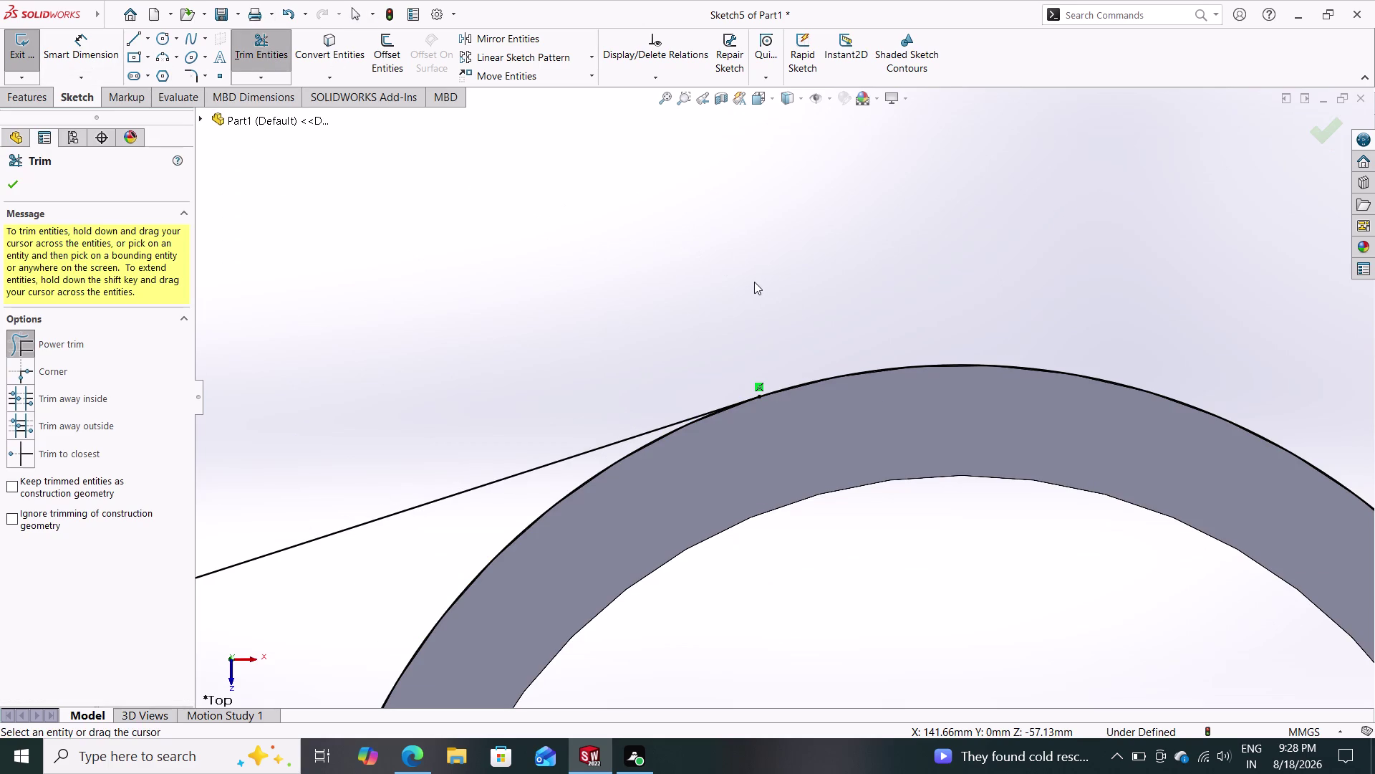
Power-trim the converted circle beside the upper tangent point, zoom out, and show Features tools.
drag(755, 281, 859, 429)
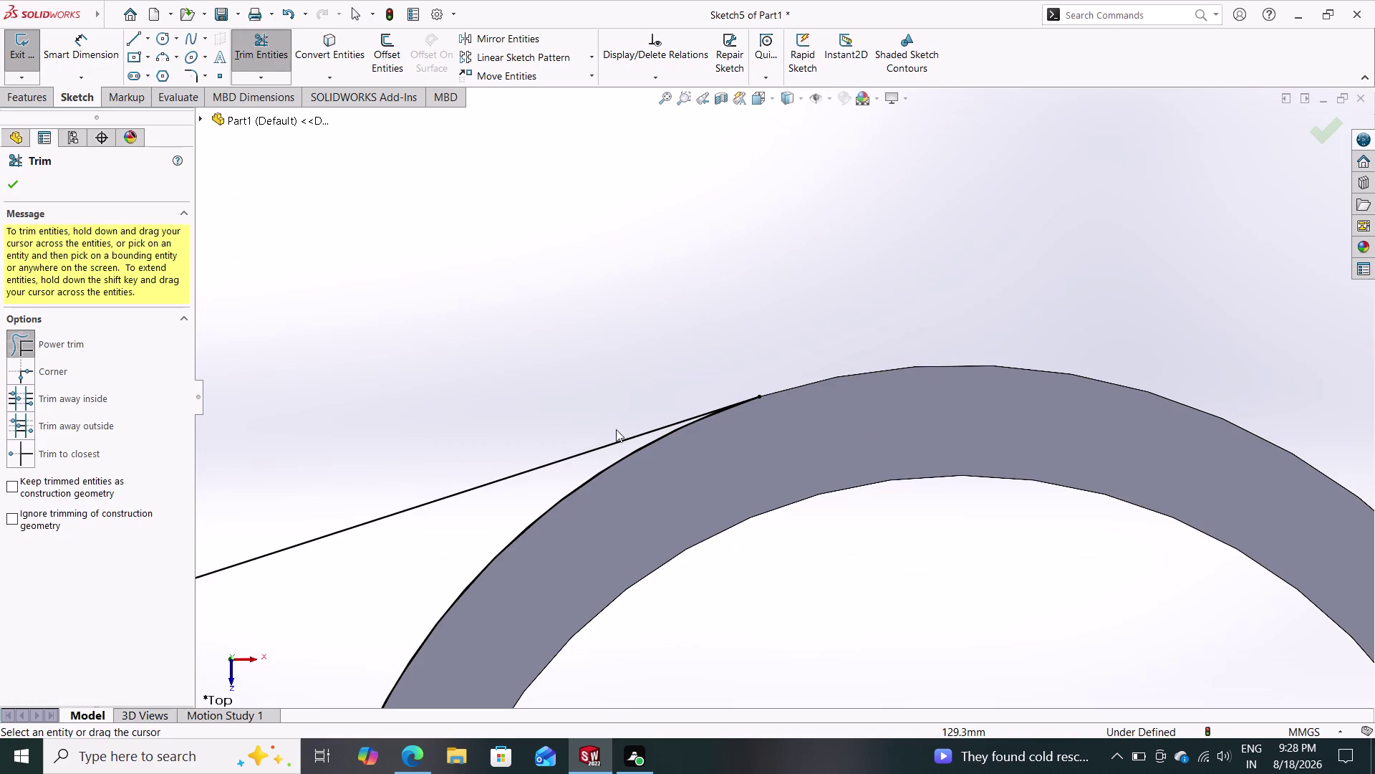
click(8, 181)
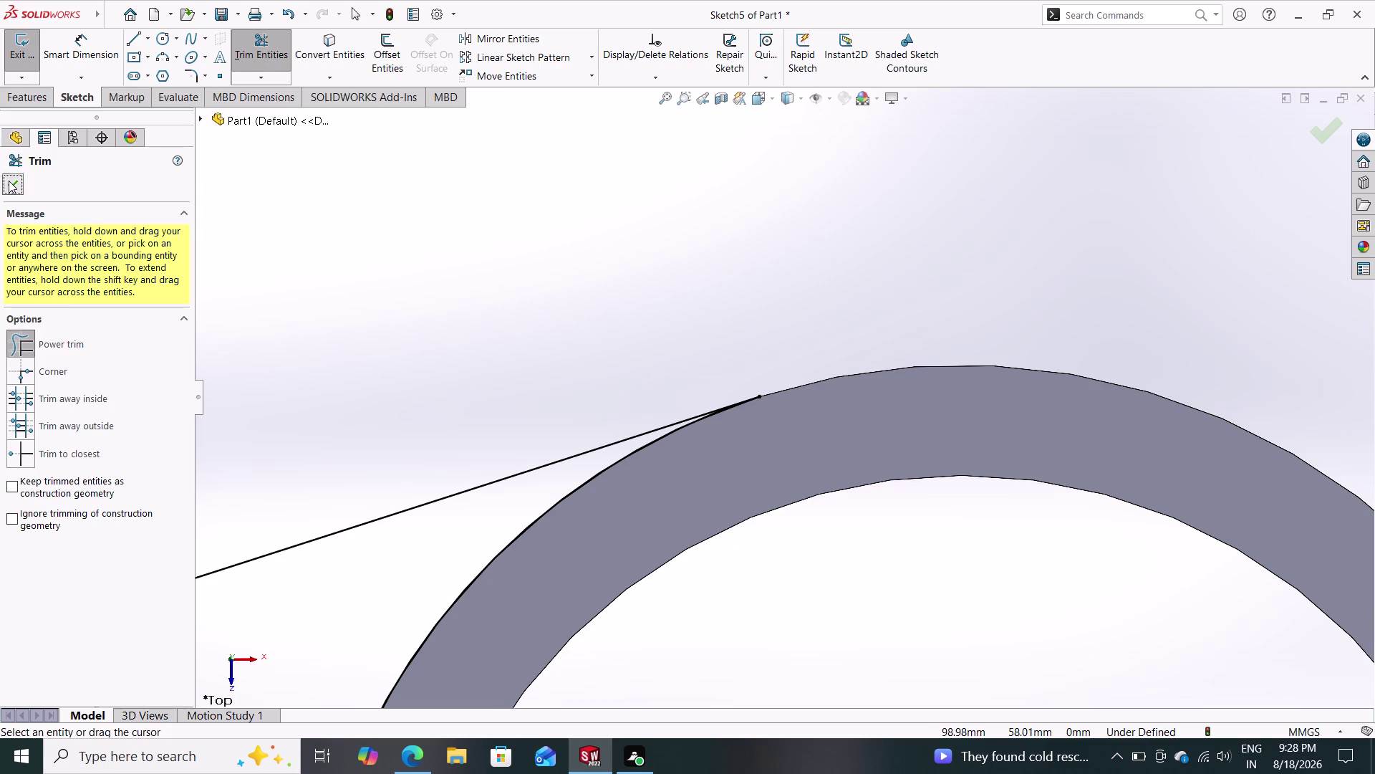
scroll(up, 3)
scroll(down, 3)
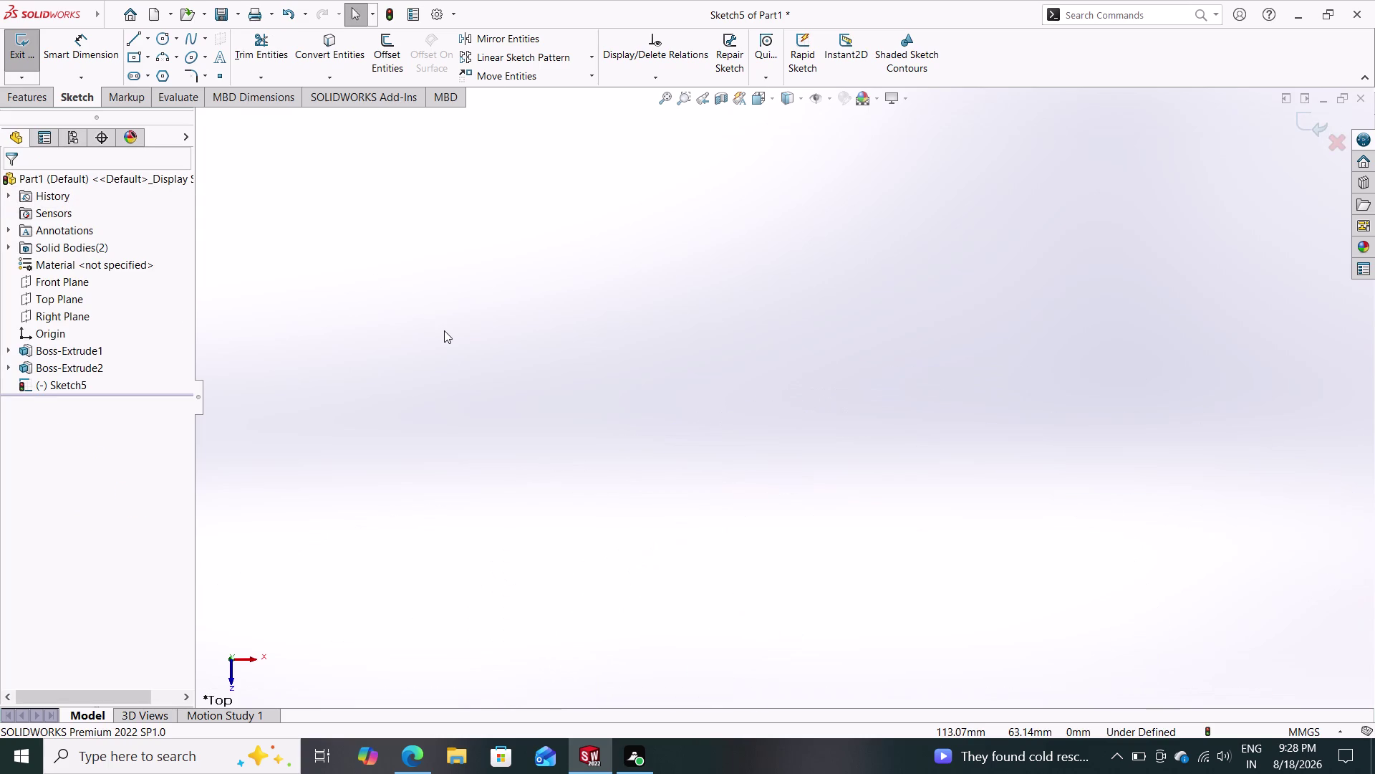
scroll(up, 3)
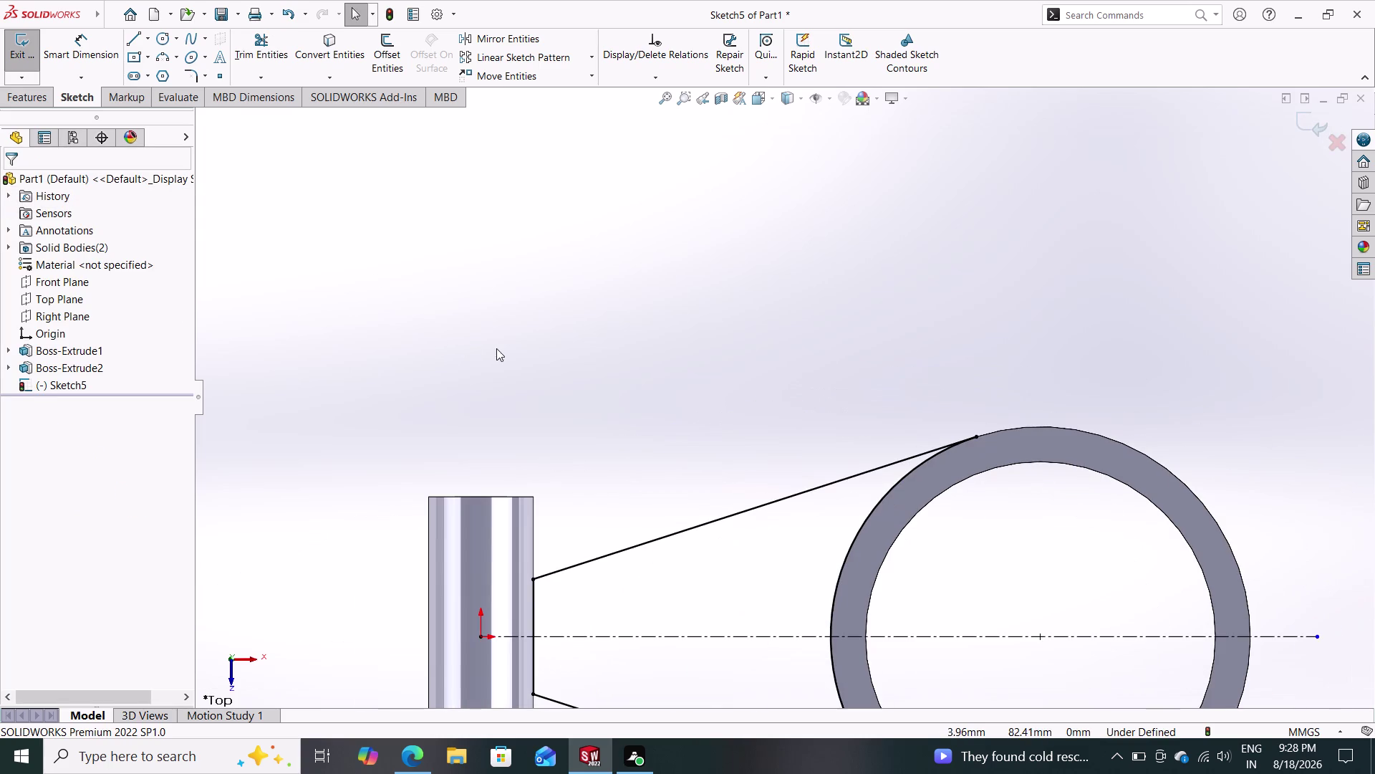
scroll(up, 3)
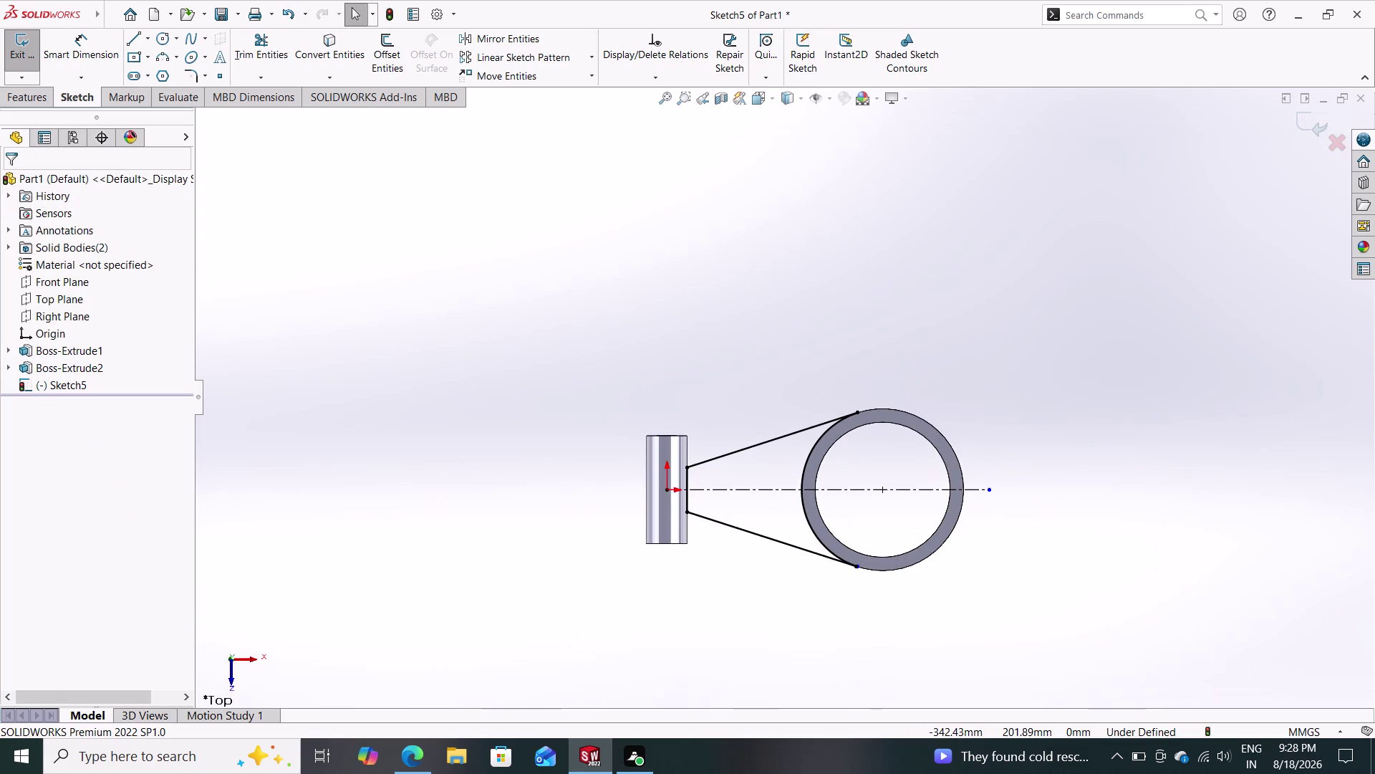
click(36, 89)
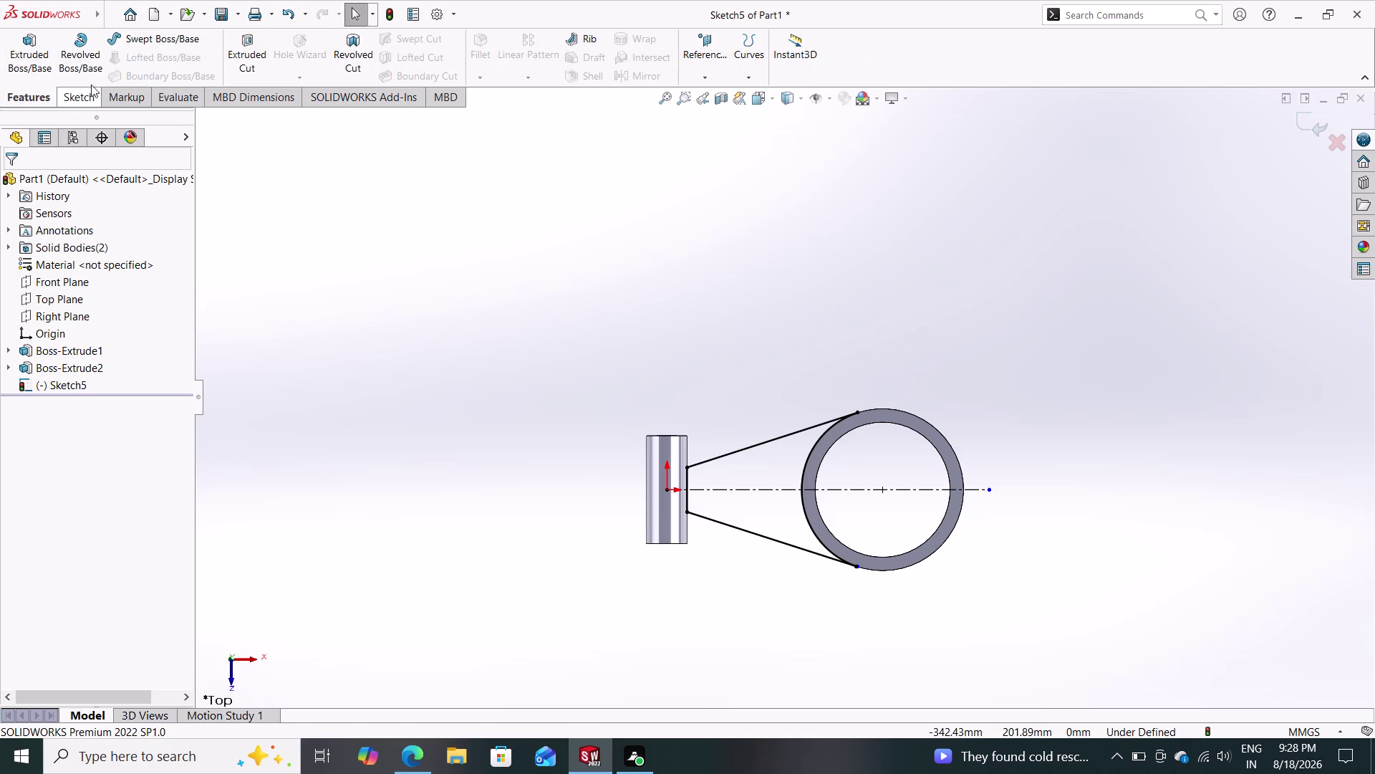
Preview a 30 mm mid-plane thin boss extrusion of Sketch5, orbit it, then cancel.
click(19, 45)
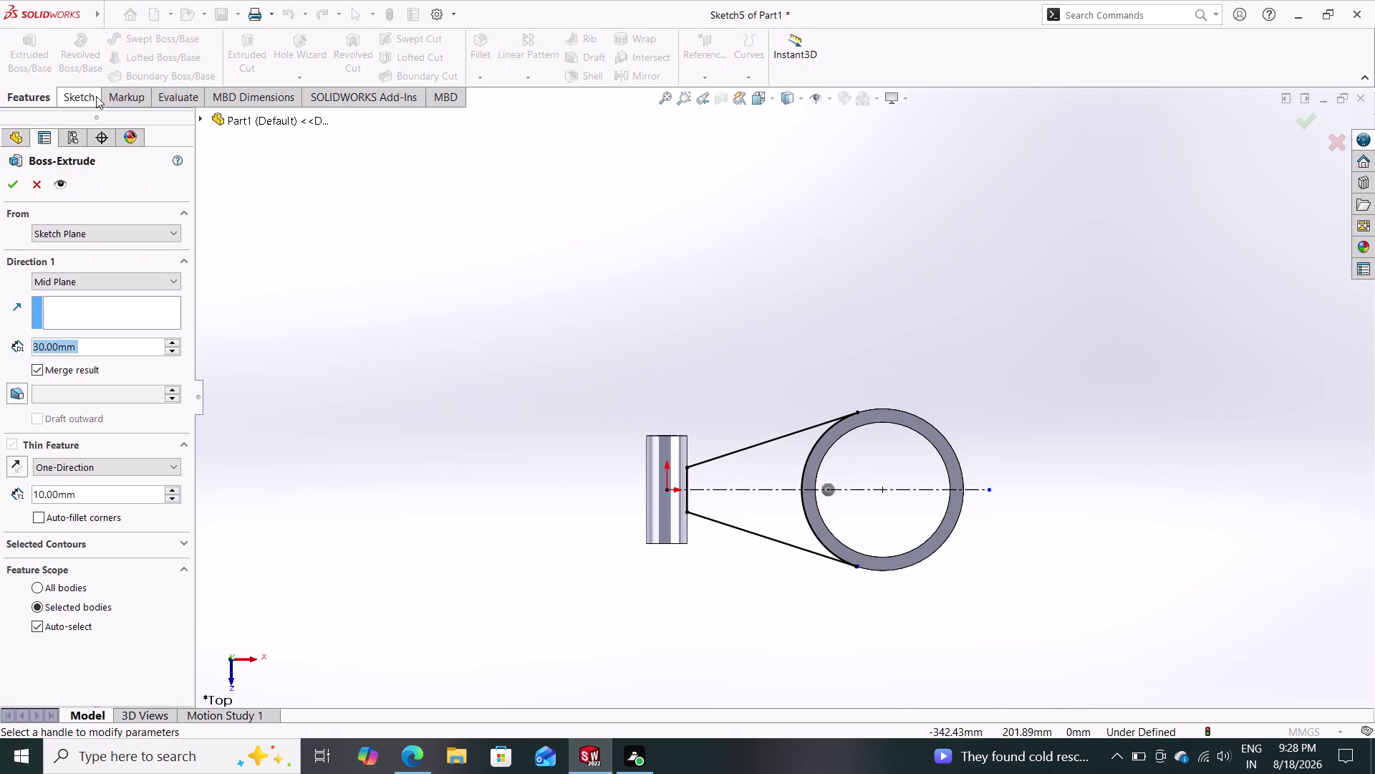
click(766, 470)
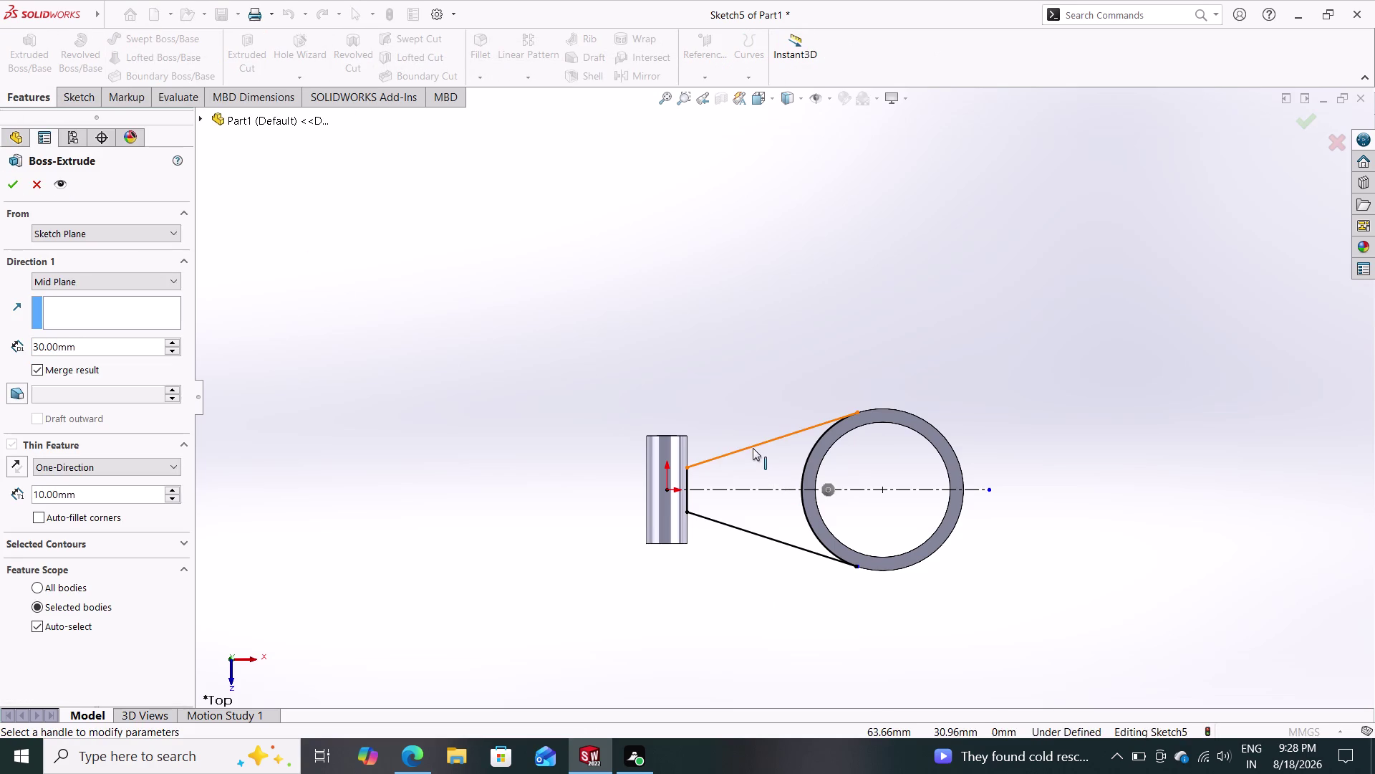
click(755, 526)
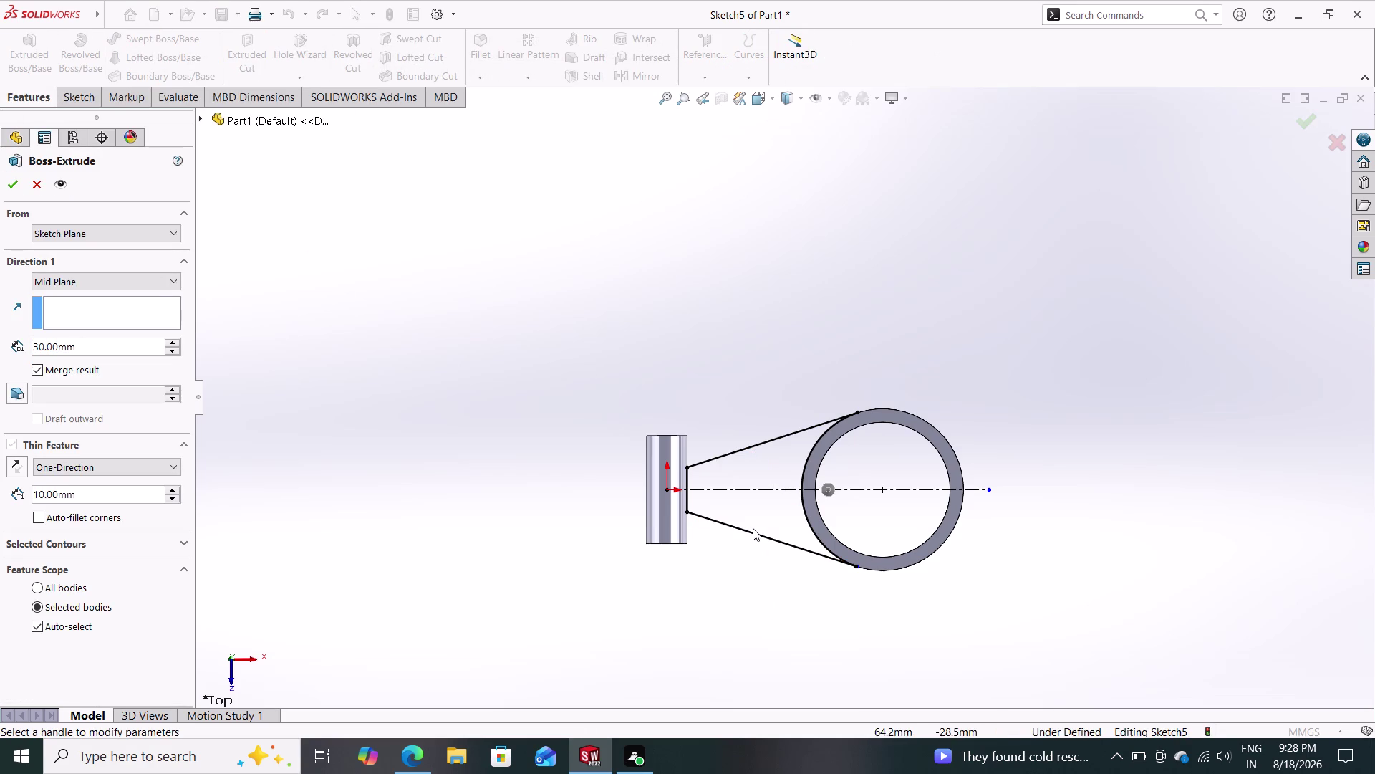
click(751, 533)
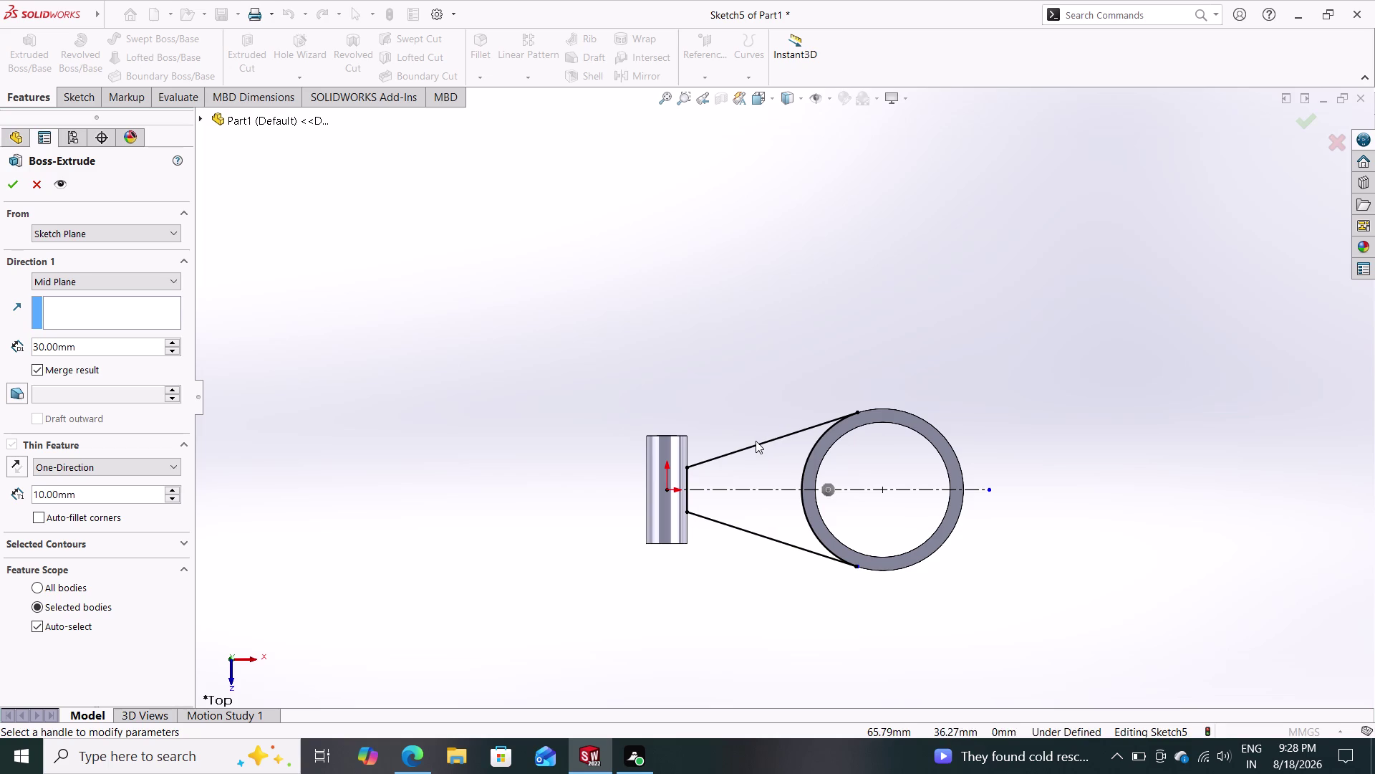
click(758, 489)
middle_drag(750, 572, 775, 411)
middle_drag(728, 569, 726, 519)
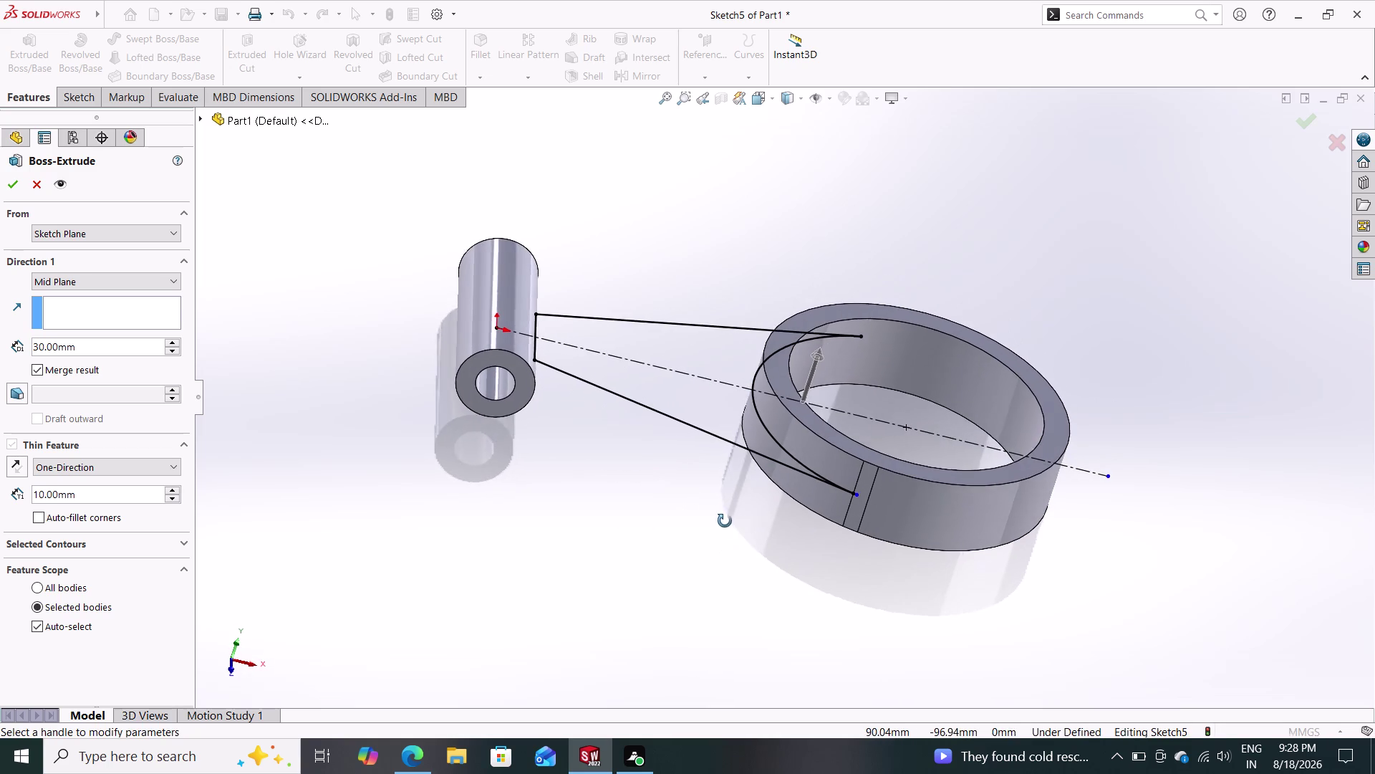
middle_drag(727, 518, 725, 521)
click(723, 409)
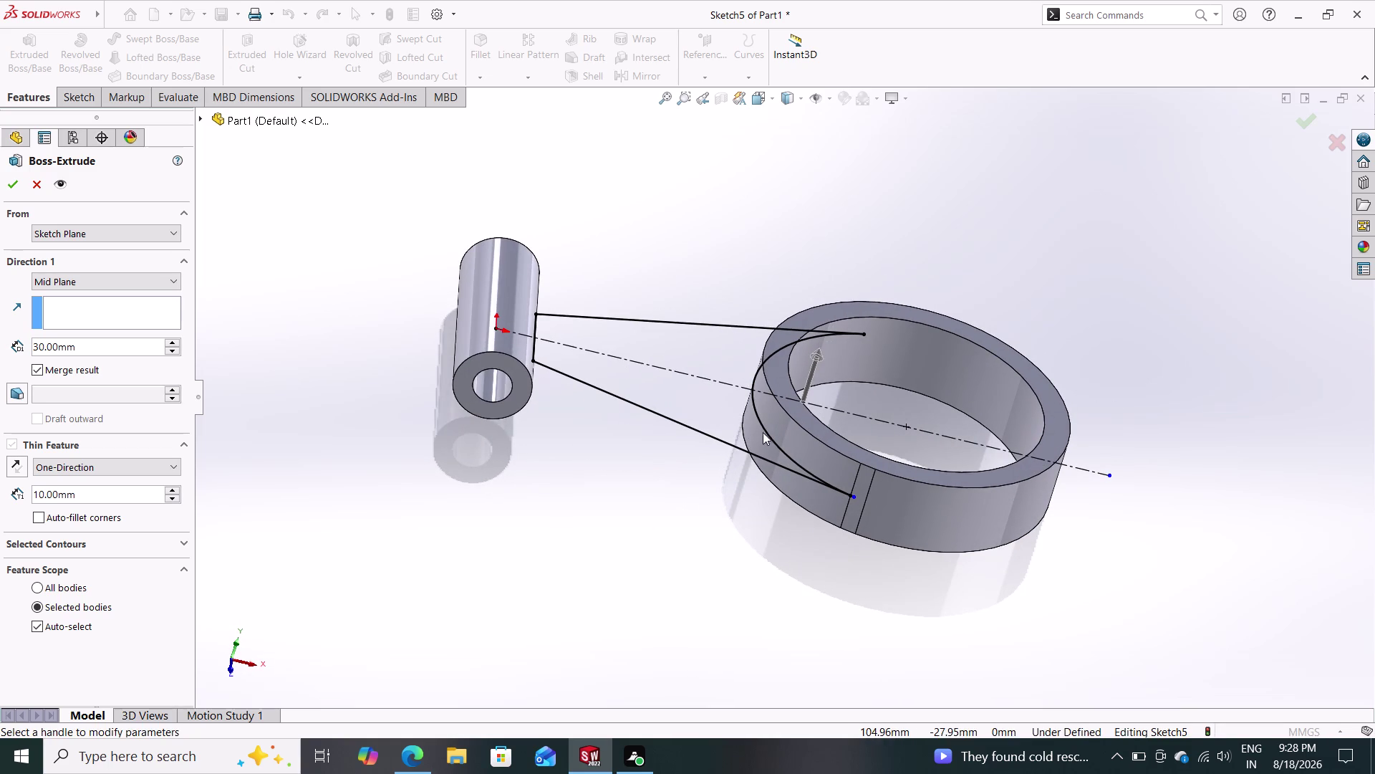
drag(762, 432, 769, 424)
drag(750, 425, 732, 426)
click(711, 430)
key(Escape)
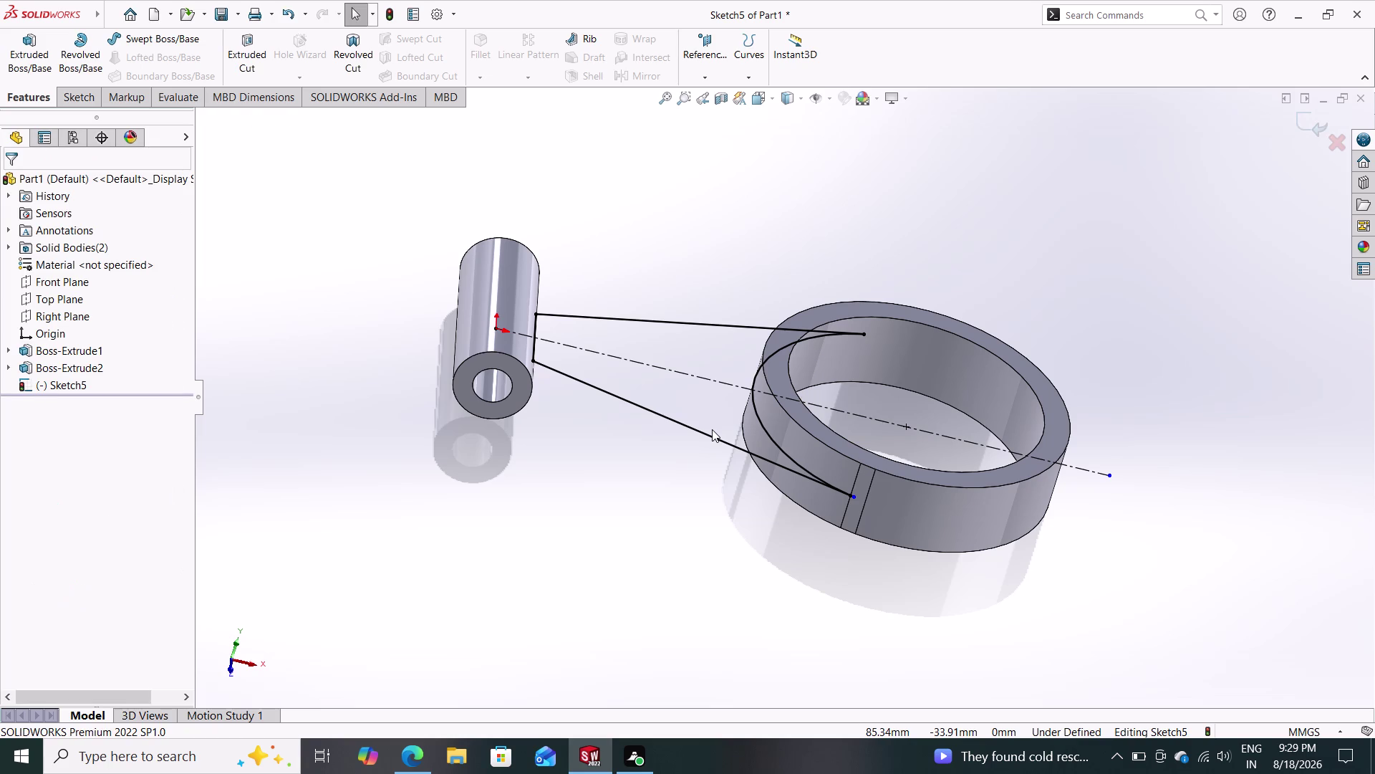
Undo the tapered arm lines and edits repeatedly until Sketch5 disappears from the feature tree.
key(ctrl+z)
key(ctrl+z)
key(ctrl+z)
key(ctrl+z)
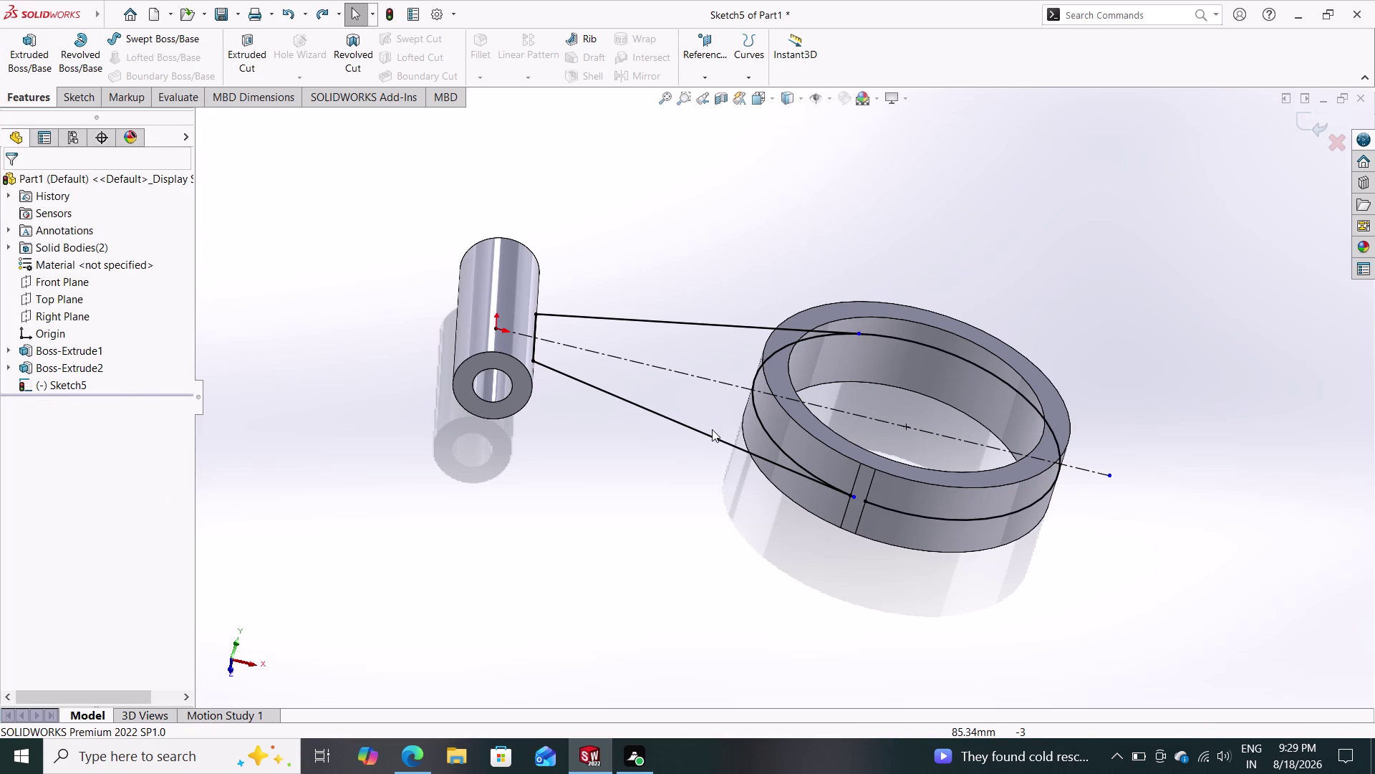
key(ctrl+z)
key(ctrl+z)
key(ctrl+z)
key(ctrl+z)
key(ctrl+z)
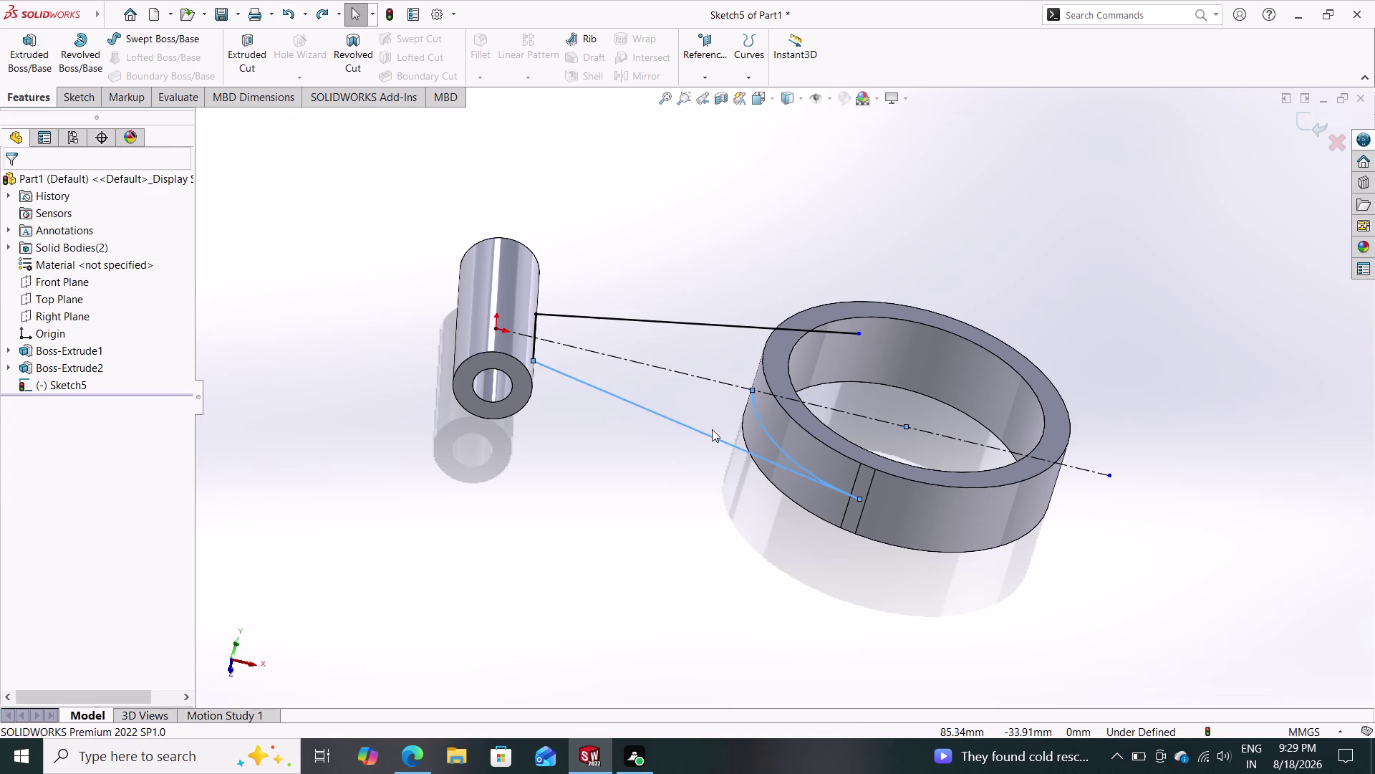
key(ctrl+z)
key(ctrl+z)
key(ctrl+z)
key(ctrl+z)
key(ctrl+z)
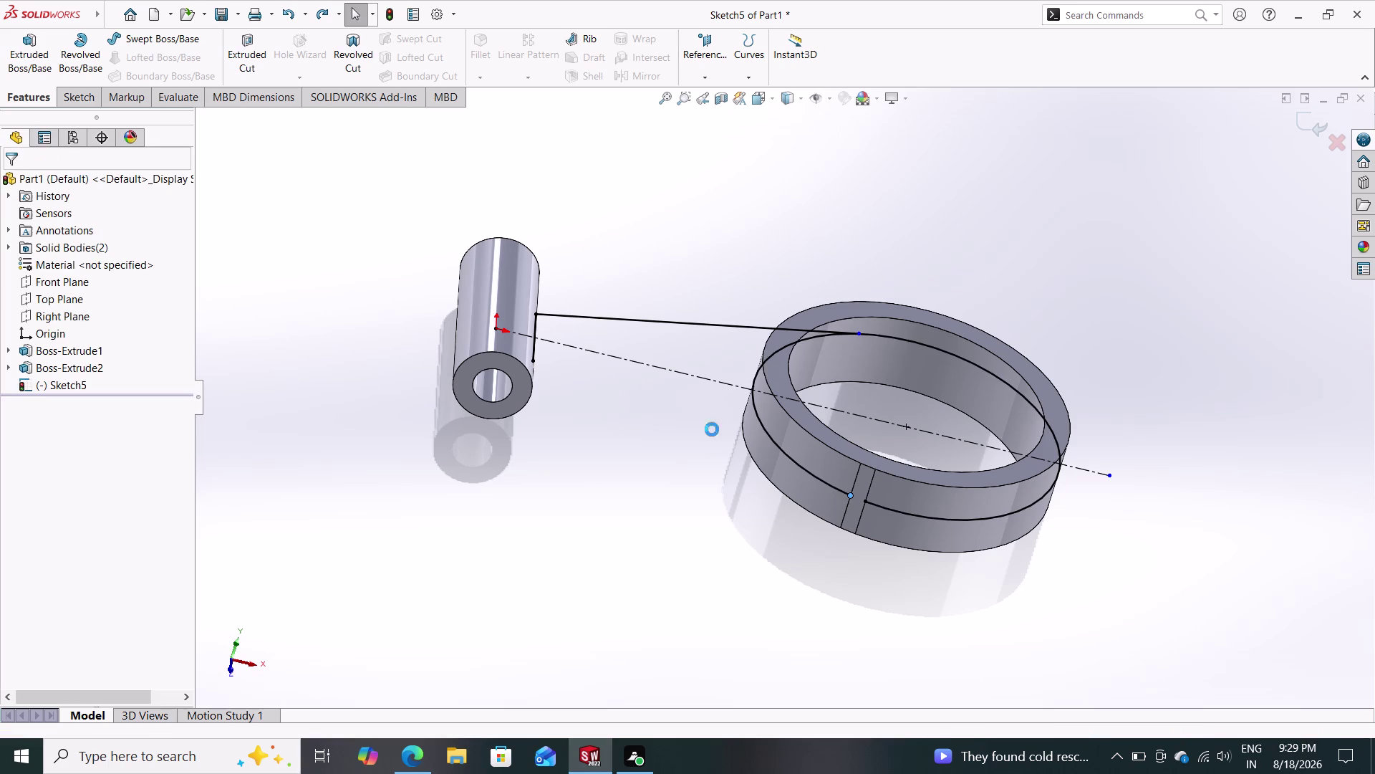
key(ctrl+z)
key(ctrl+z)
key(ctrl+z)
key(ctrl+z)
key(ctrl+z)
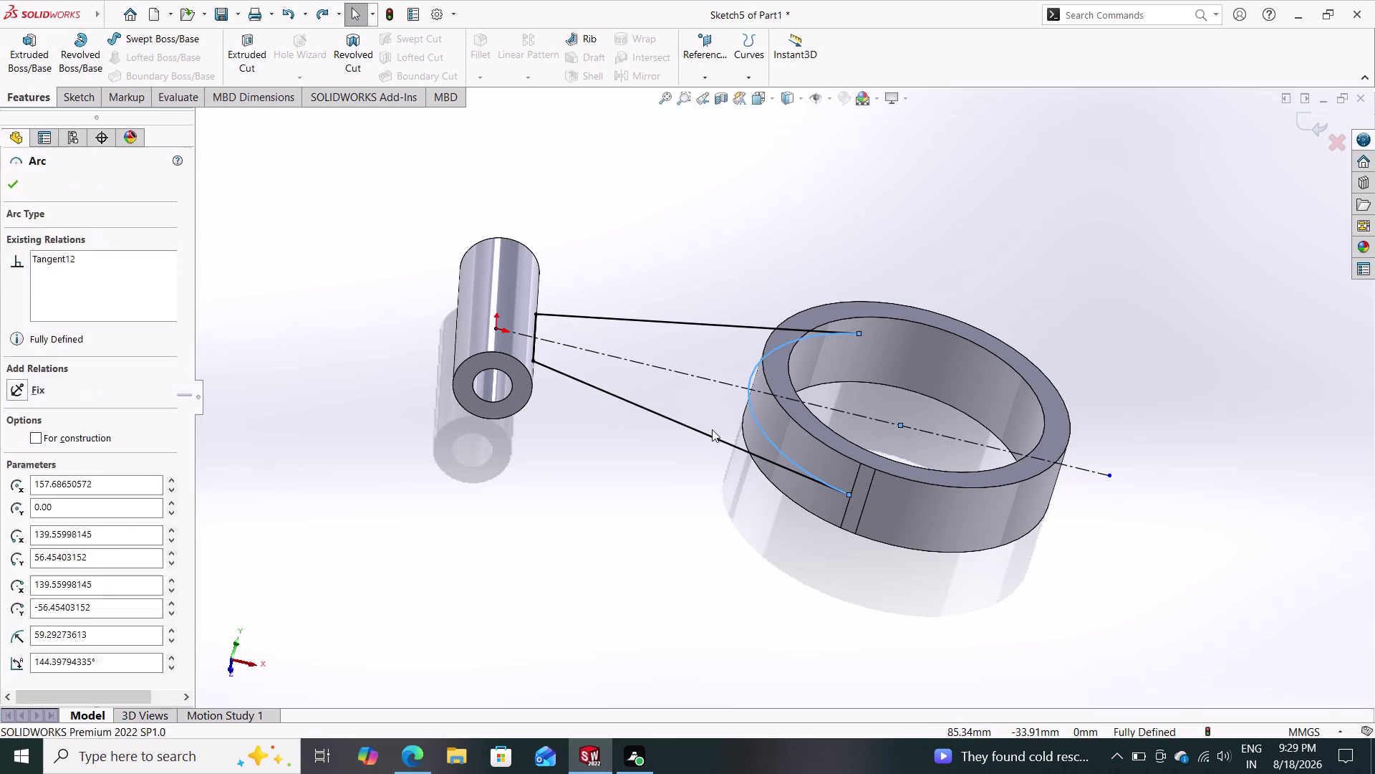
key(ctrl+z)
key(ctrl+z)
key(ctrl+z)
key(ctrl+z)
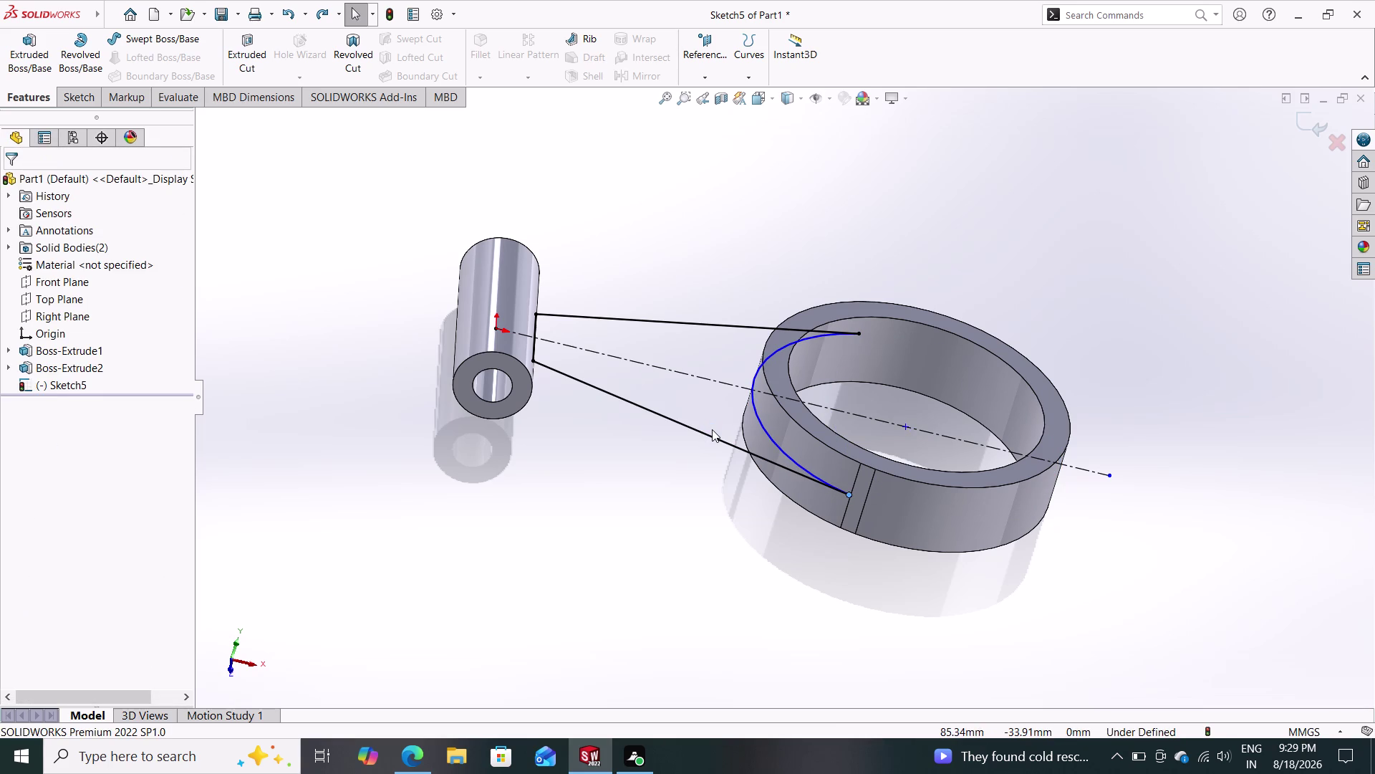
key(ctrl+z)
key(ctrl+z)
key(ctrl+z)
key(ctrl+z)
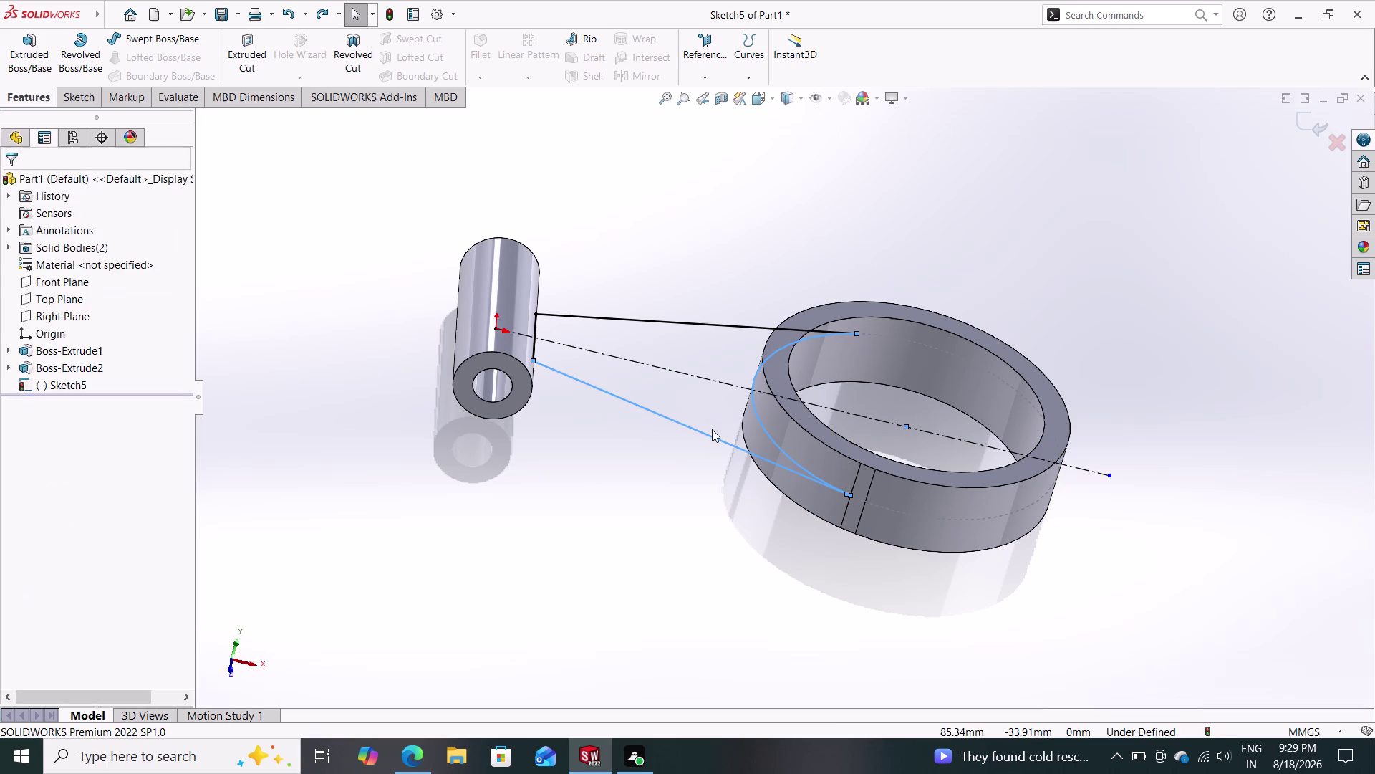
key(ctrl+z)
key(ctrl+z)
key(ctrl+z)
key(ctrl+z)
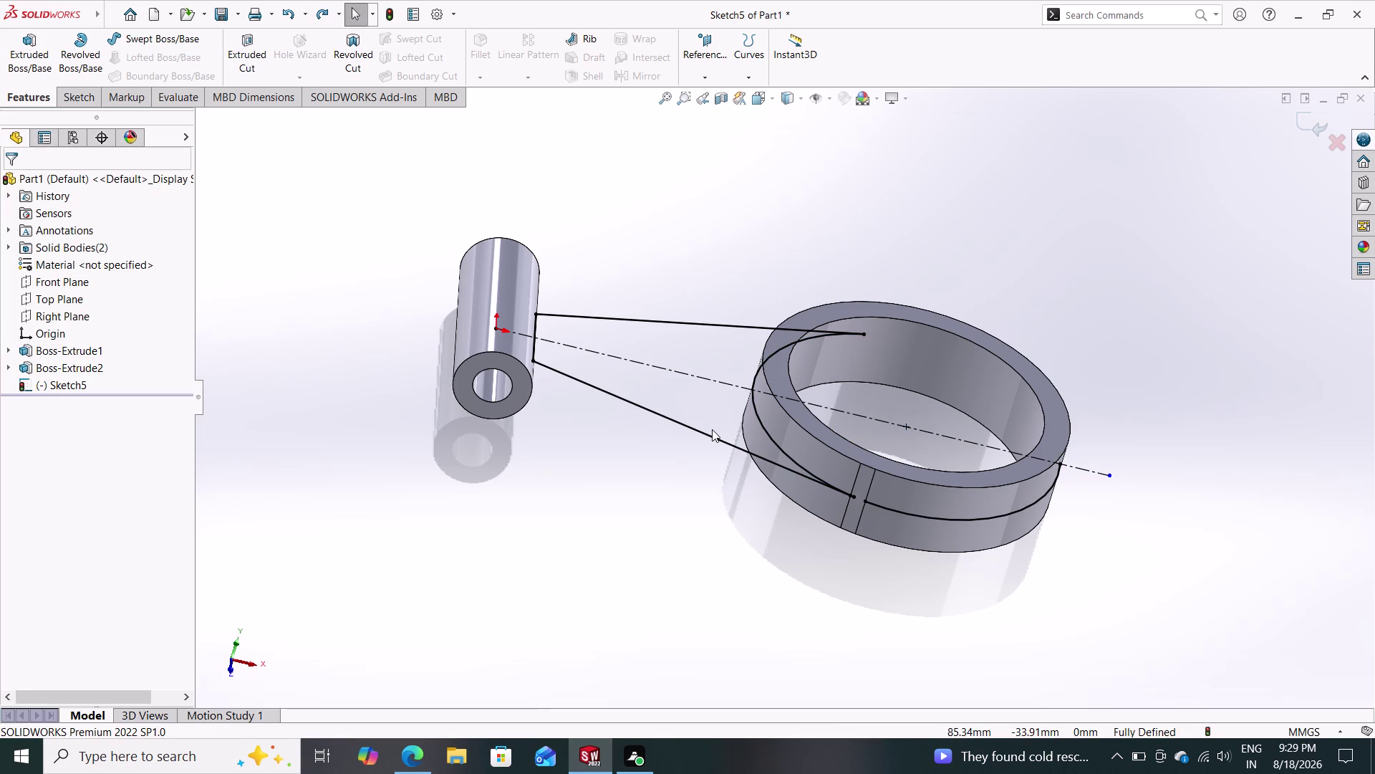
key(ctrl+z)
key(ctrl+z)
key(ctrl+z)
key(ctrl+z)
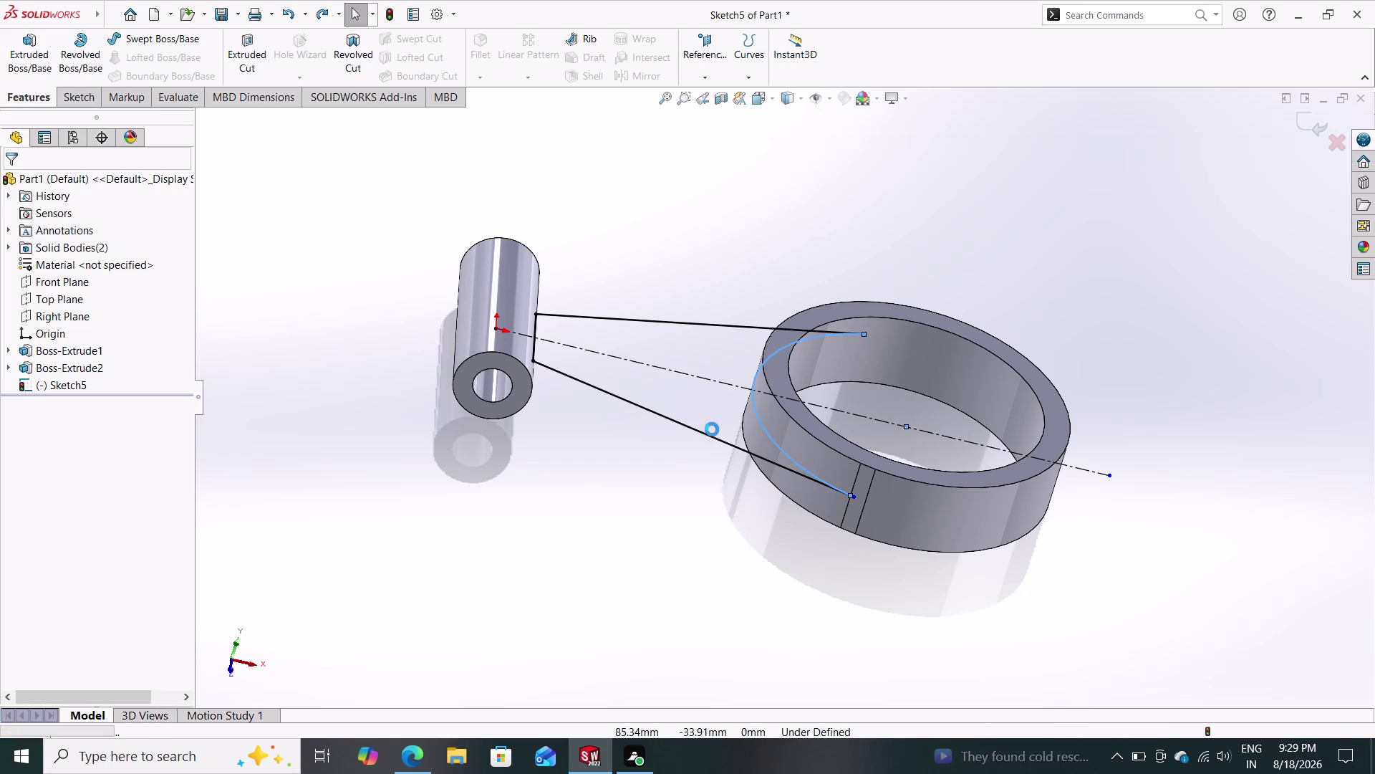
key(ctrl+z)
key(ctrl+z)
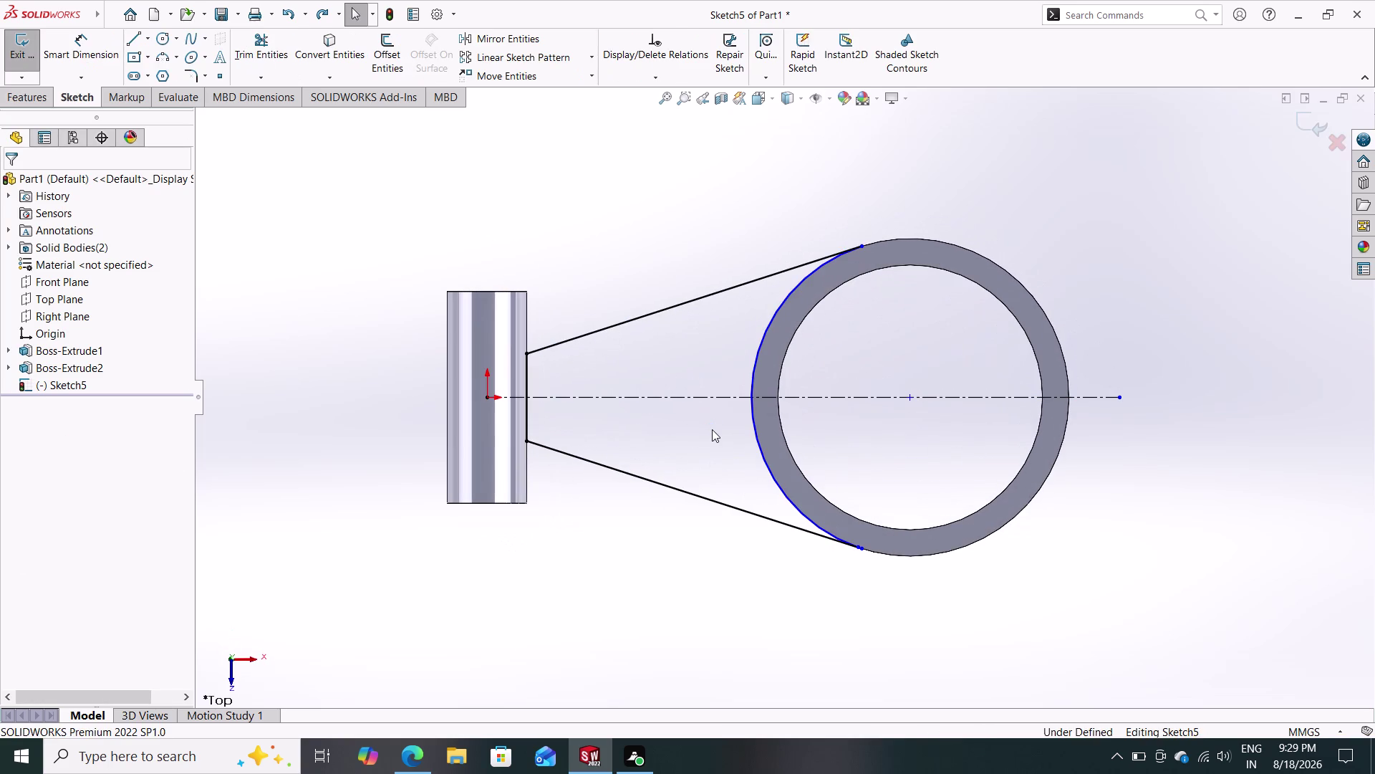
key(ctrl+z)
key(ctrl+z)
key(ctrl+z)
key(ctrl+z)
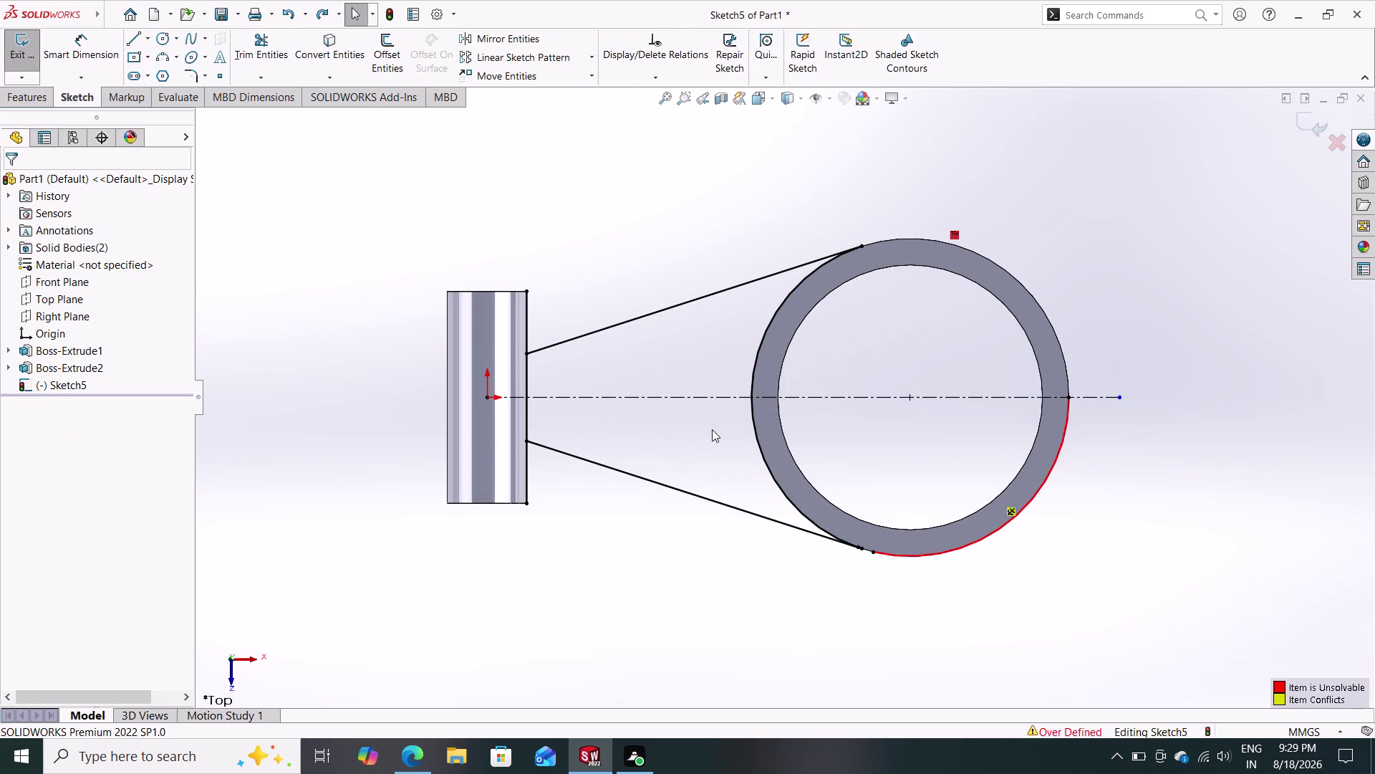
key(ctrl+z)
key(ctrl+z)
key(ctrl+z)
key(ctrl+z)
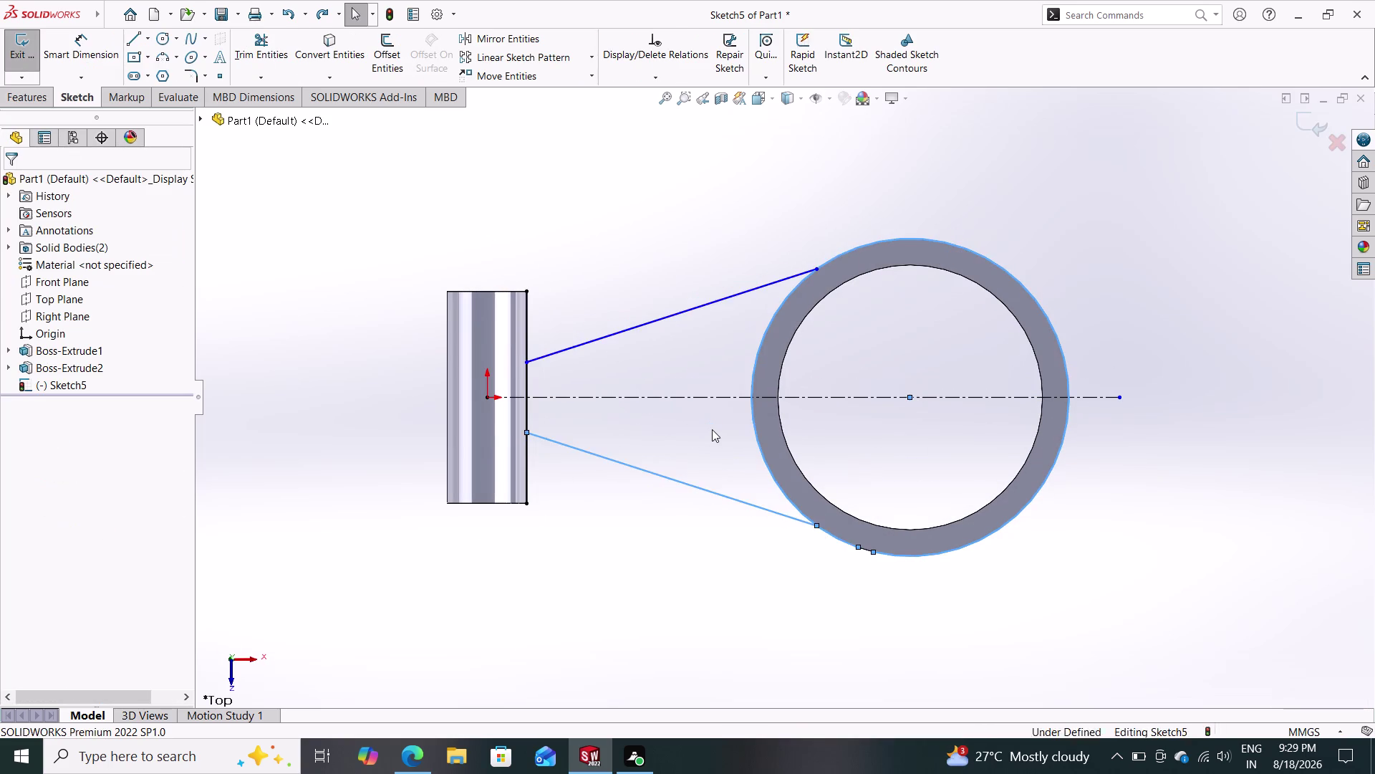
key(ctrl+z)
key(ctrl+z)
key(ctrl+z)
key(ctrl+z)
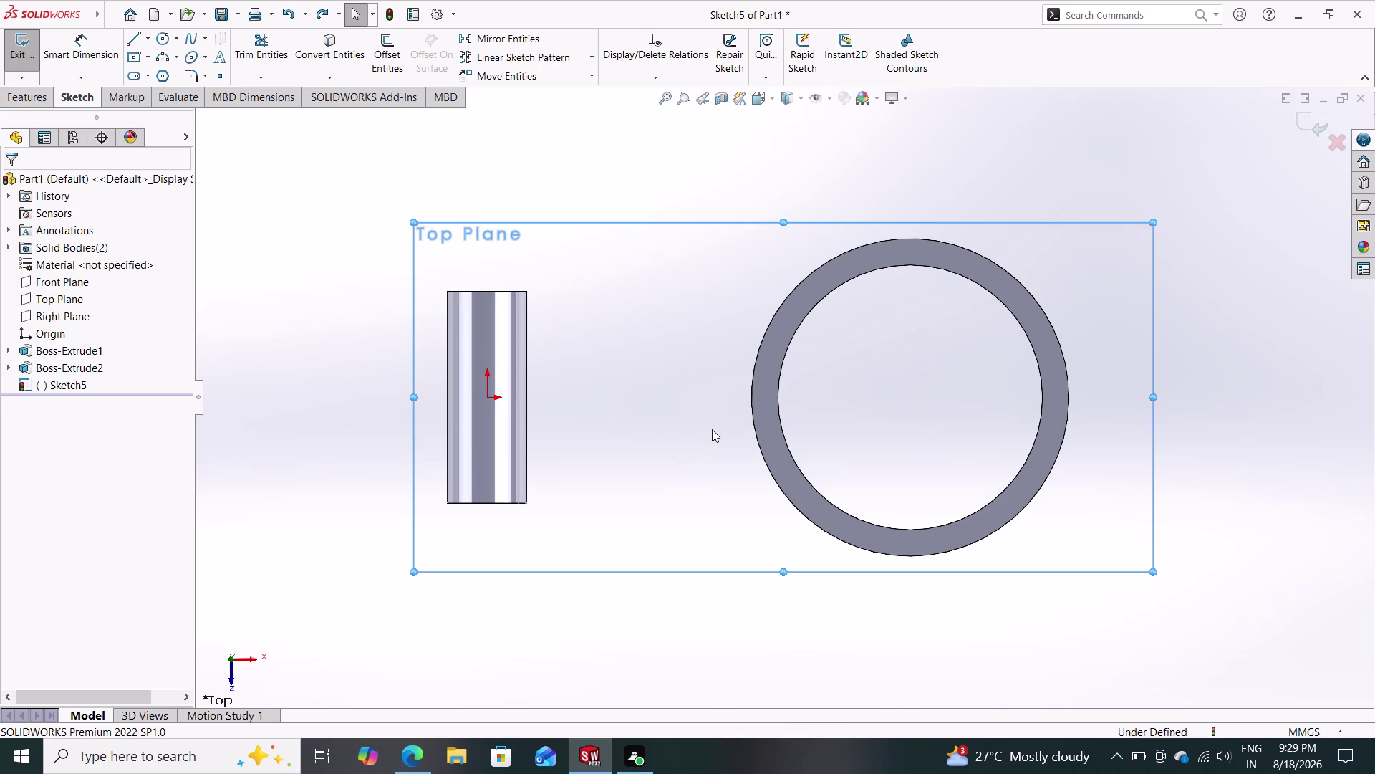
key(ctrl+z)
key(ctrl+z)
key(ctrl+z)
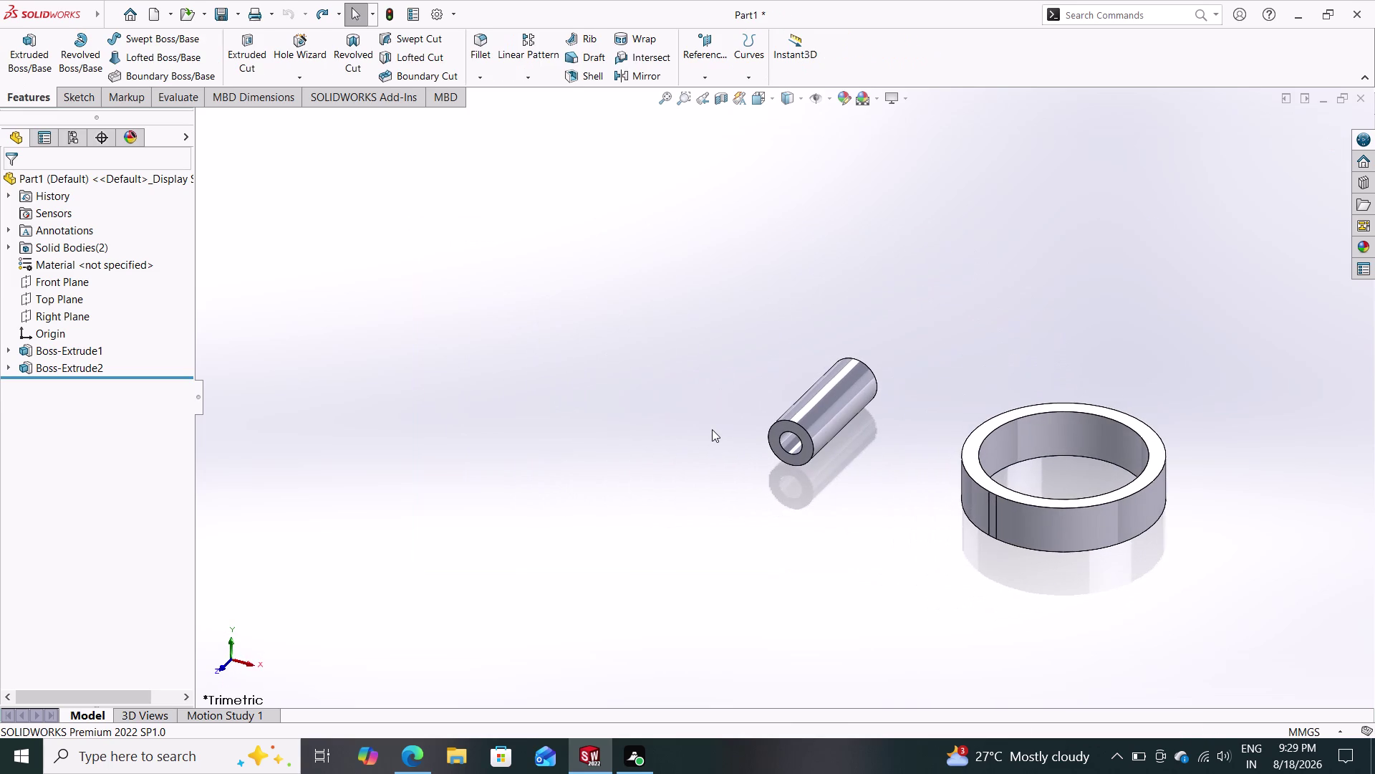
Try a new sketch on the ring's top face and reopen the ring extrusion, then back out.
key(ctrl+z)
key(ctrl+z)
click(974, 467)
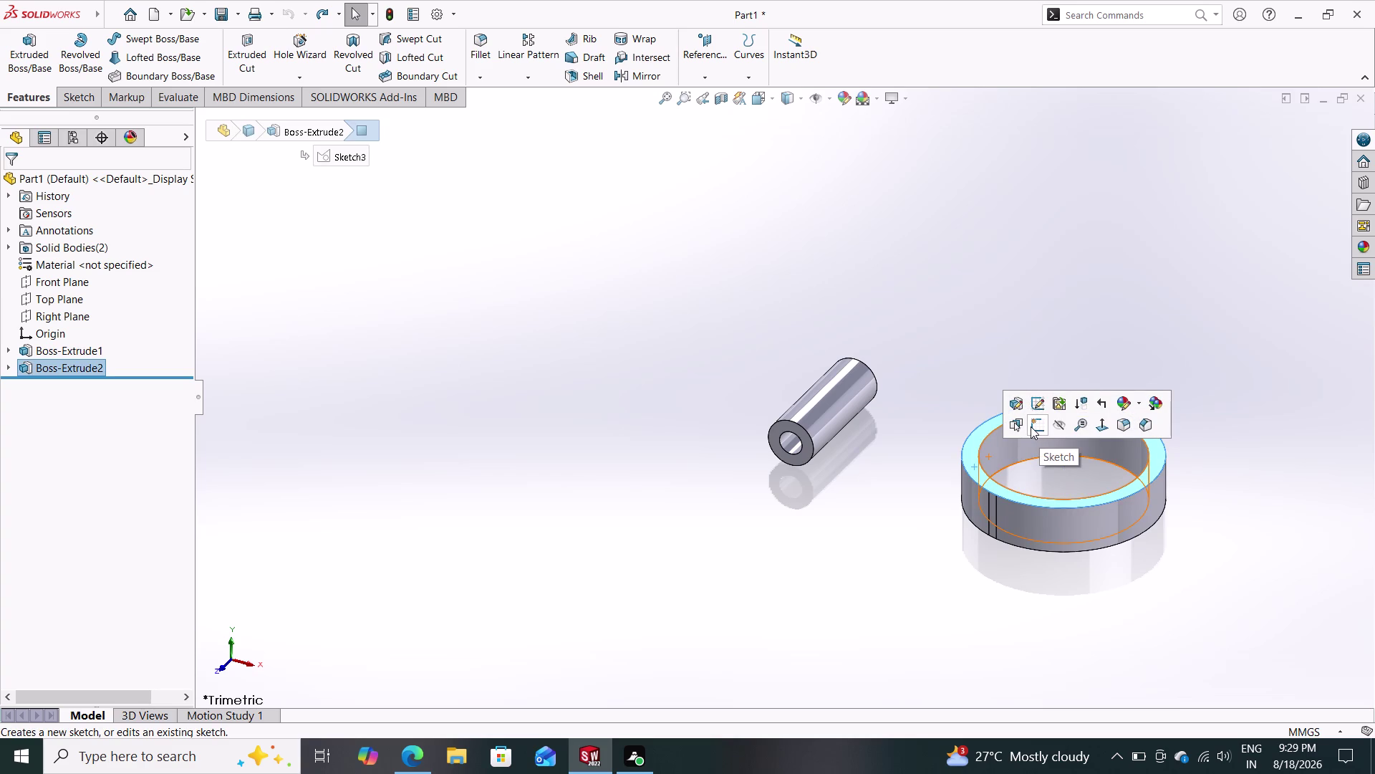
click(1031, 426)
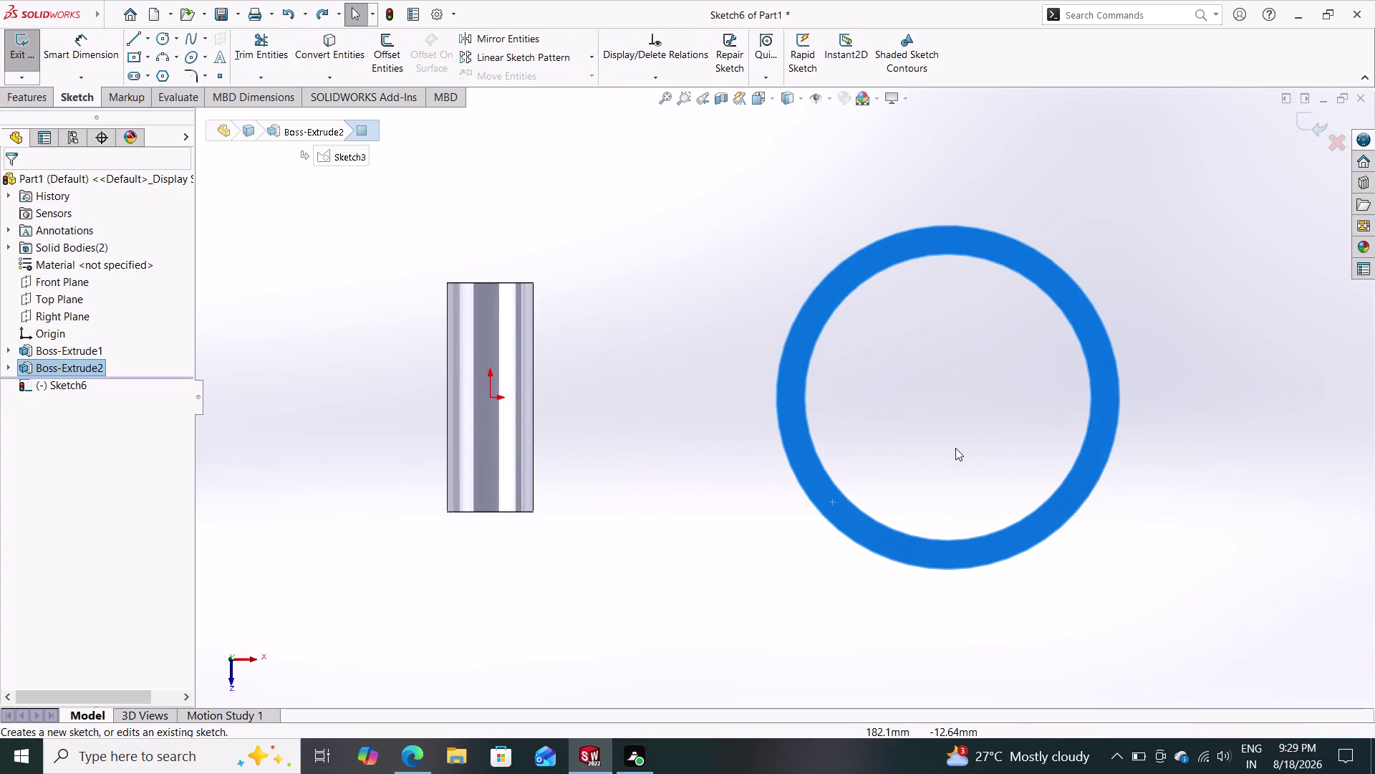
key(Escape)
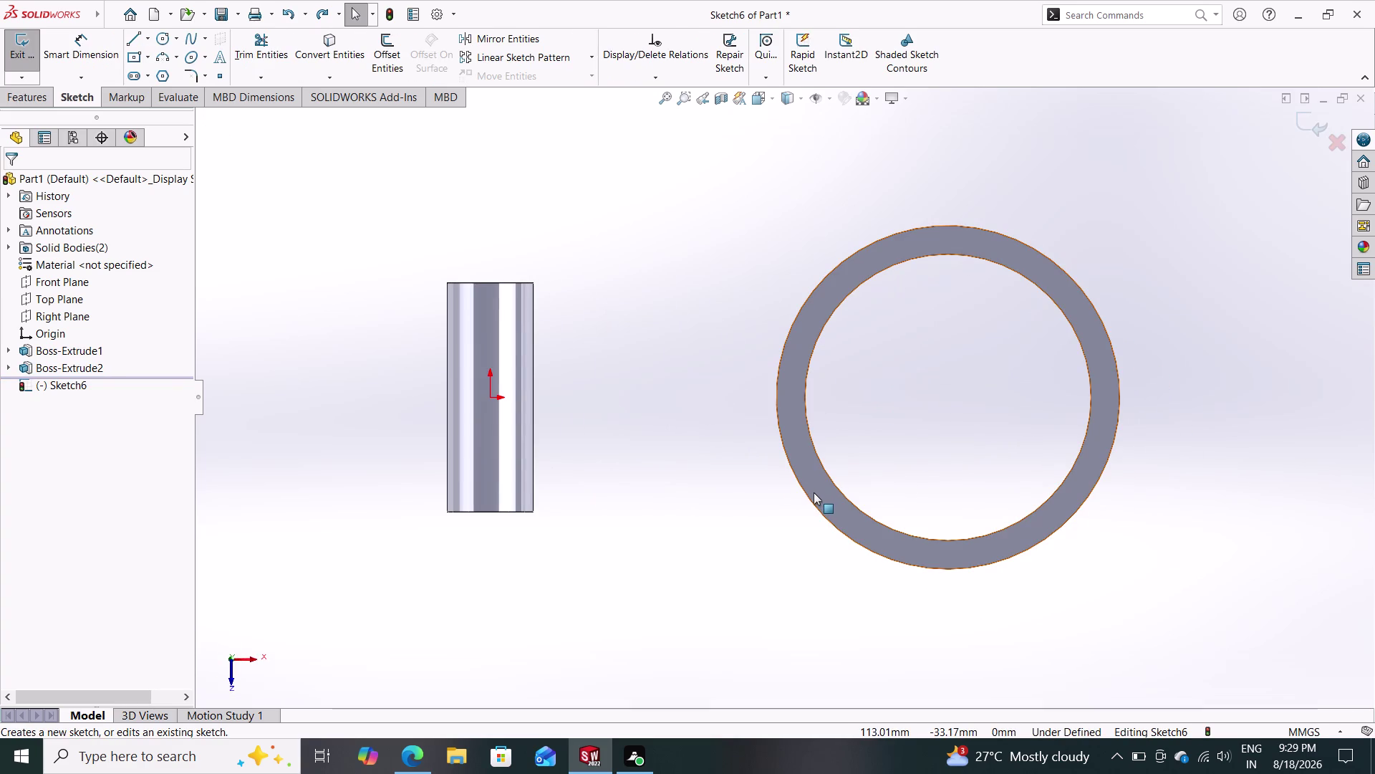
key(ctrl+z)
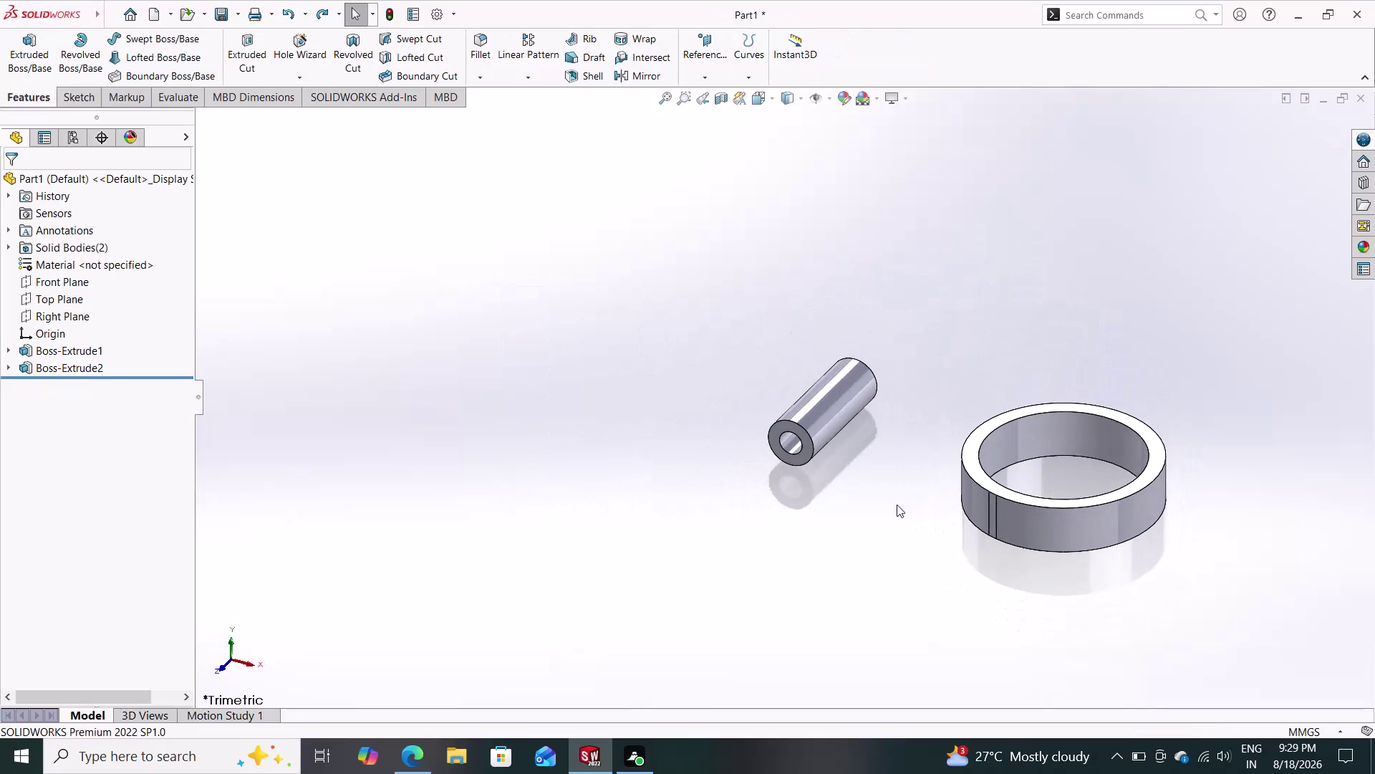
click(968, 467)
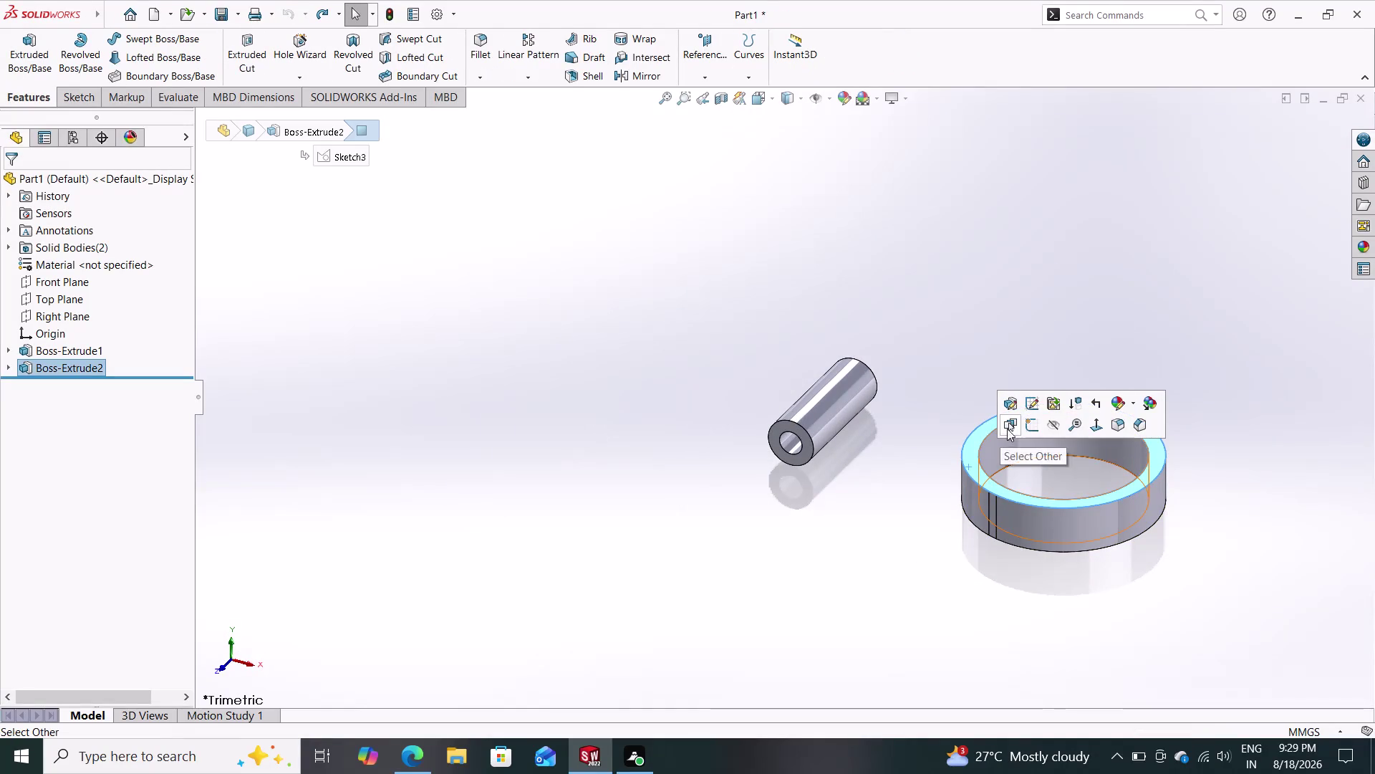
click(1013, 403)
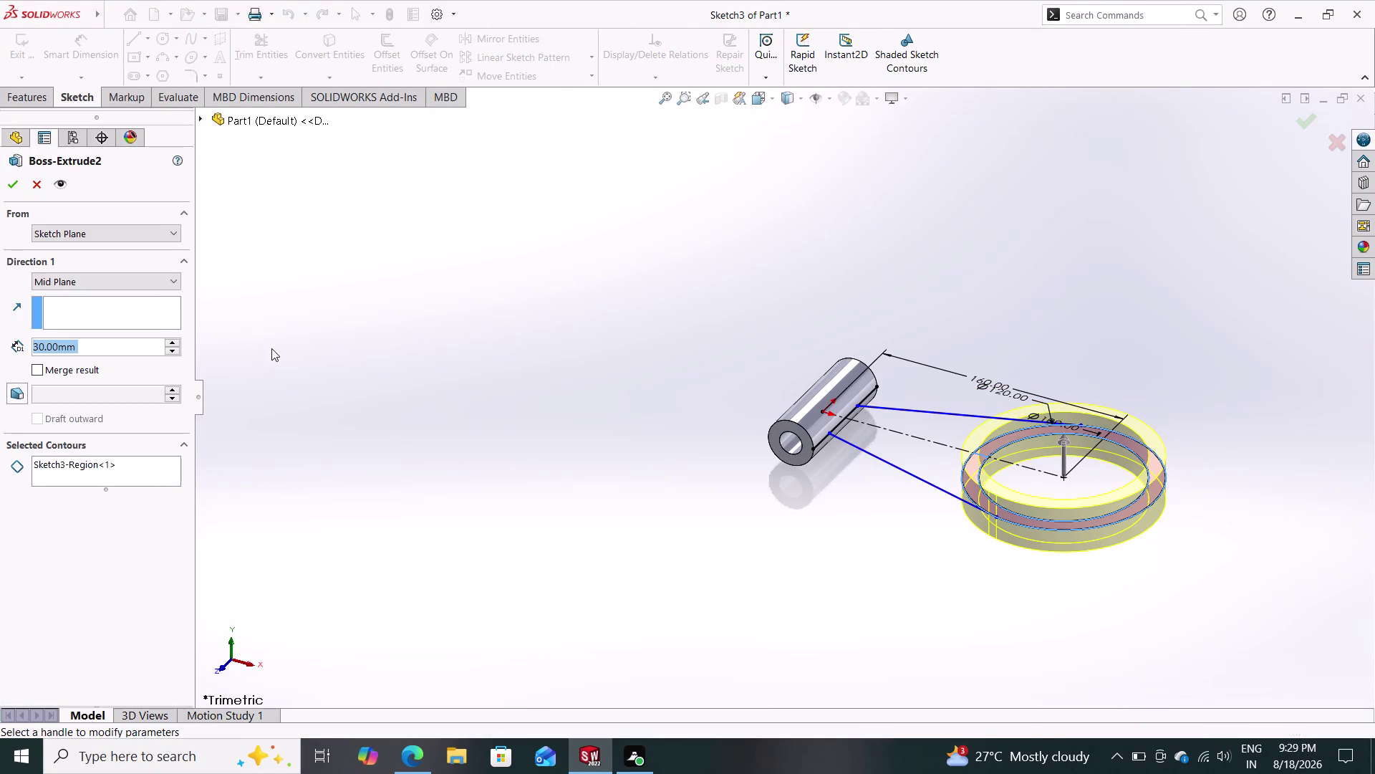
click(37, 182)
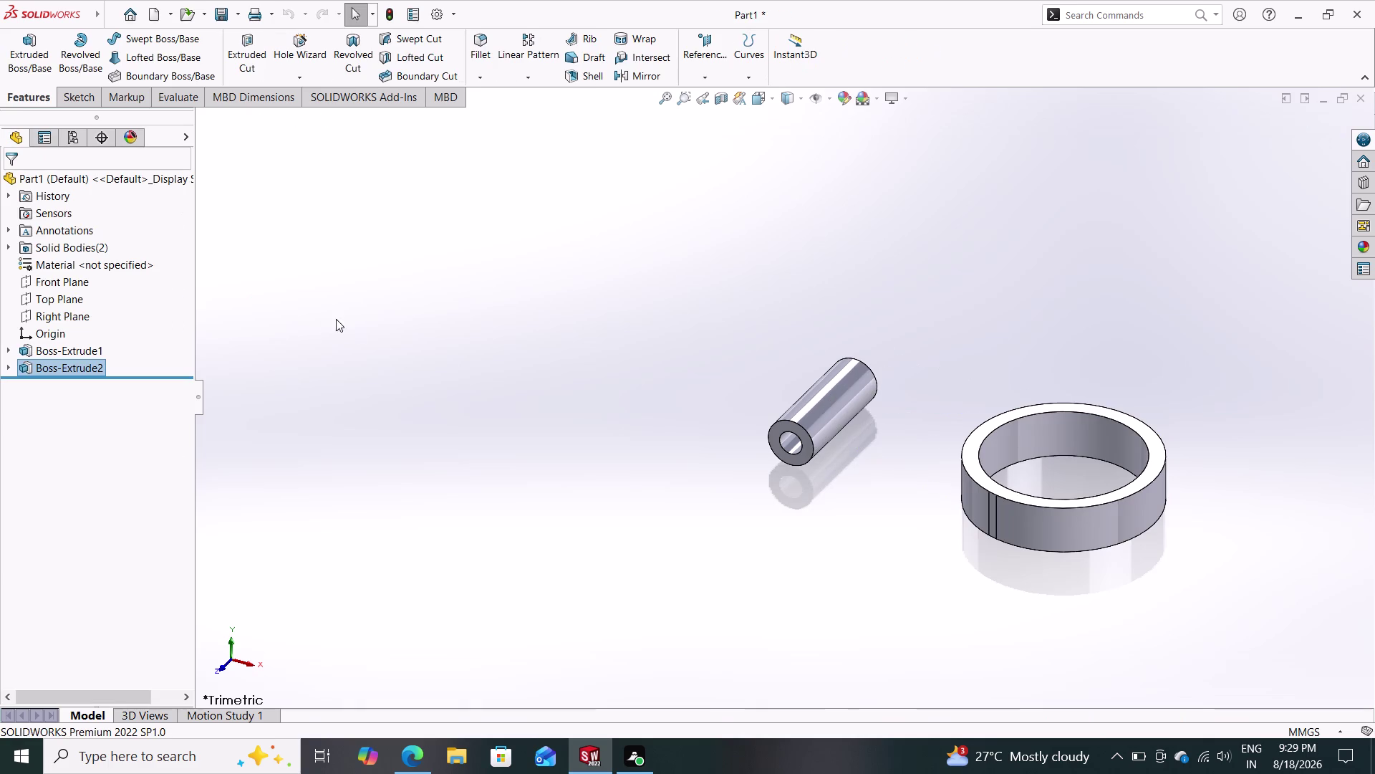
key(ctrl+z)
Open Sketch3 to check the 160 mm spacing and Ø120/Ø100 circles, then exit unchanged.
click(979, 475)
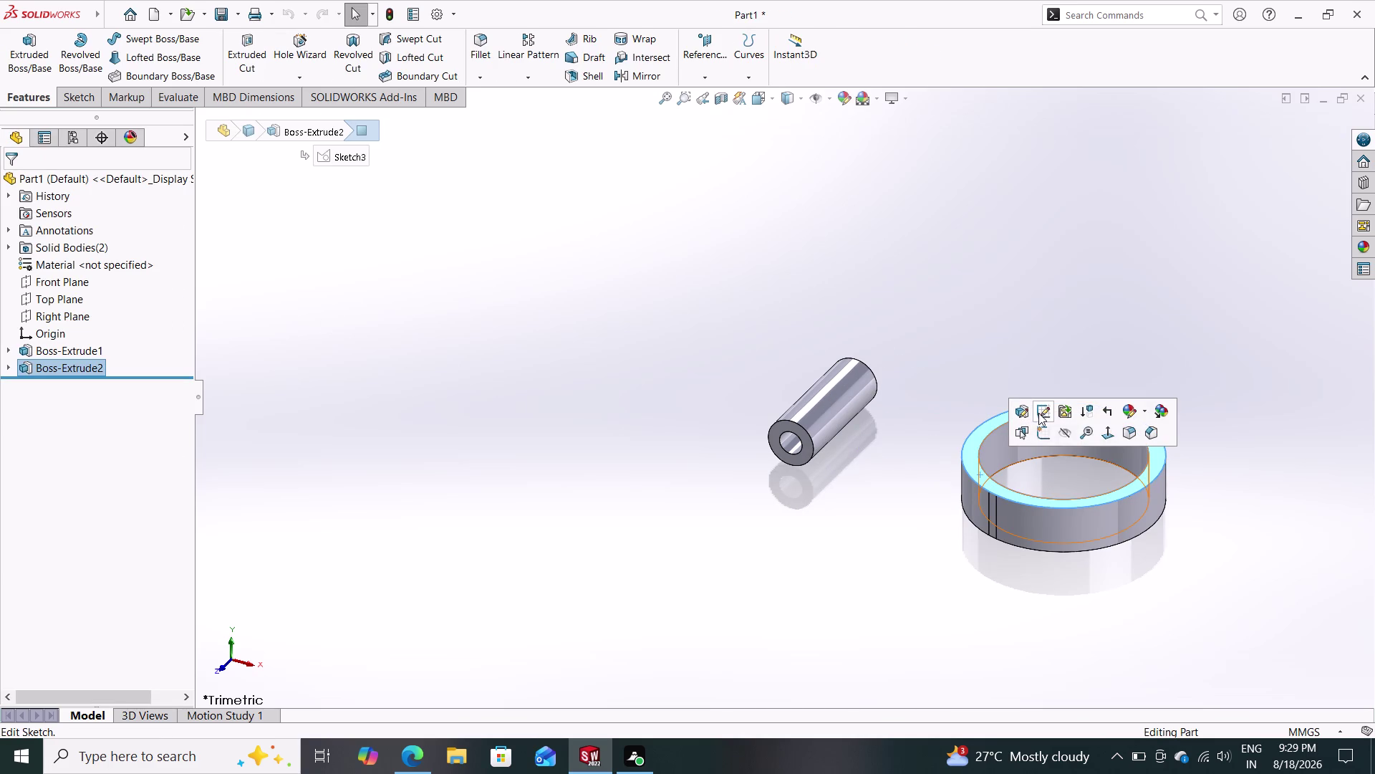
click(1046, 411)
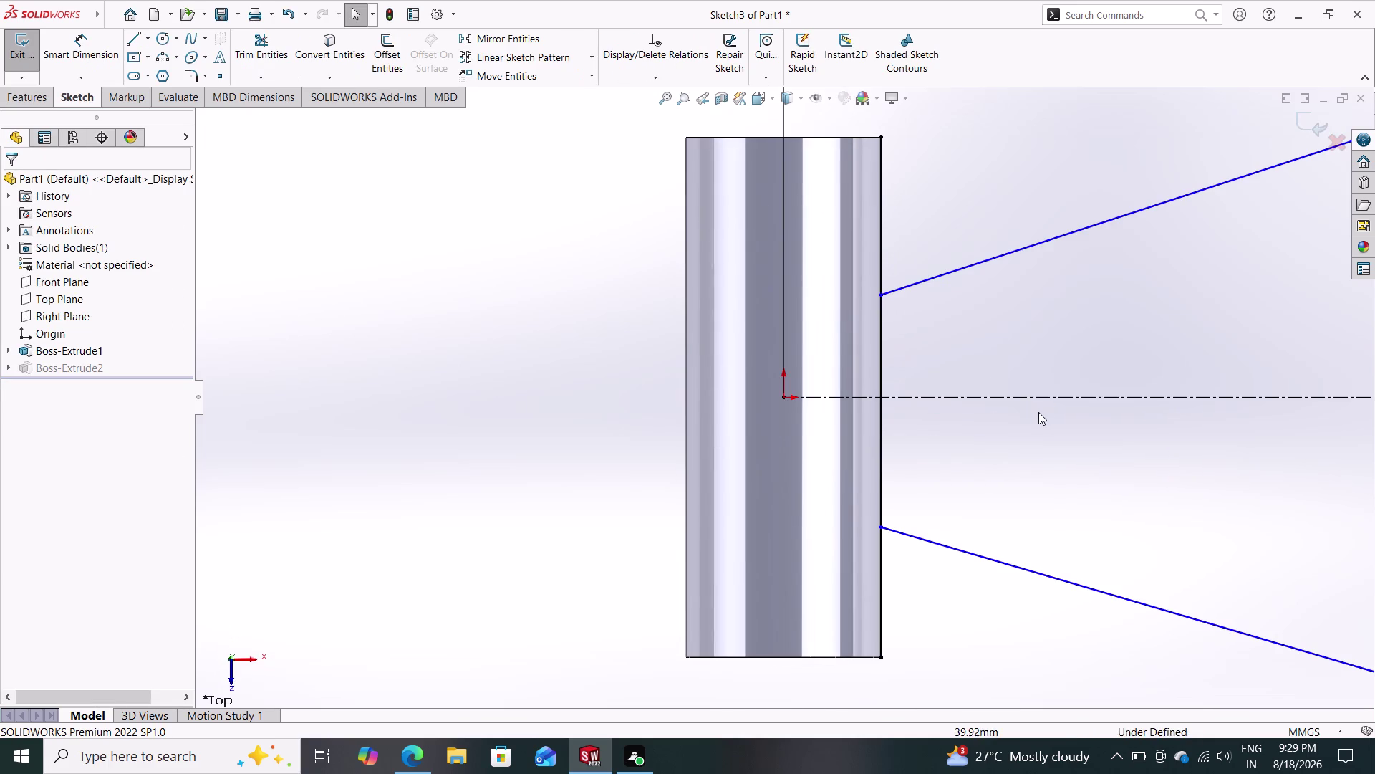
scroll(down, 3)
scroll(up, 3)
scroll(up, 3)
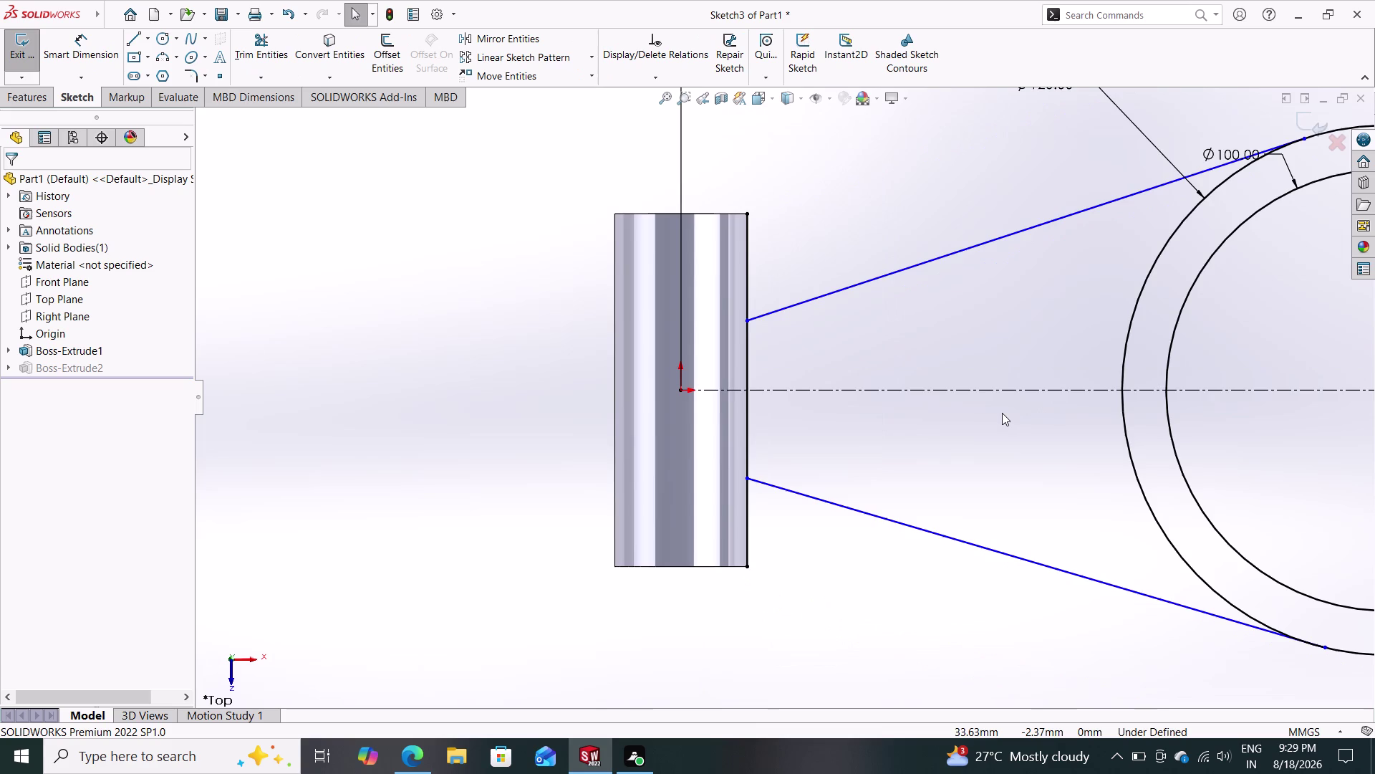
scroll(up, 3)
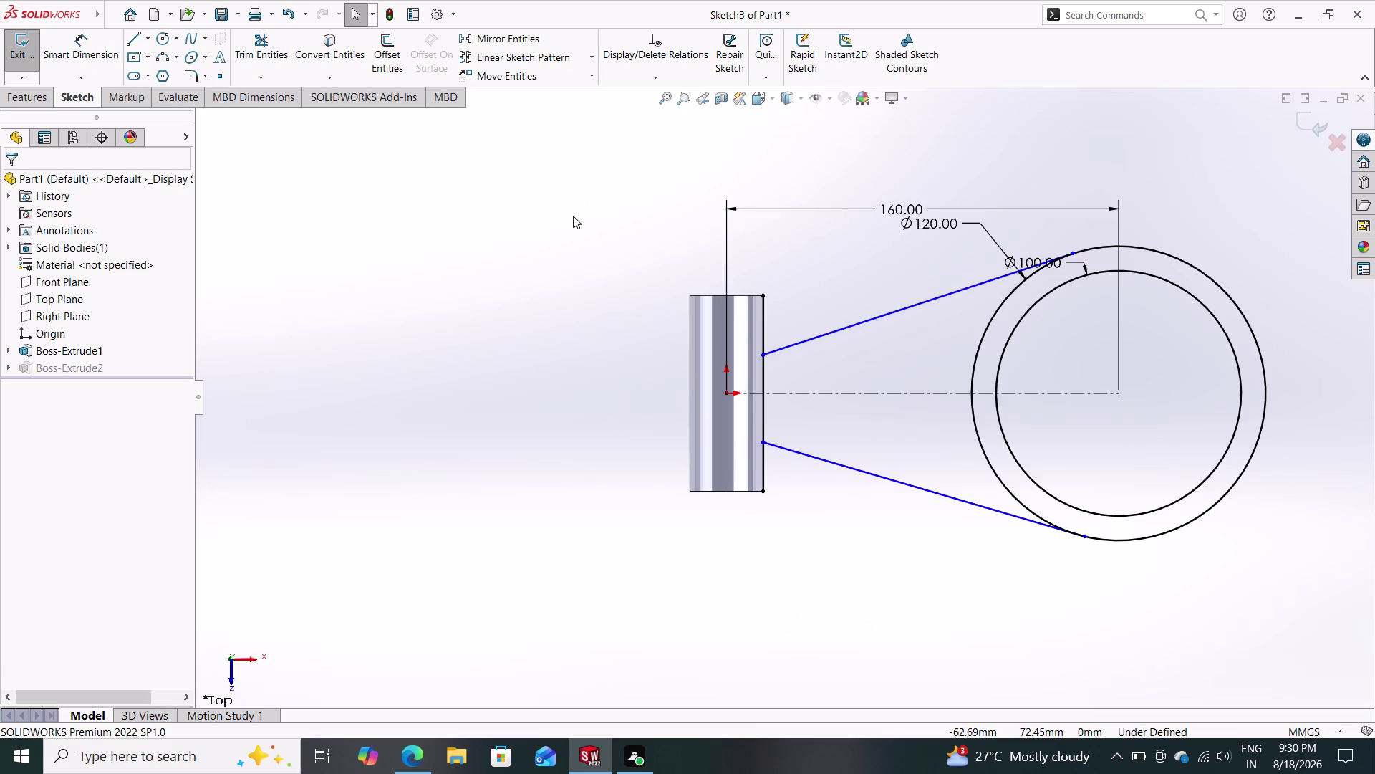
click(16, 101)
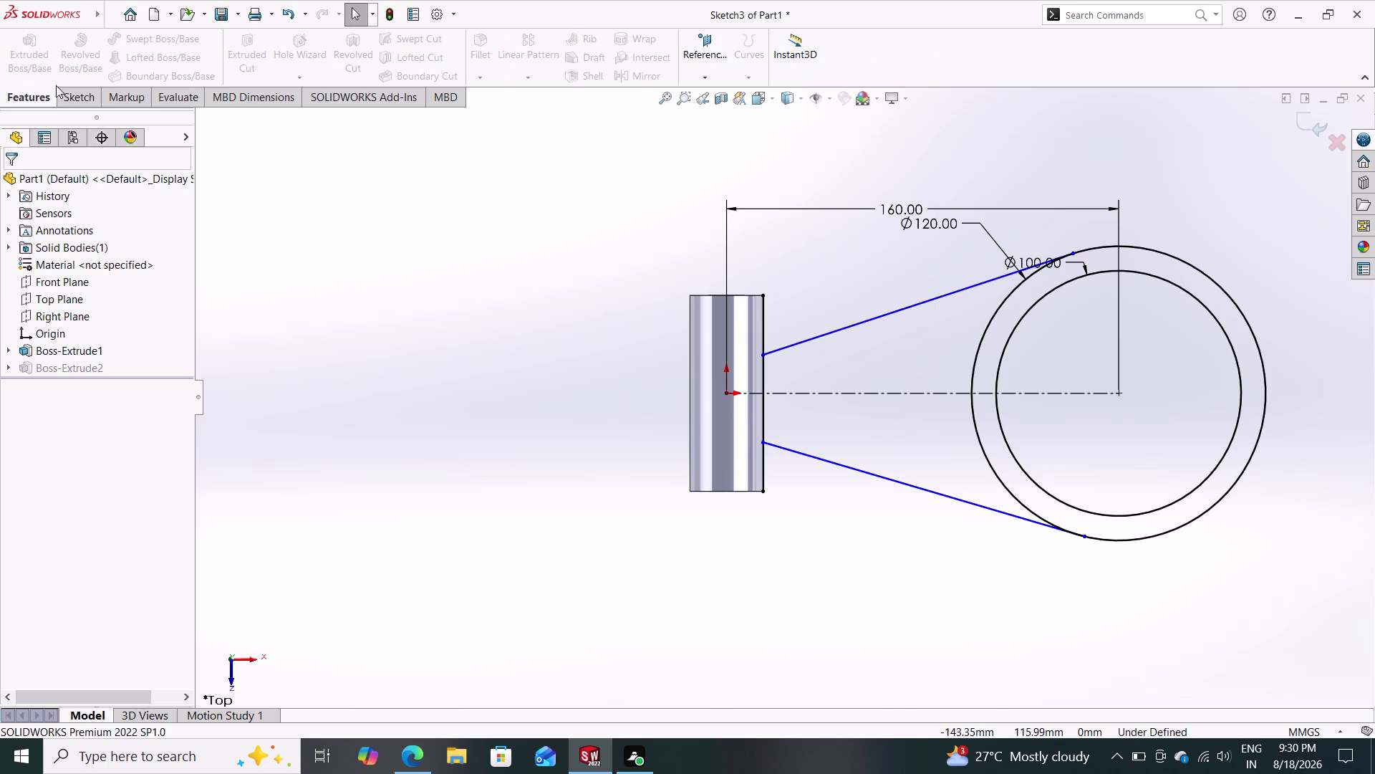
click(1322, 120)
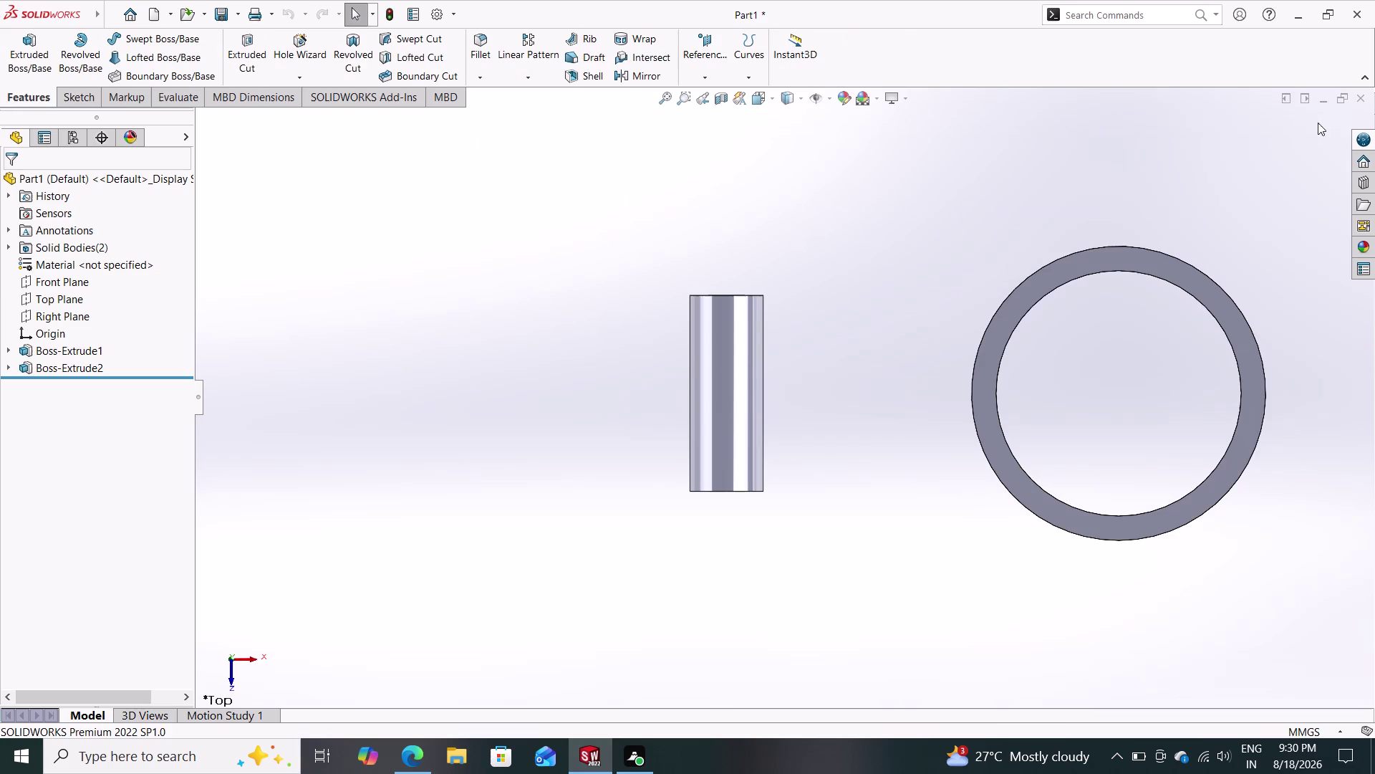
key(ctrl+z)
Reopen Sketch3 of Boss-Extrude2 for editing.
click(1014, 303)
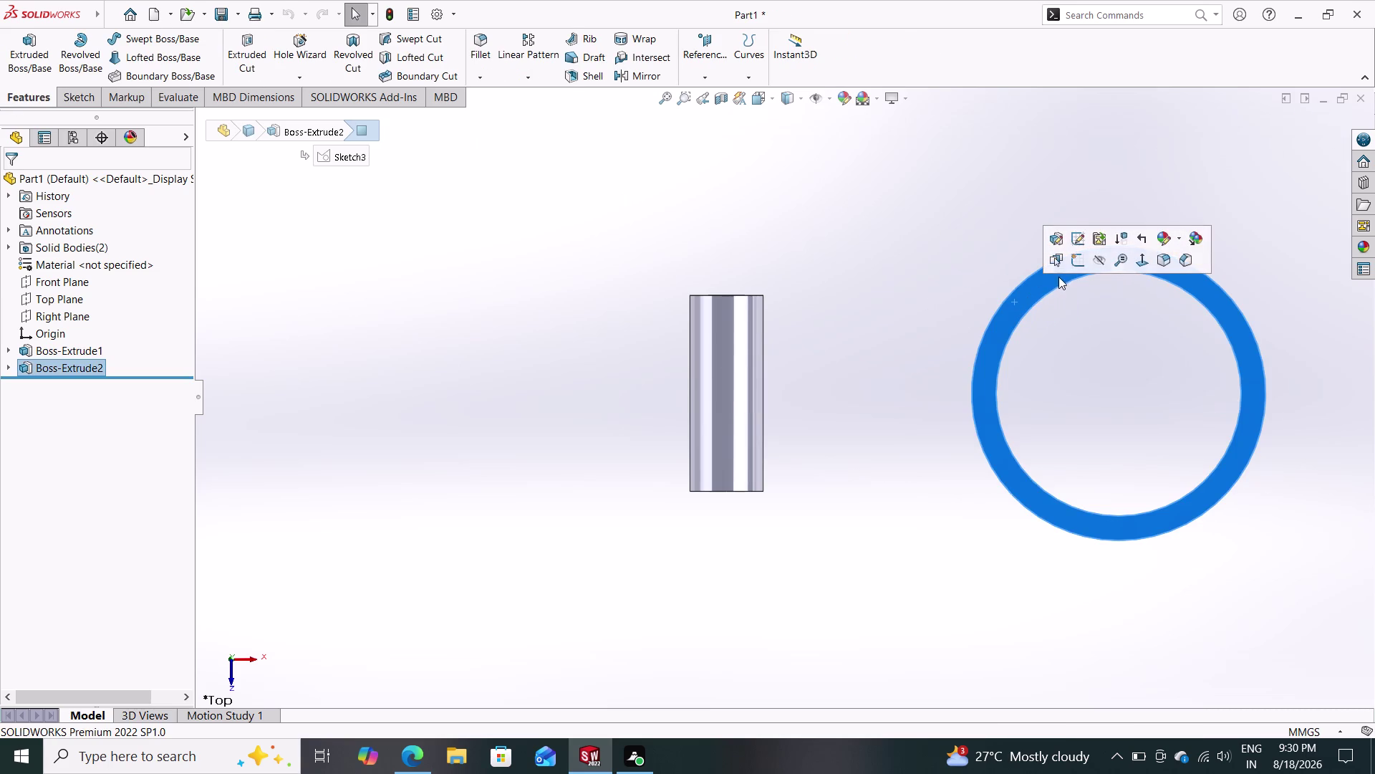
click(1078, 234)
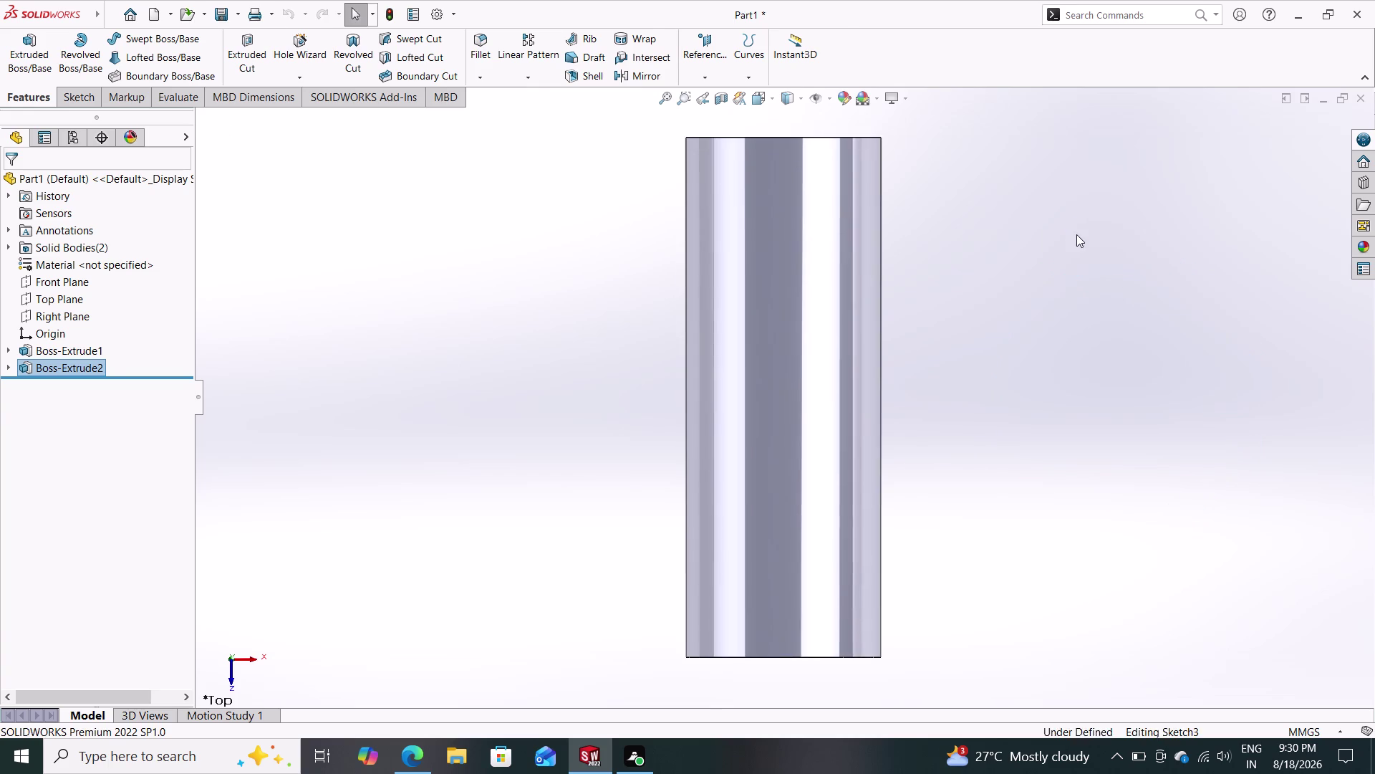
scroll(down, 3)
scroll(up, 3)
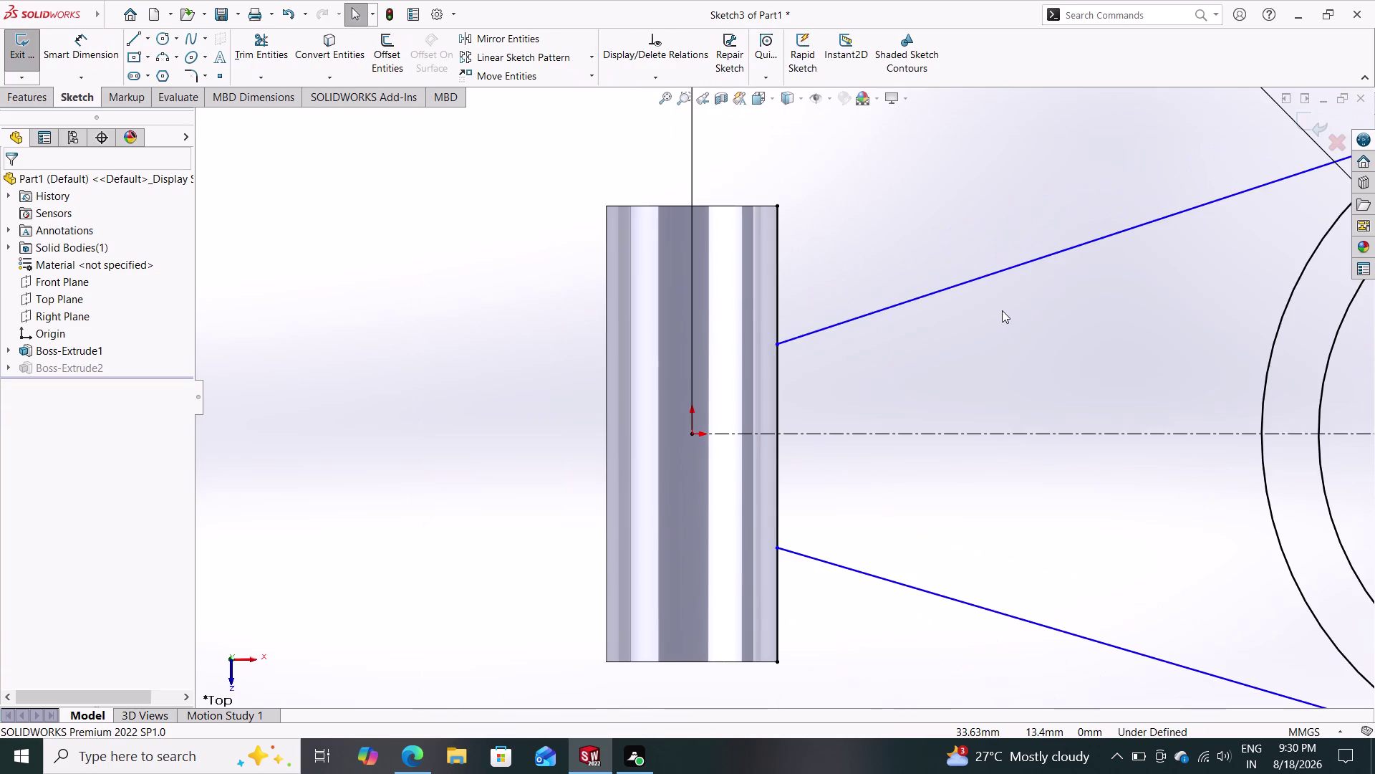
click(21, 99)
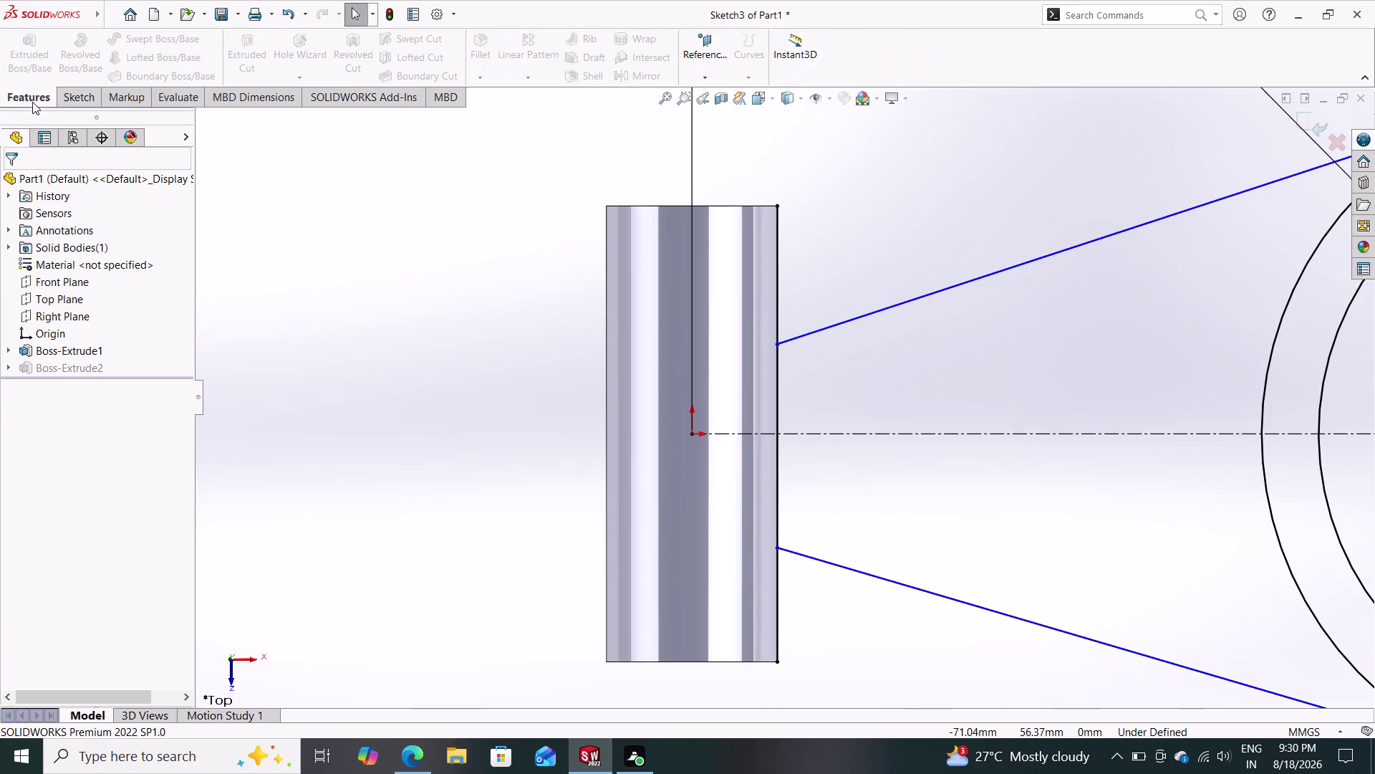
scroll(up, 3)
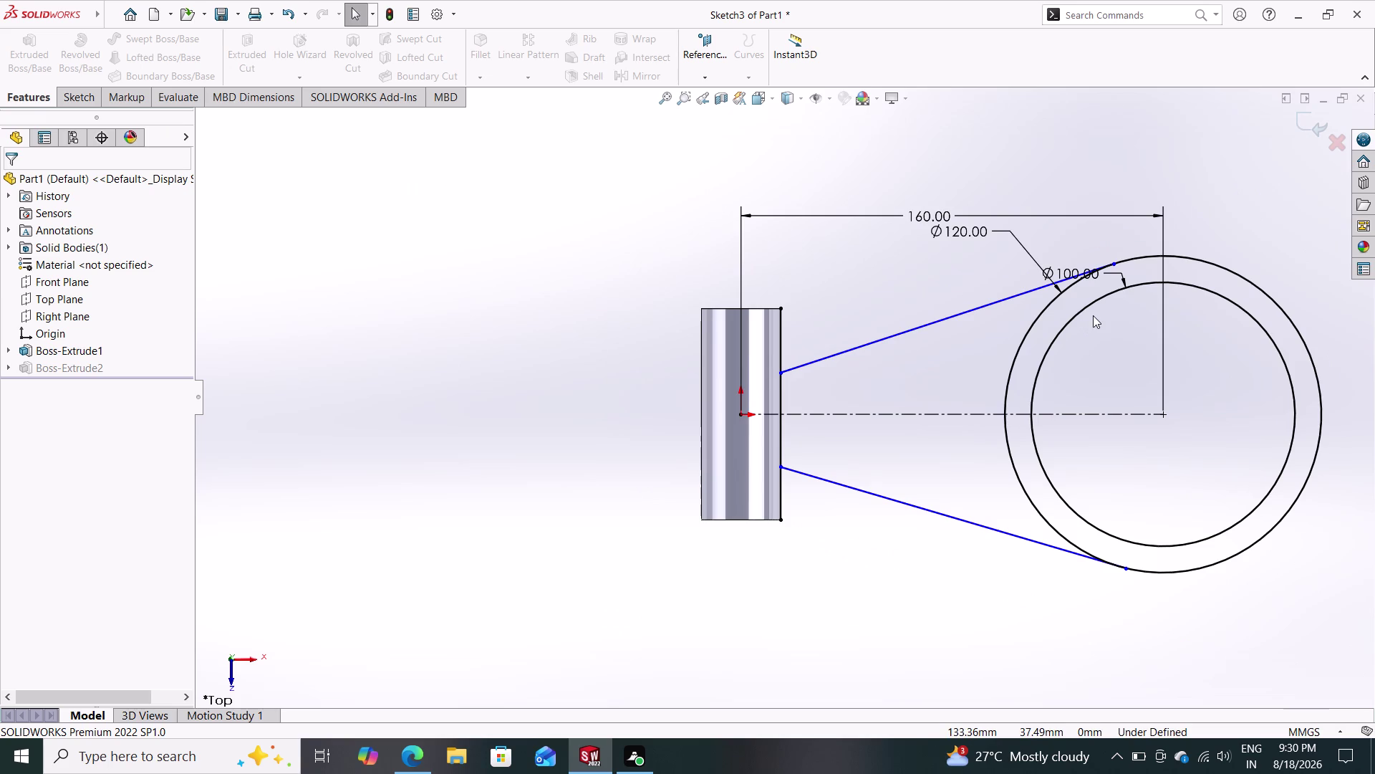
Delete the Ø100 and Ø120 ring circles, confirming each deletion, and exit the sketch.
click(1146, 287)
key(Delete)
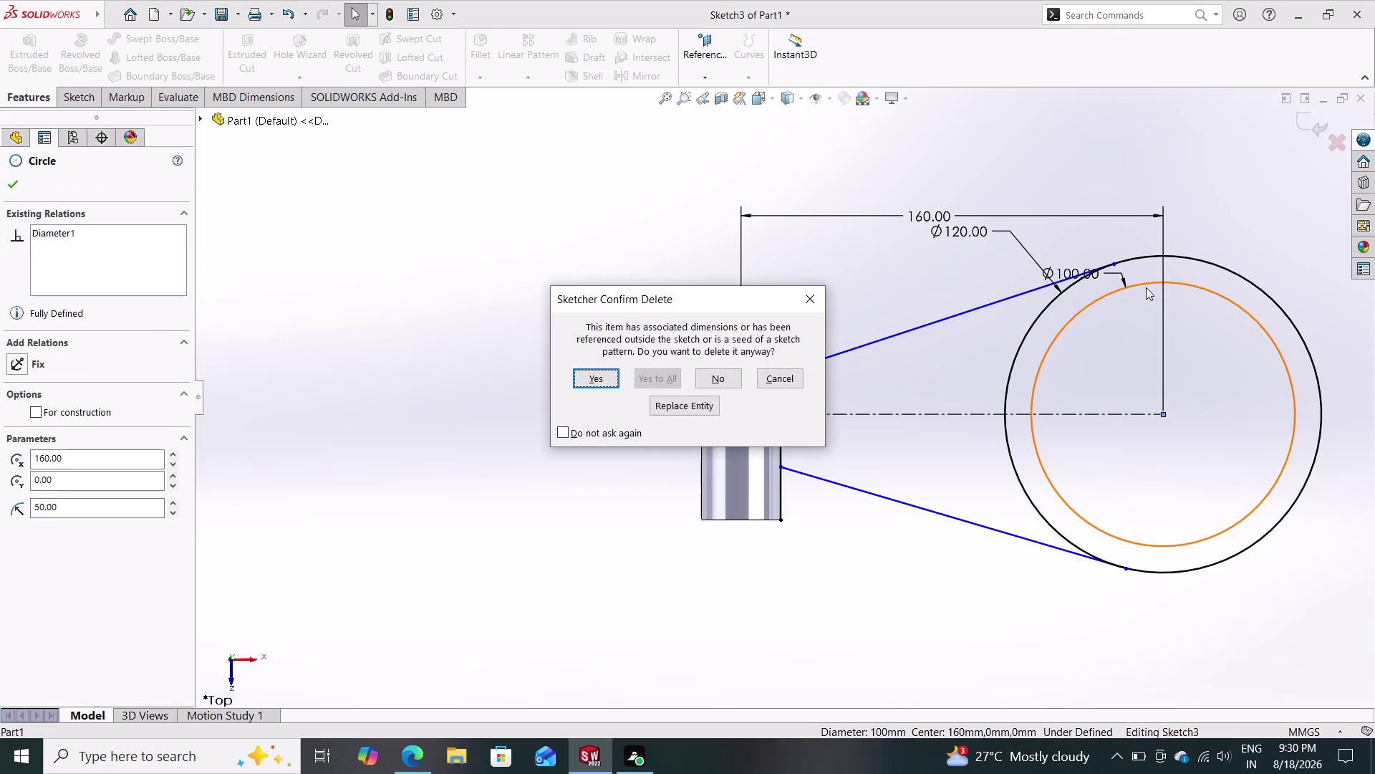
click(581, 376)
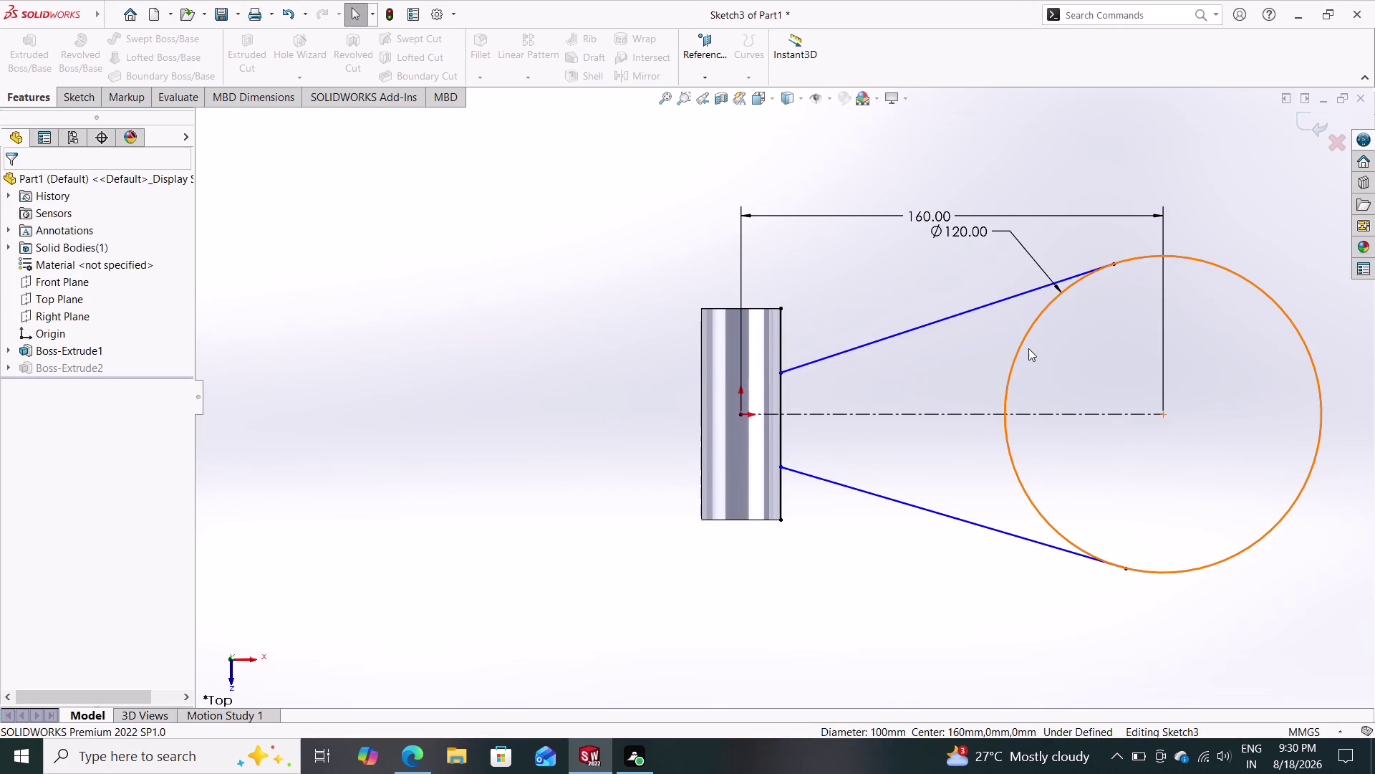
click(1025, 337)
key(Delete)
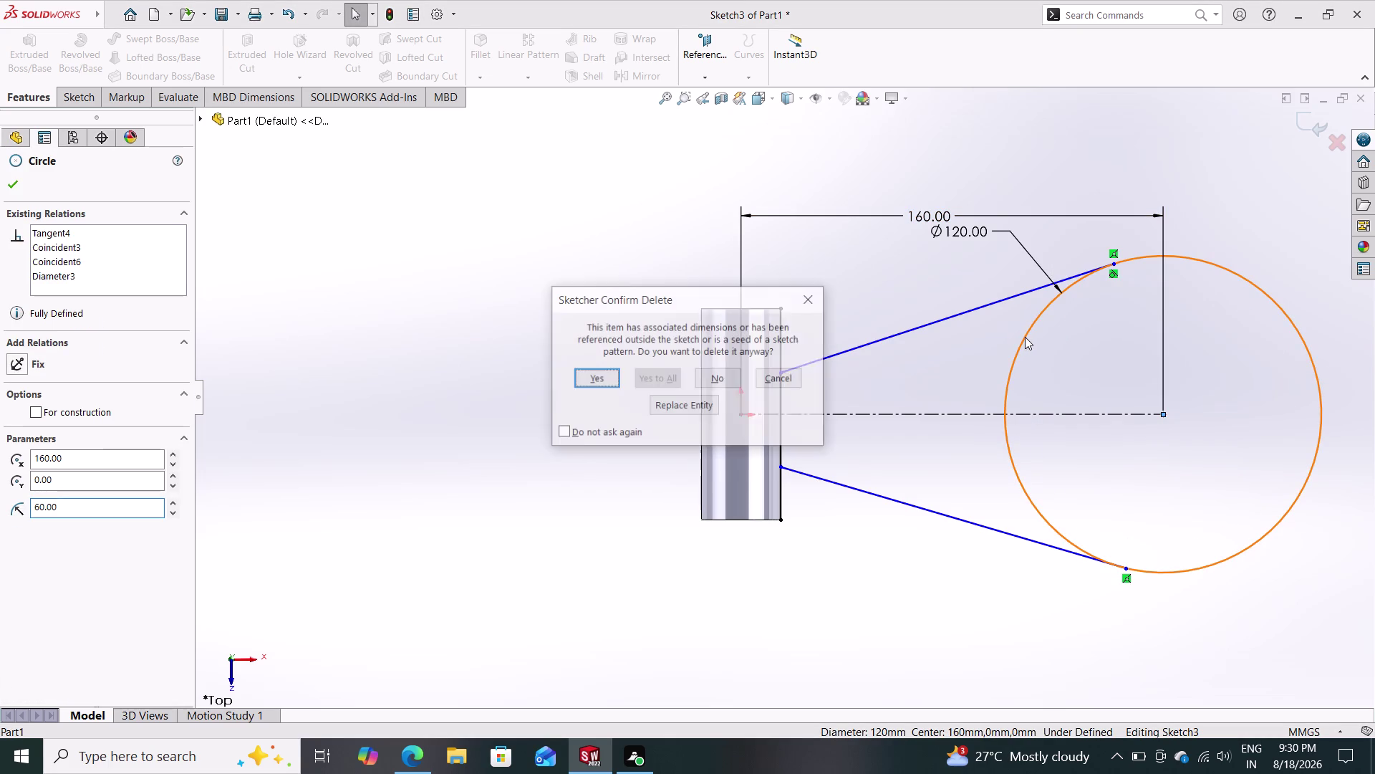
click(578, 380)
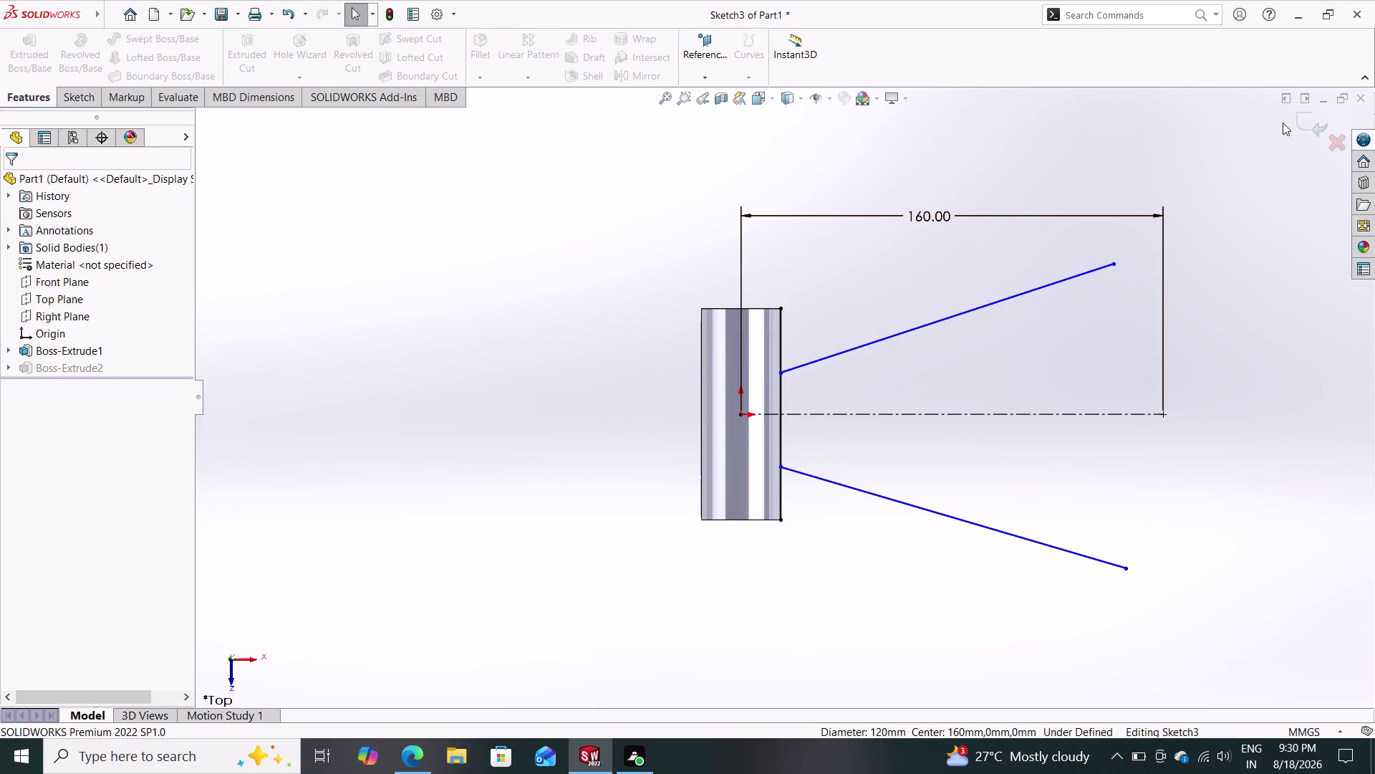
click(1311, 127)
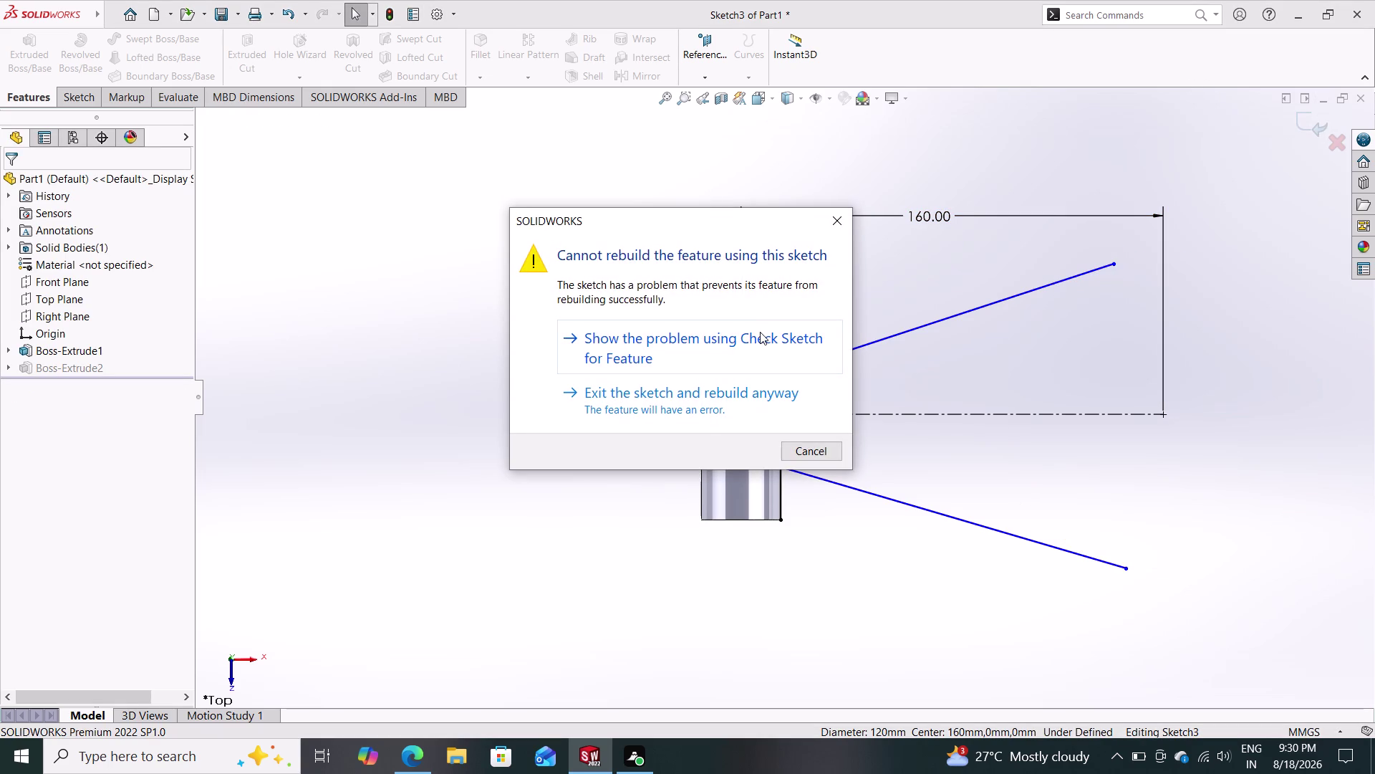
Run Check Sketch on Sketch3 and close its results.
click(736, 362)
click(728, 378)
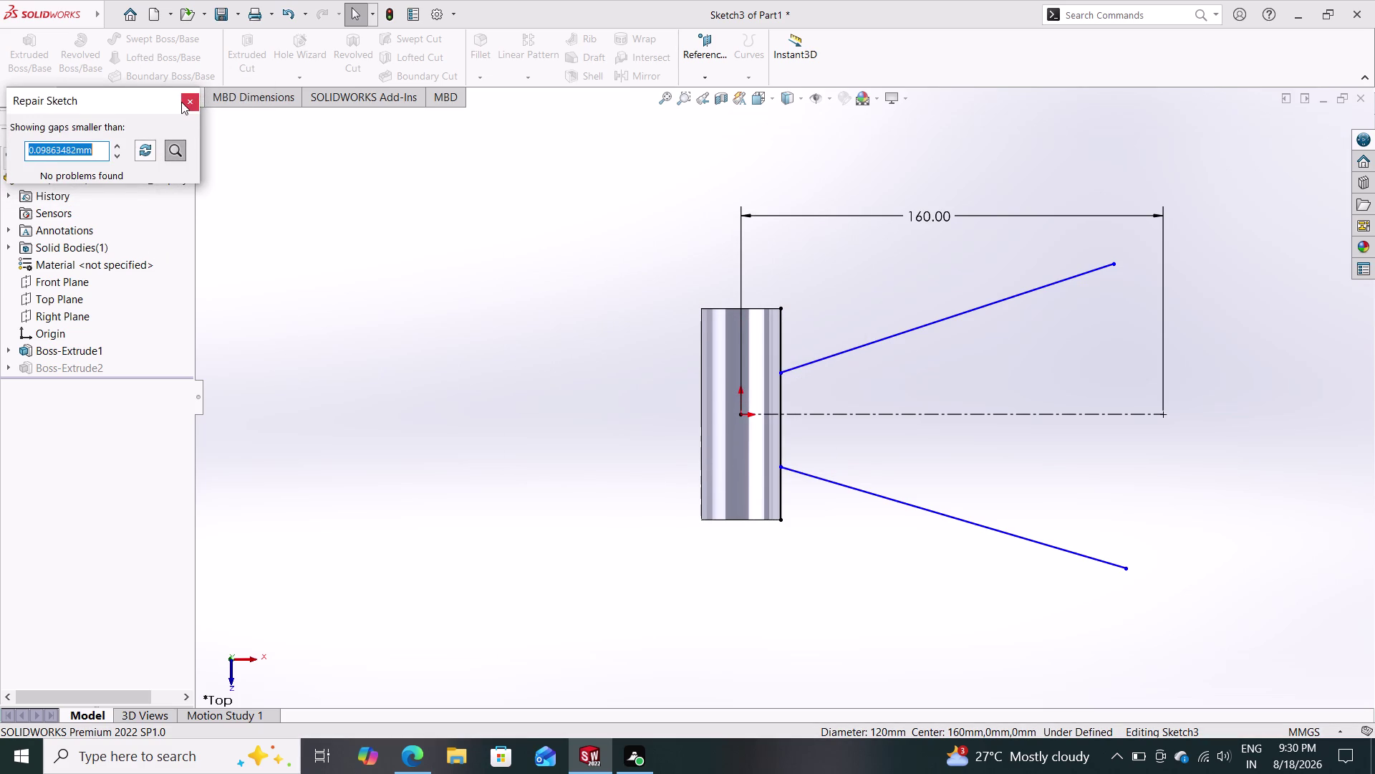
click(182, 100)
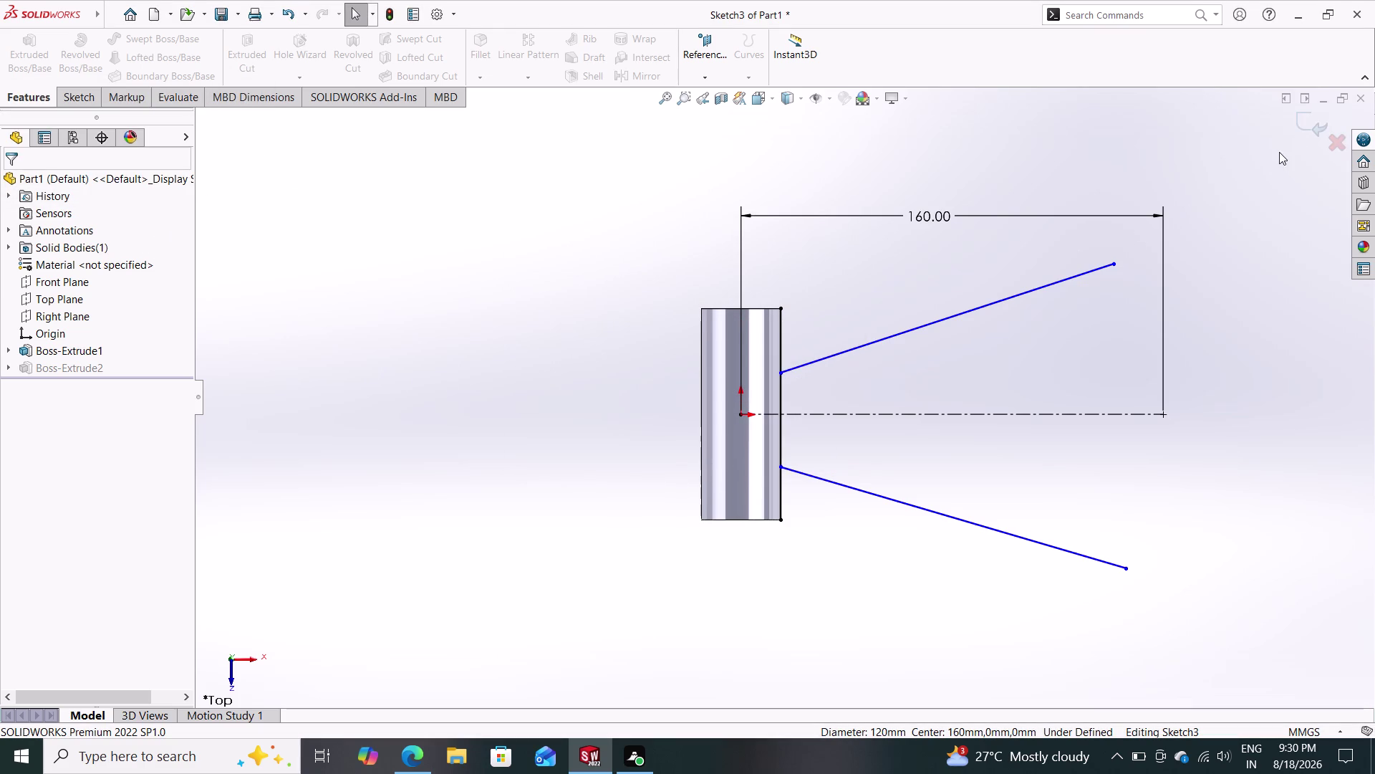
Rebuild Boss-Extrude2 despite the open-contour error, then return to editing Sketch3.
click(1309, 127)
click(724, 417)
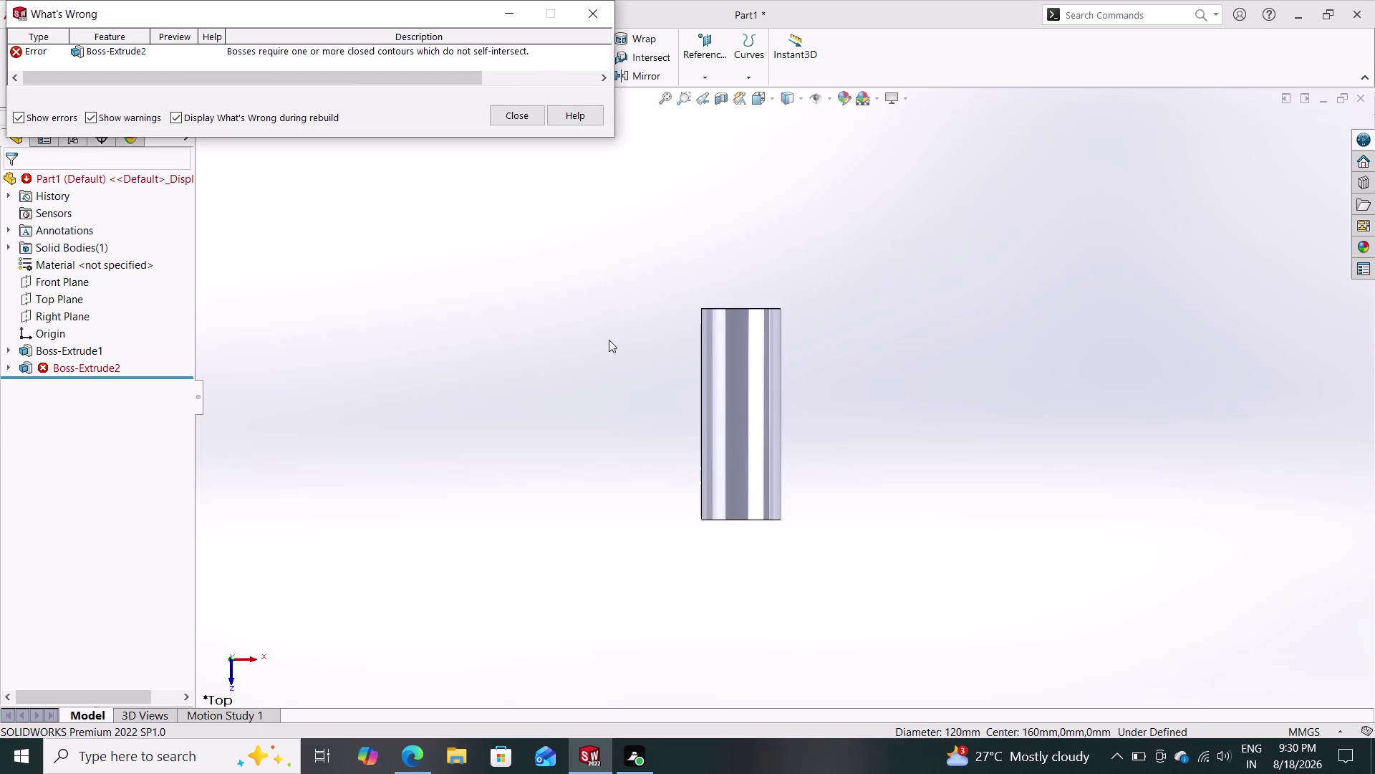
click(520, 117)
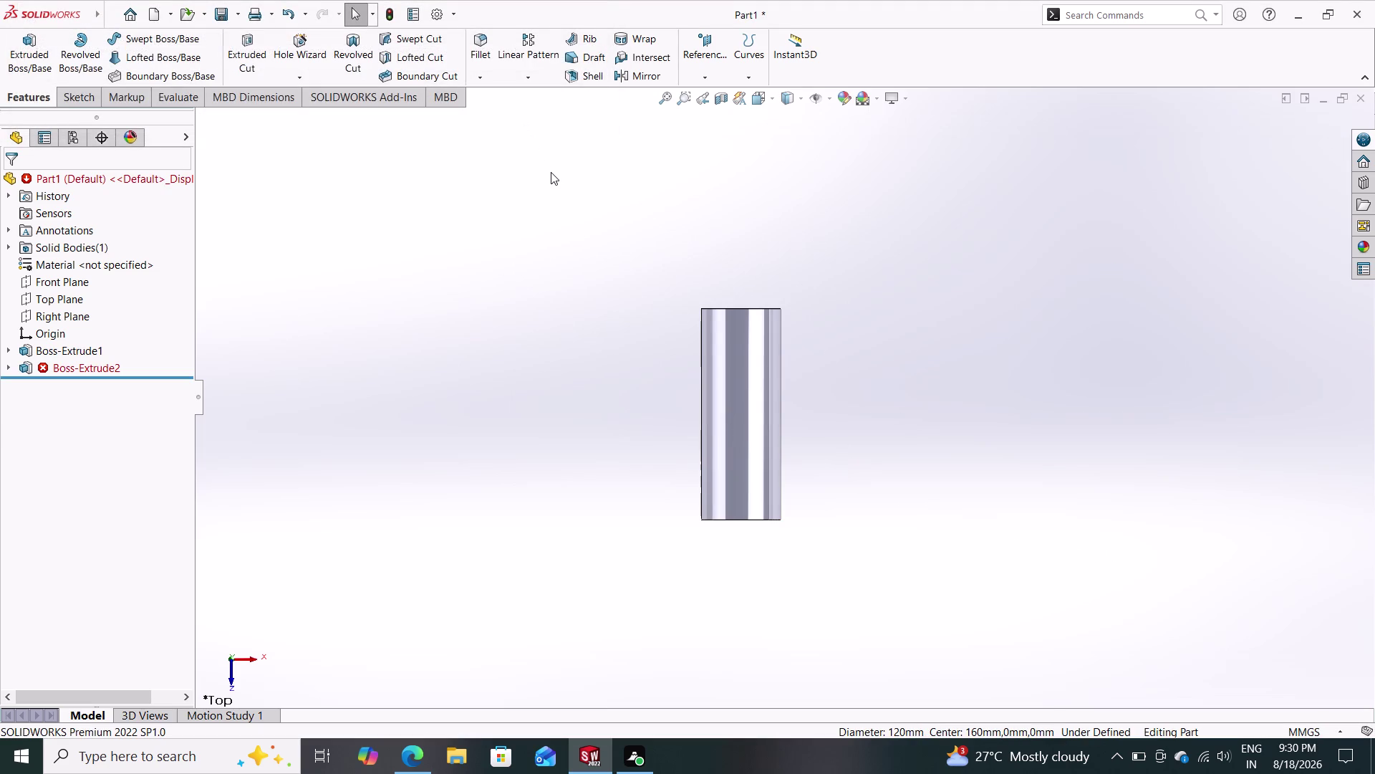
key(ctrl+z)
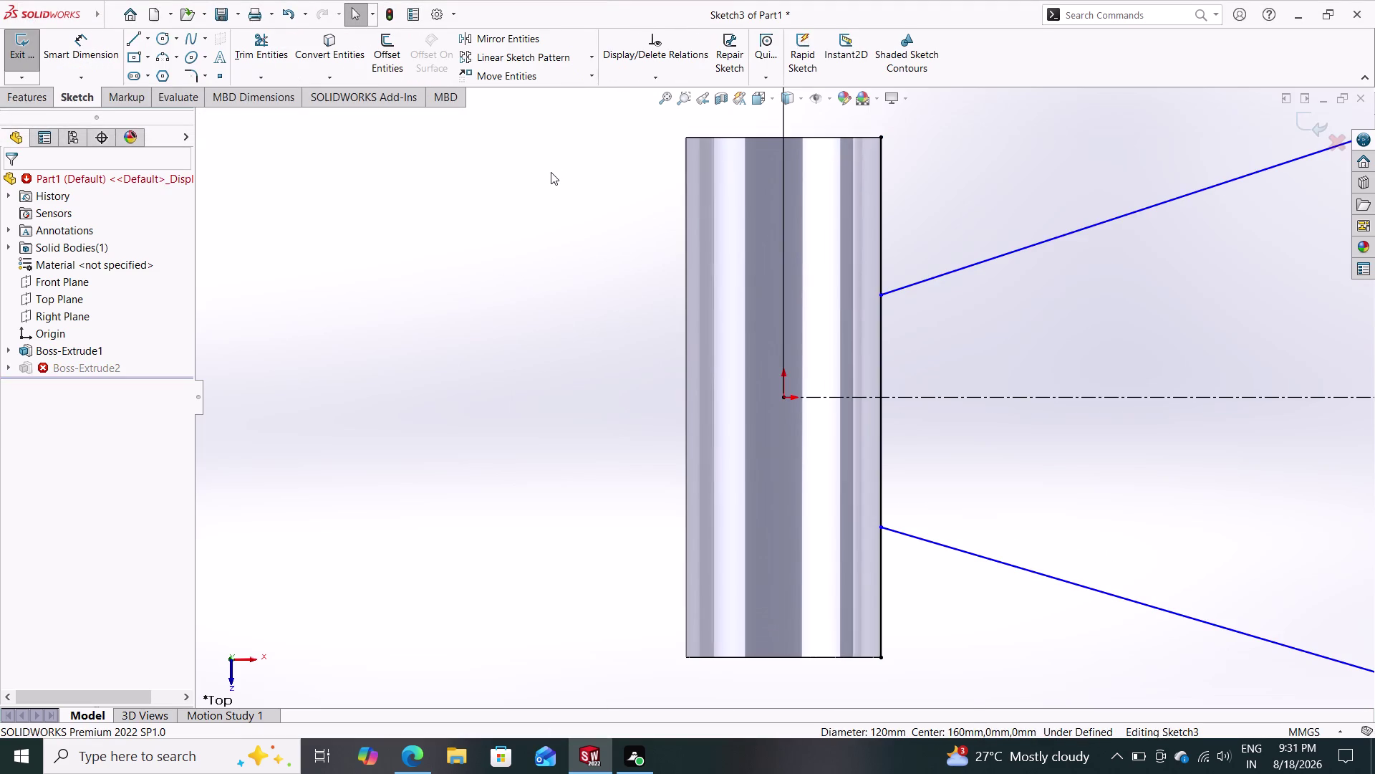
Draw two concentric circles centred at the 160 mm point in Sketch3.
scroll(down, 3)
scroll(up, 3)
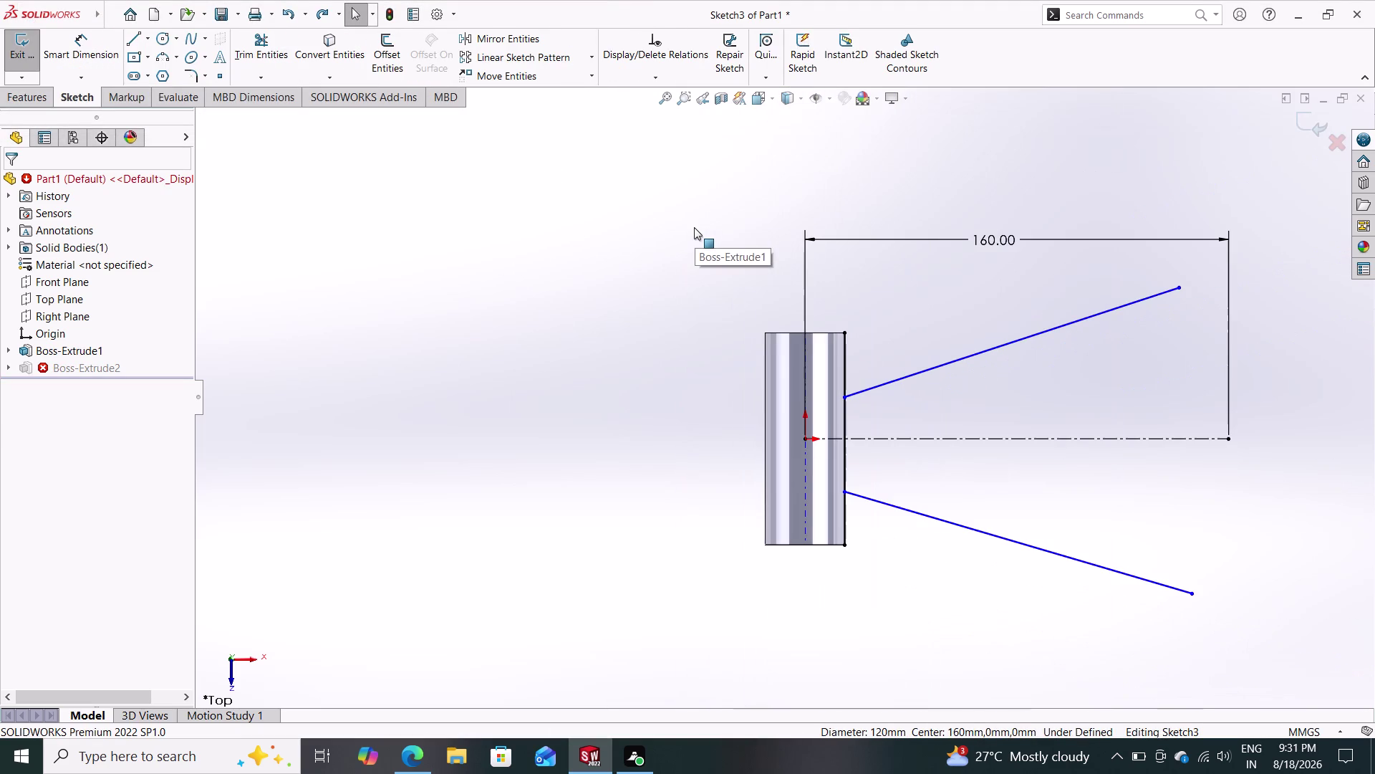
scroll(up, 3)
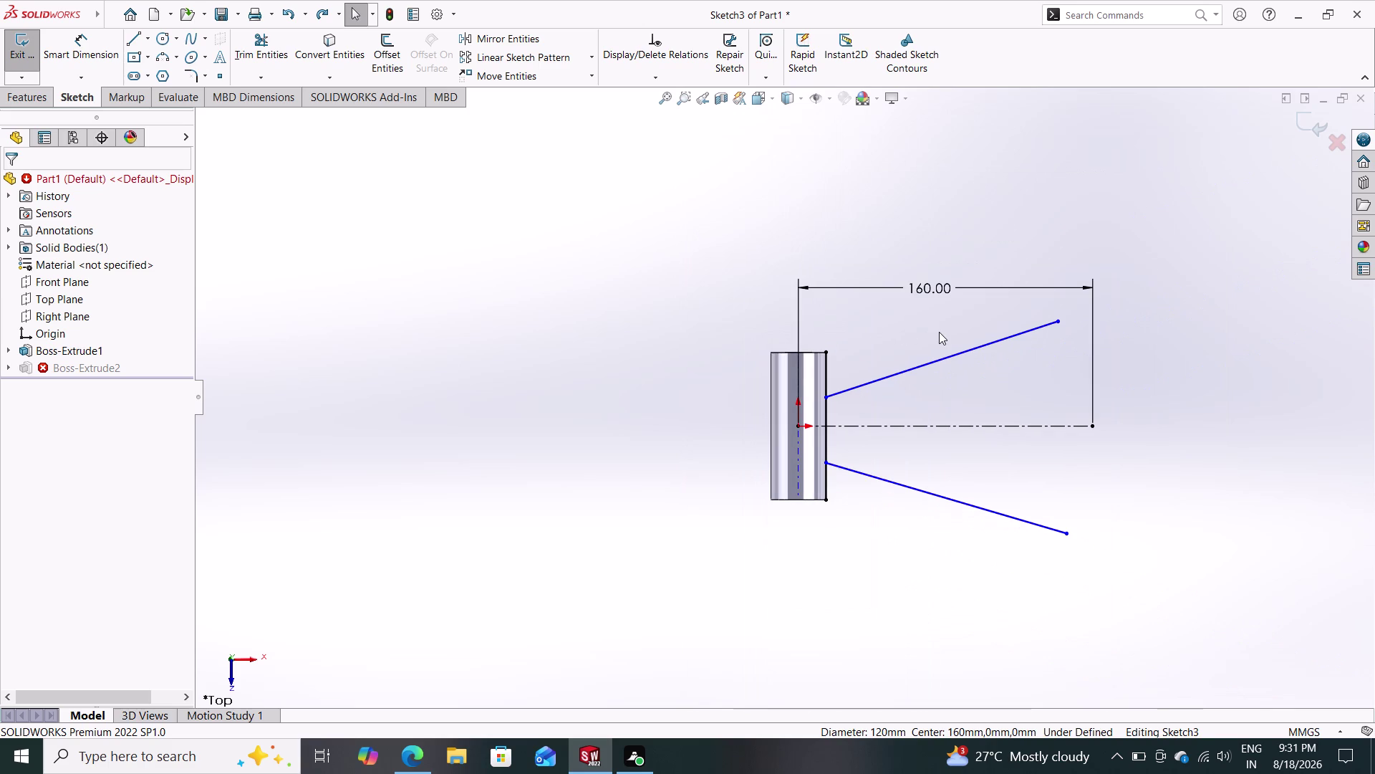
scroll(down, 3)
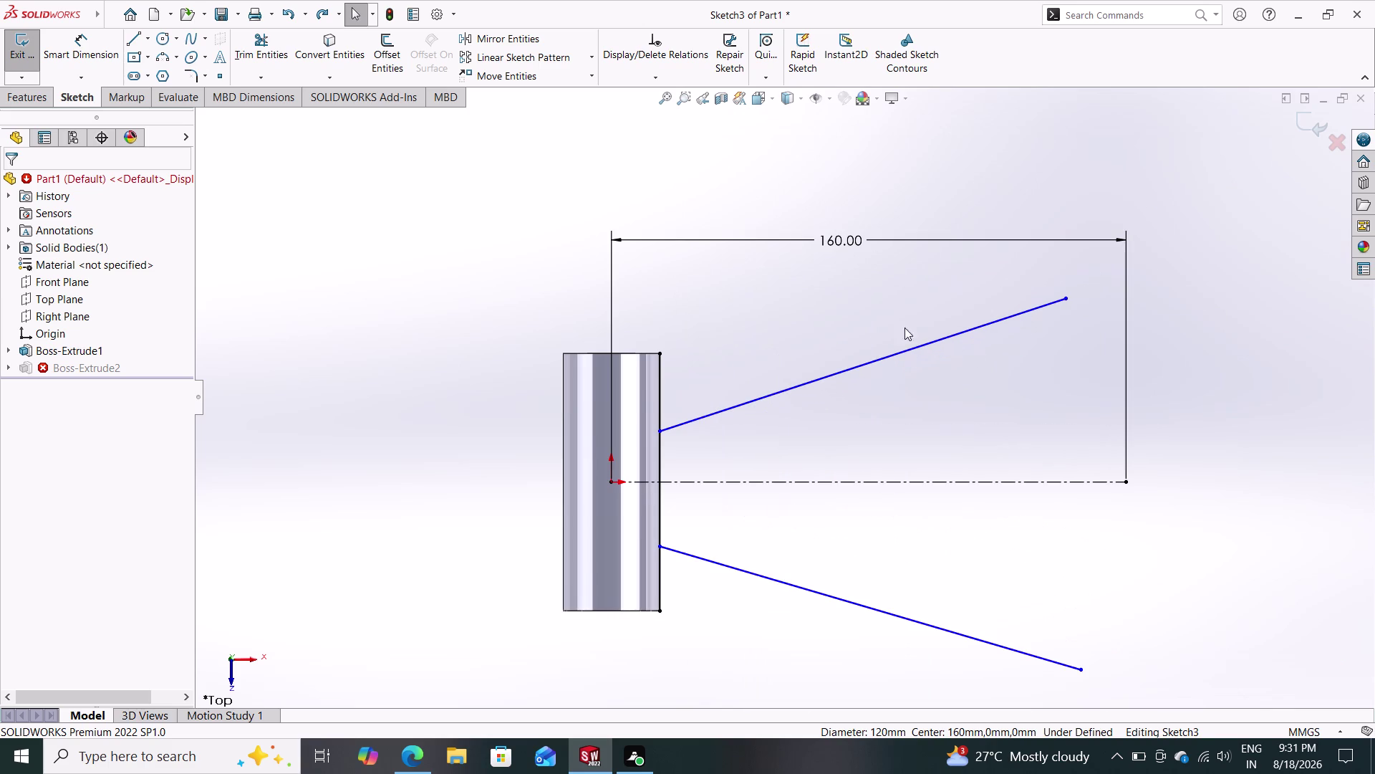
click(163, 41)
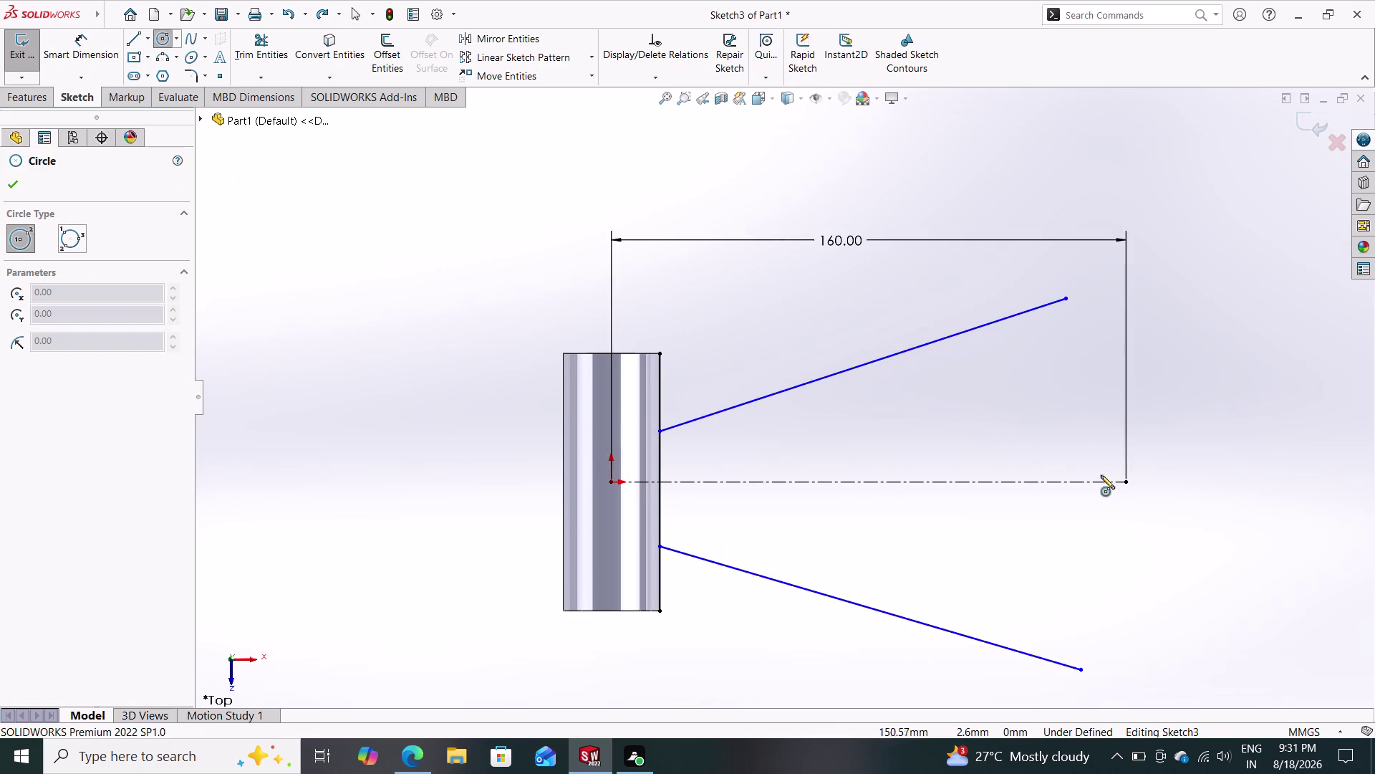
click(1124, 480)
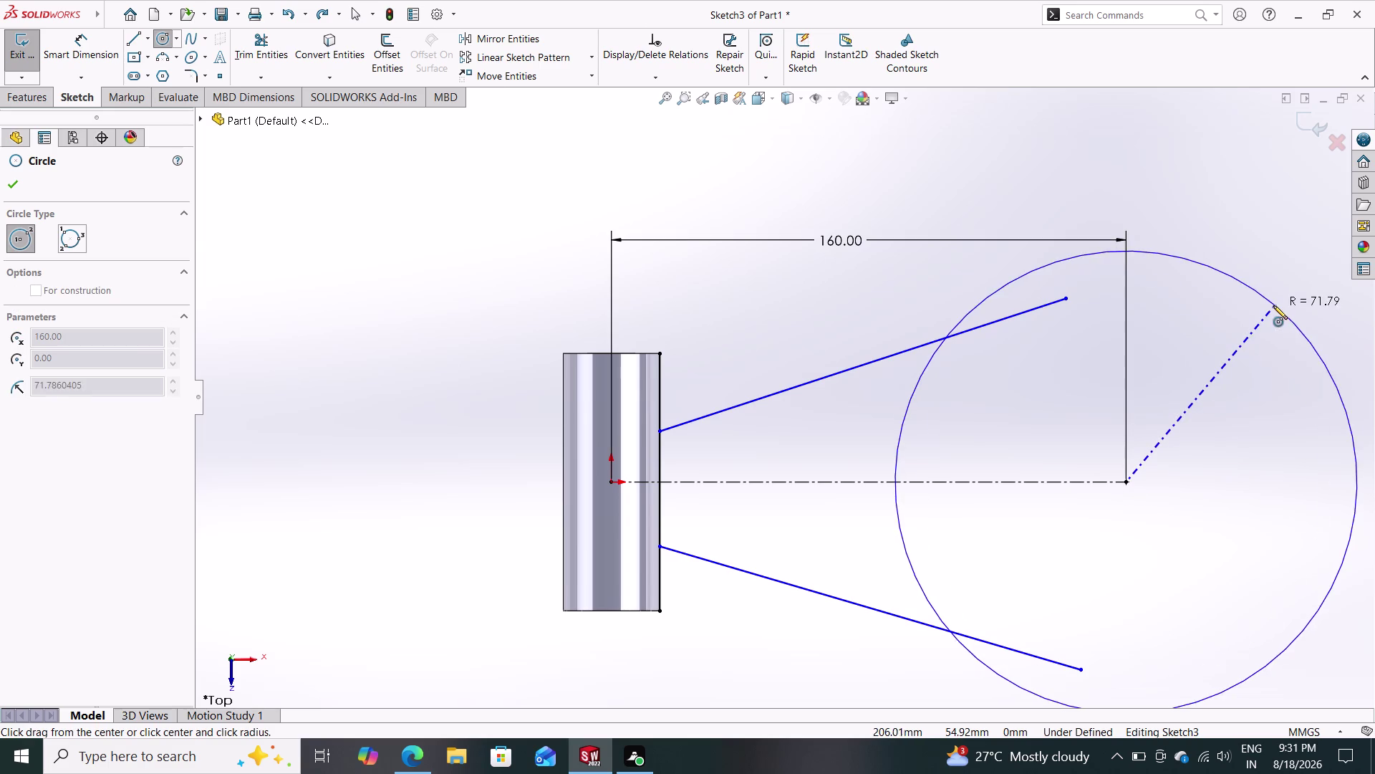
click(1253, 315)
drag(1126, 482, 1152, 402)
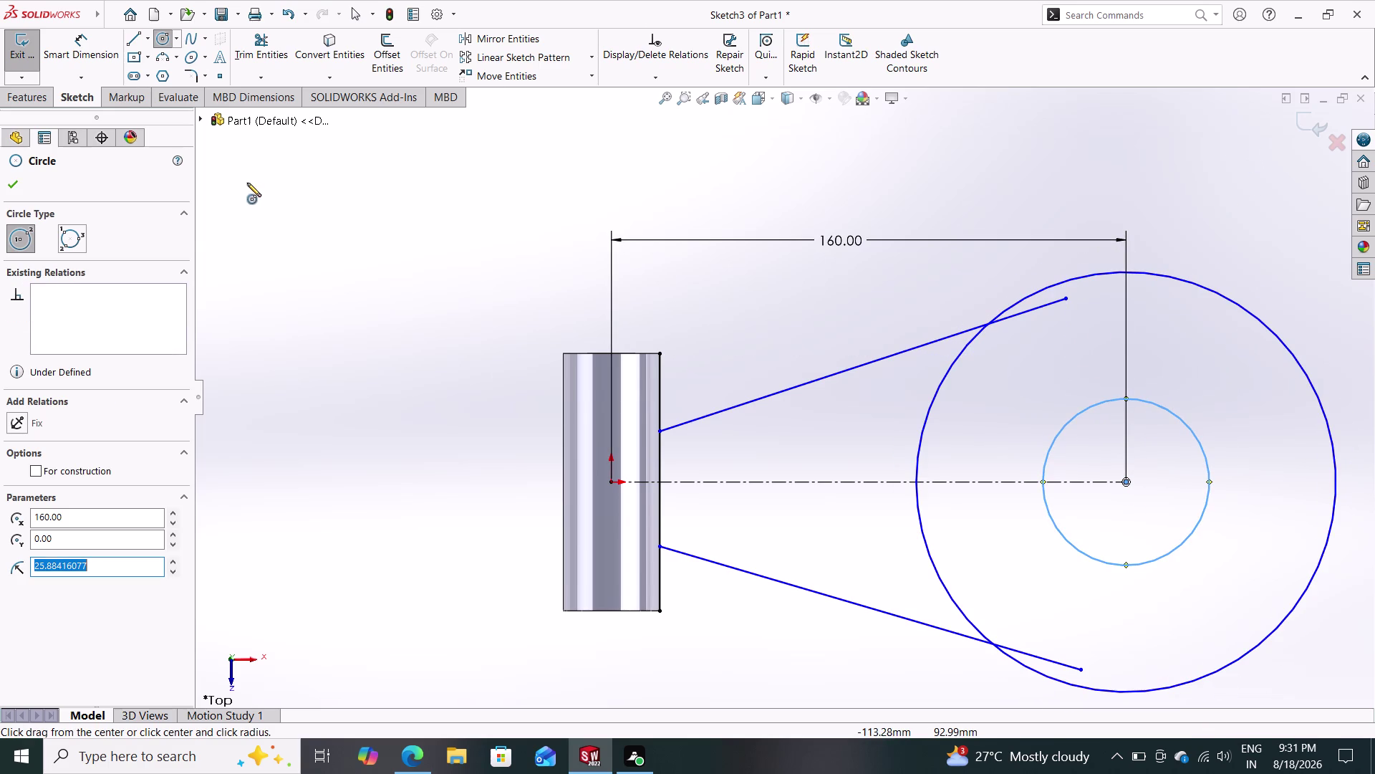
Dimension the inner circle to Ø100 mm and the outer circle to Ø120 mm.
click(98, 60)
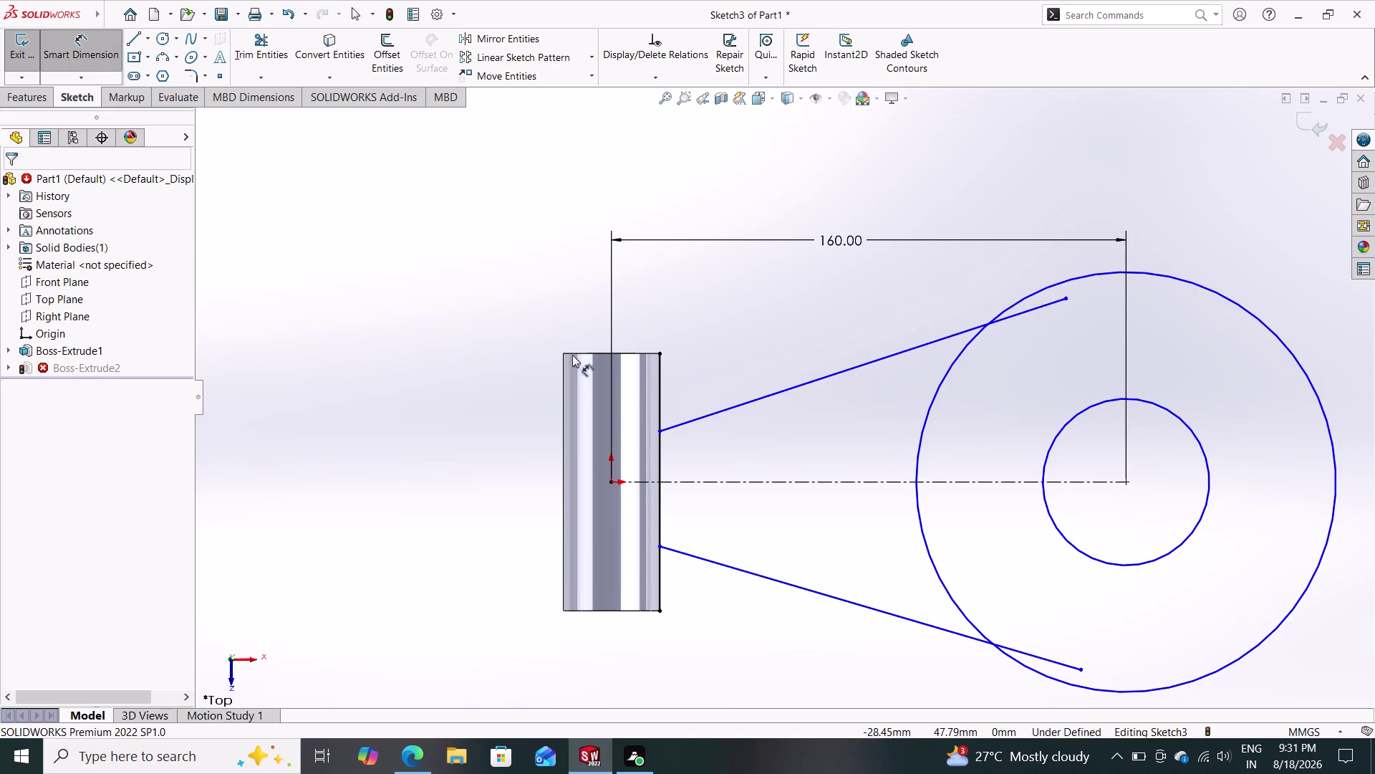
click(1164, 411)
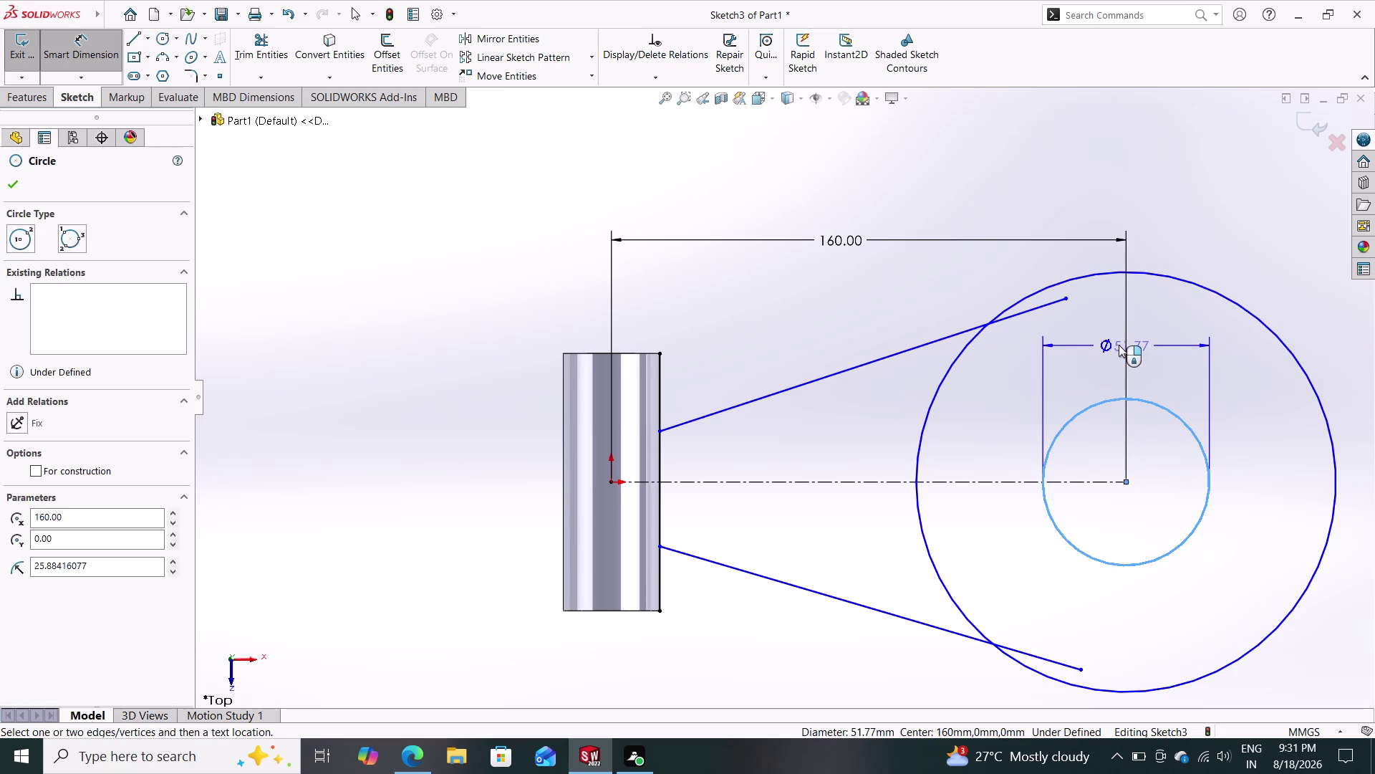
click(1108, 338)
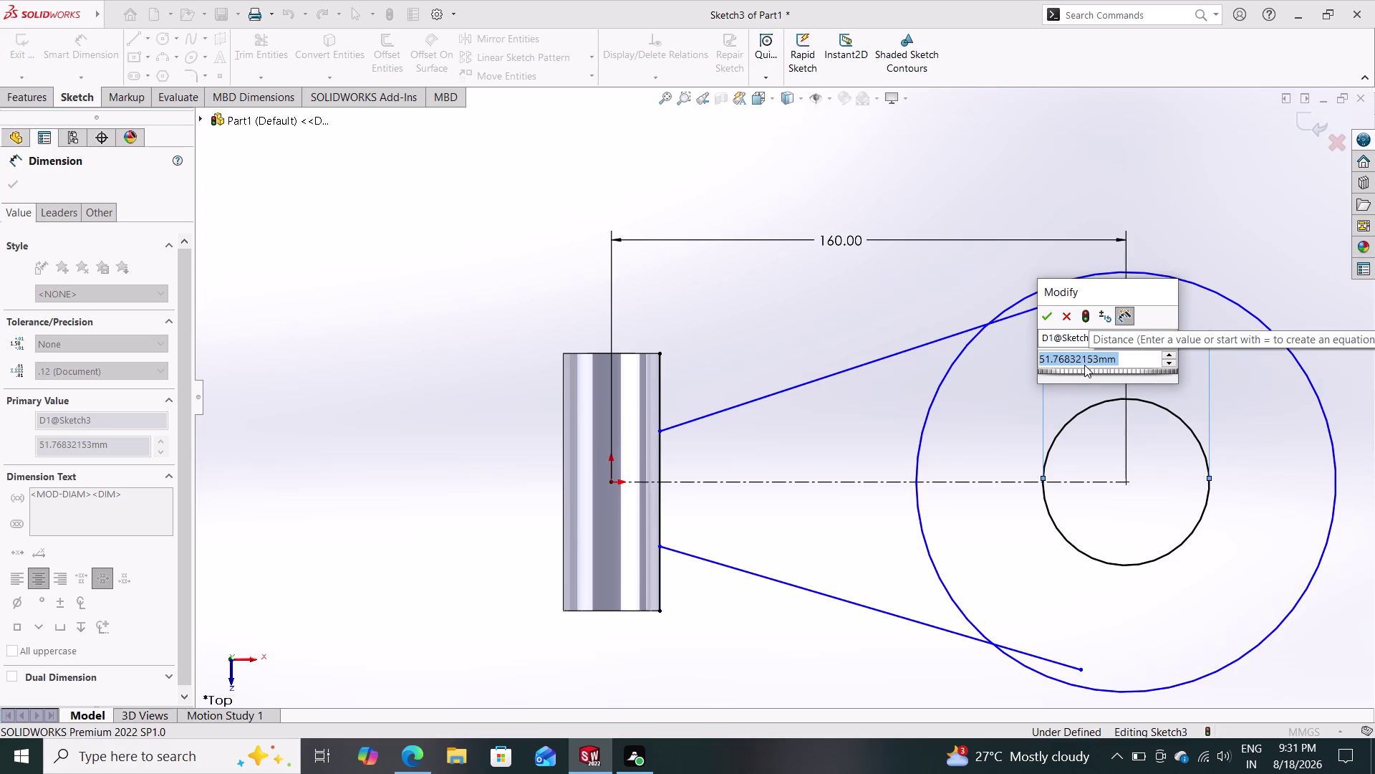
text(100)
key(Return)
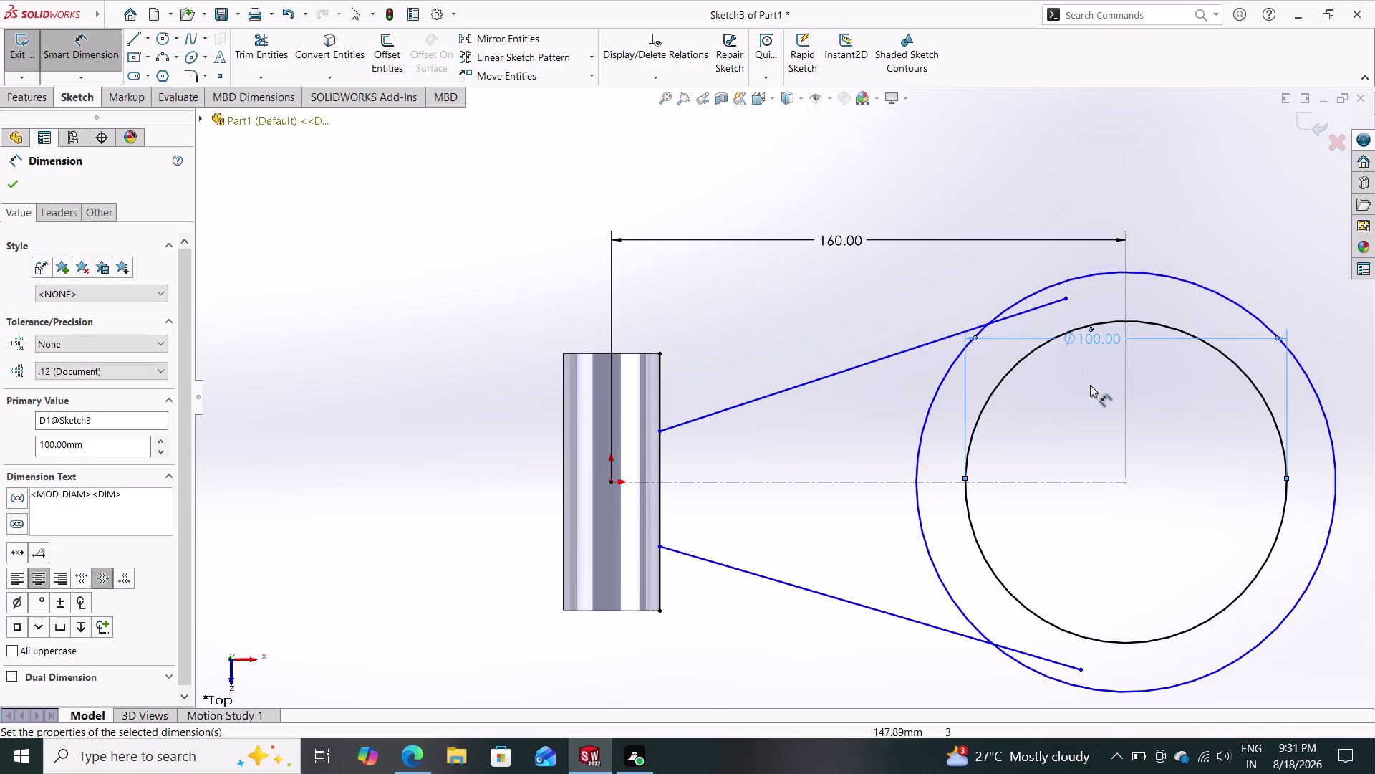
click(1176, 276)
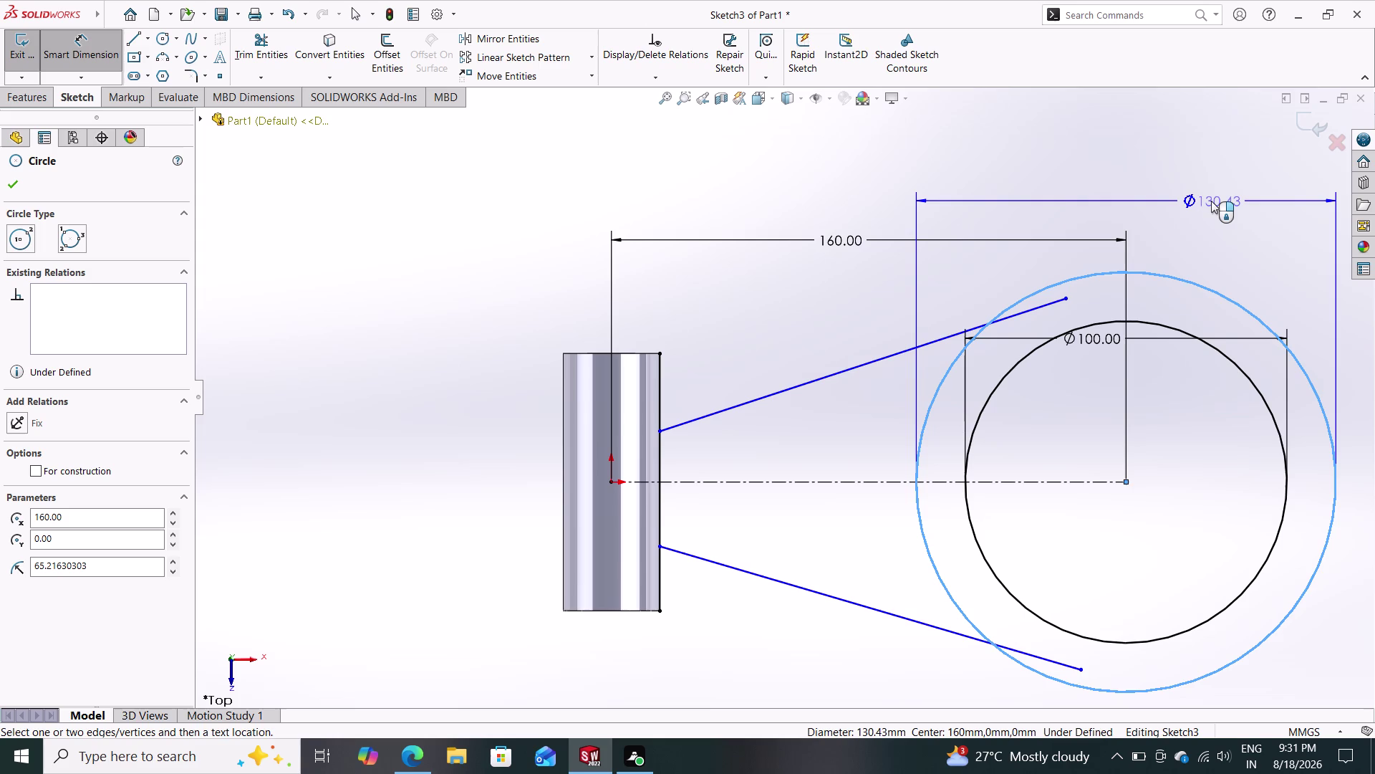
click(1169, 186)
text(12)
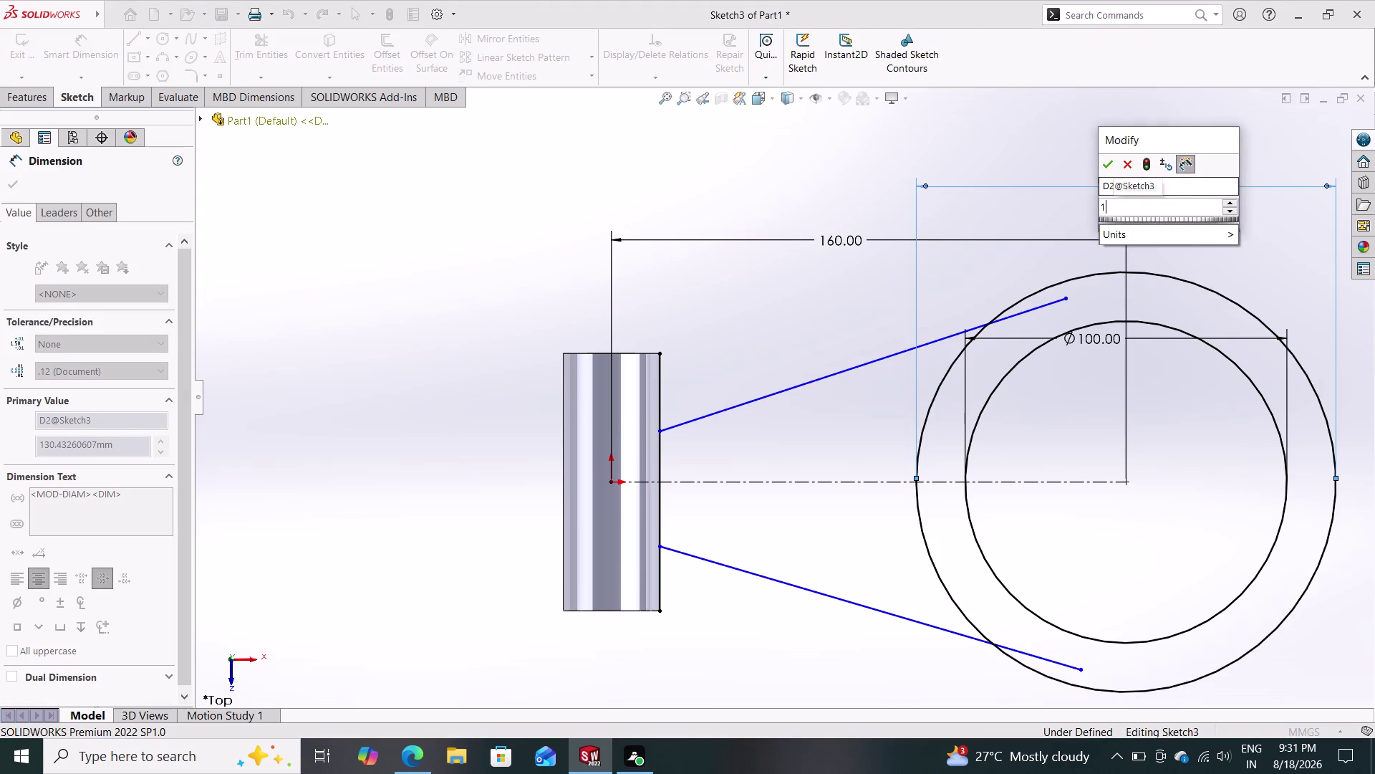
text(0)
key(Return)
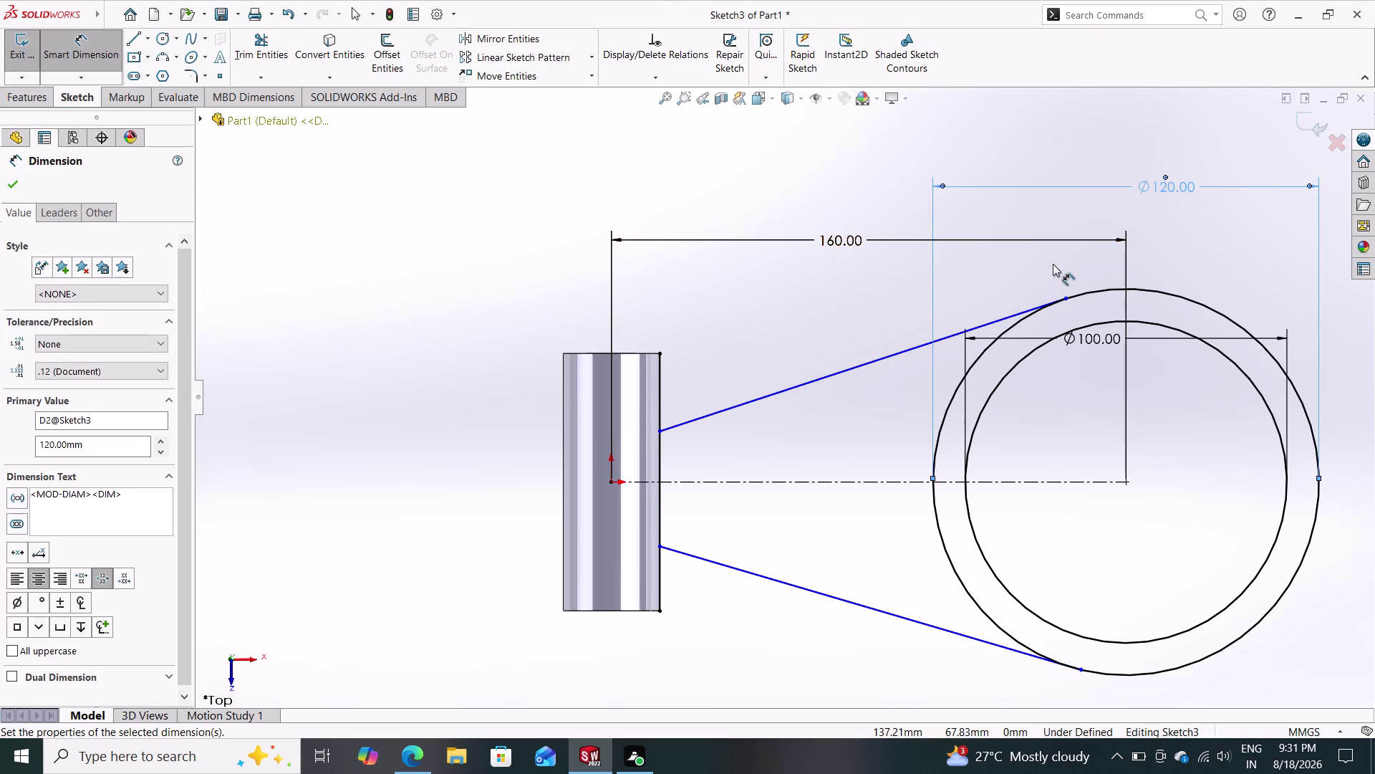
key(Escape)
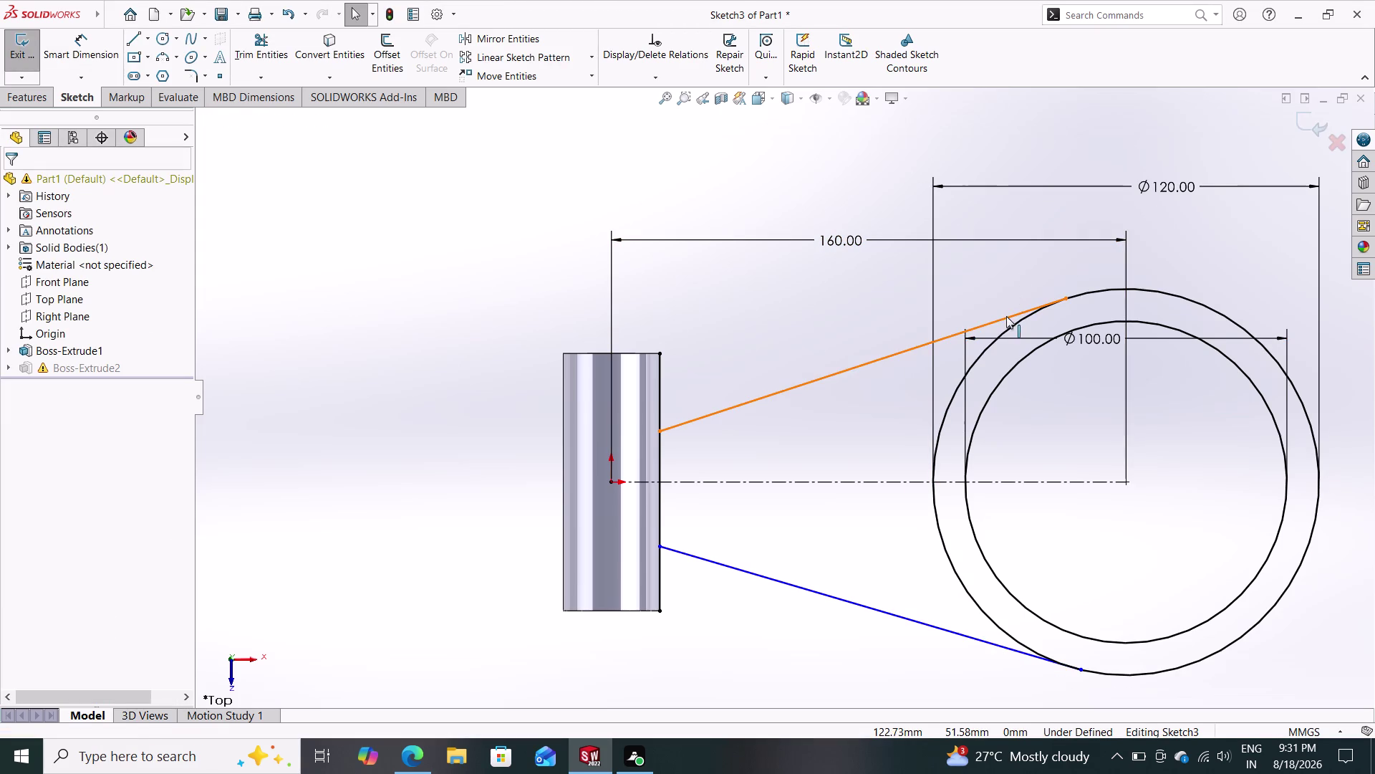
Make the upper tapered line tangent to the Ø120 circle.
click(1006, 316)
click(1082, 293)
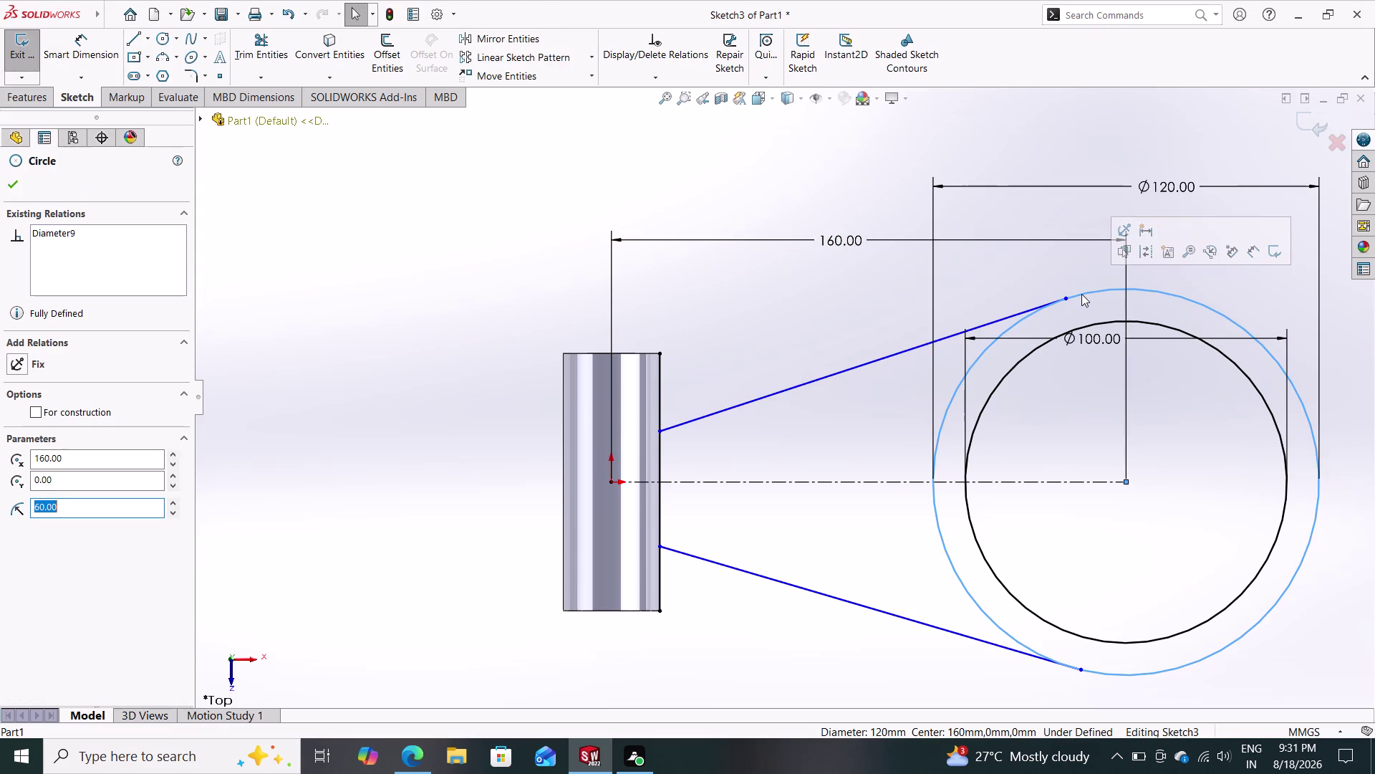
click(1039, 303)
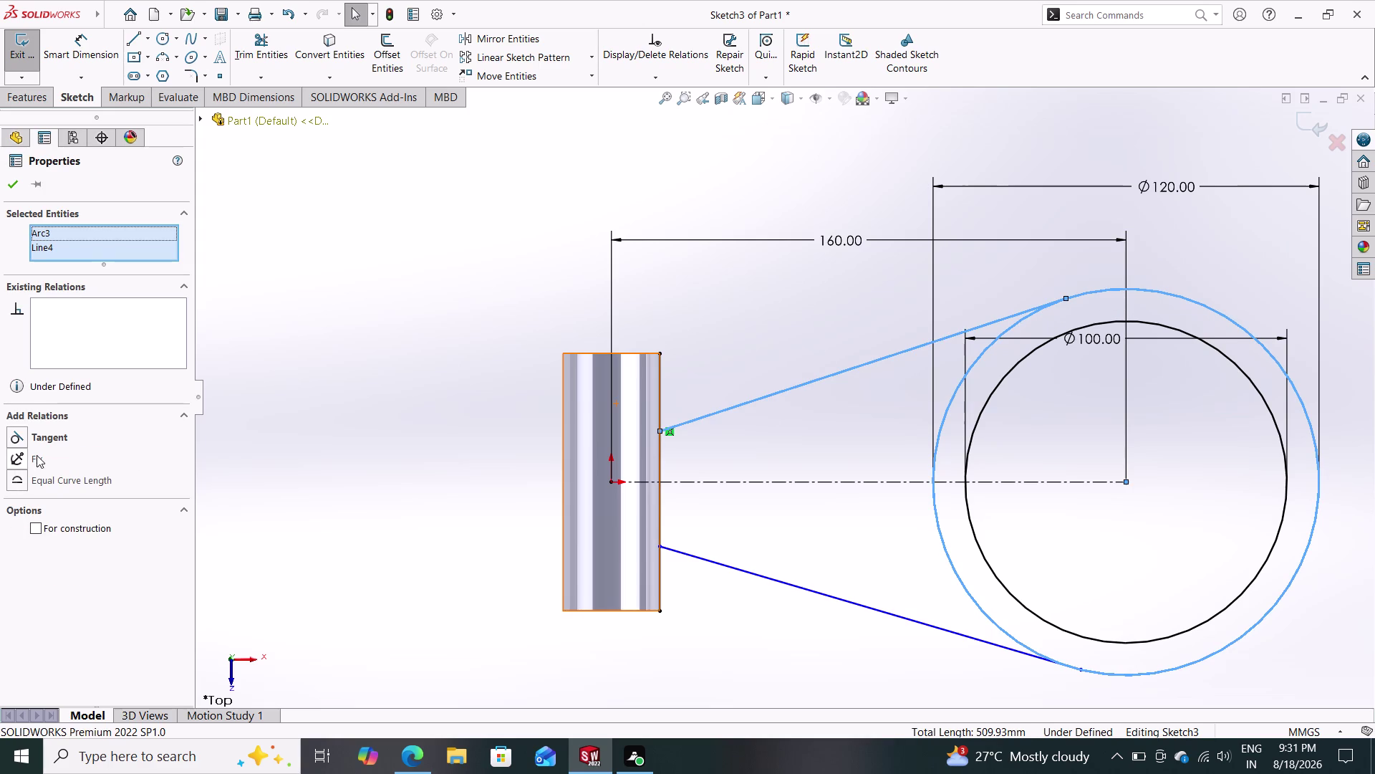
click(53, 436)
drag(9, 183, 12, 190)
Make the lower tapered line tangent to the Ø120 circle.
click(983, 615)
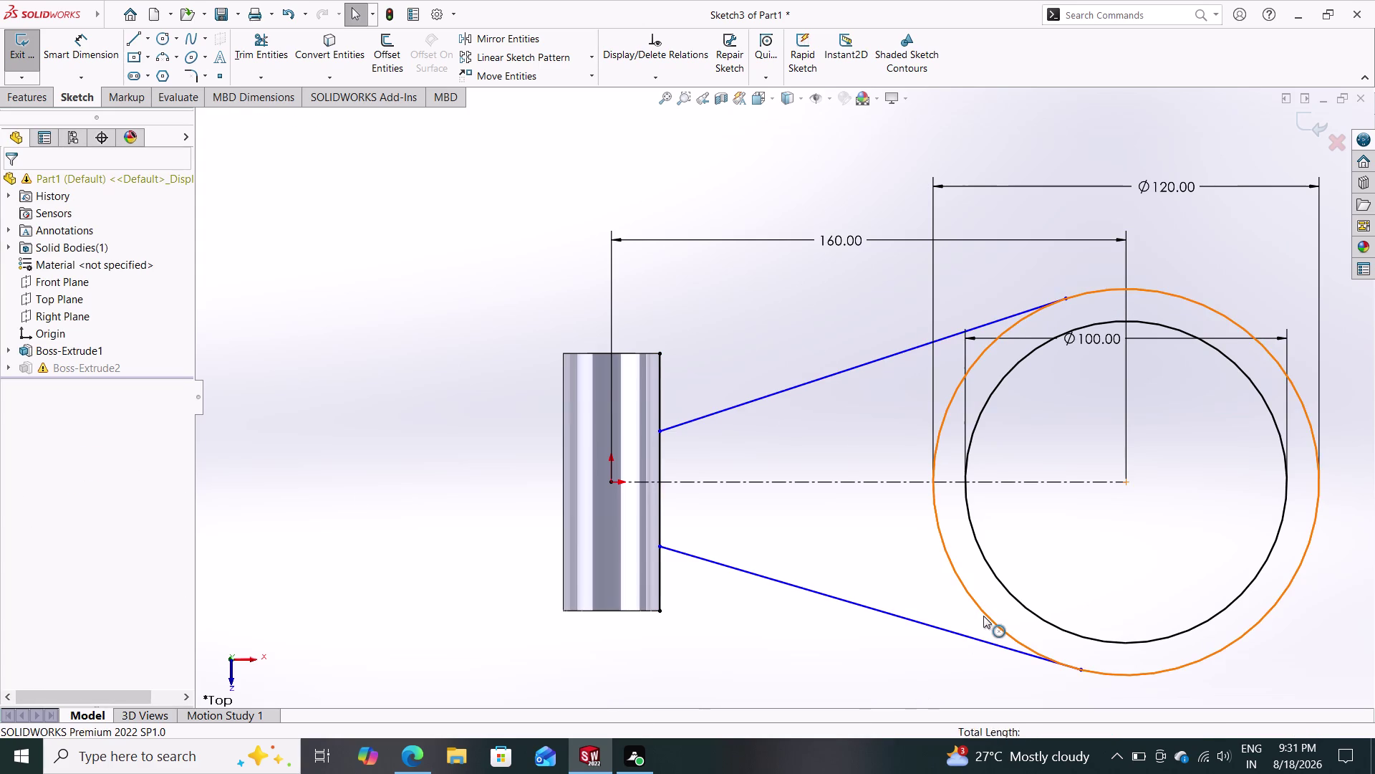
click(957, 632)
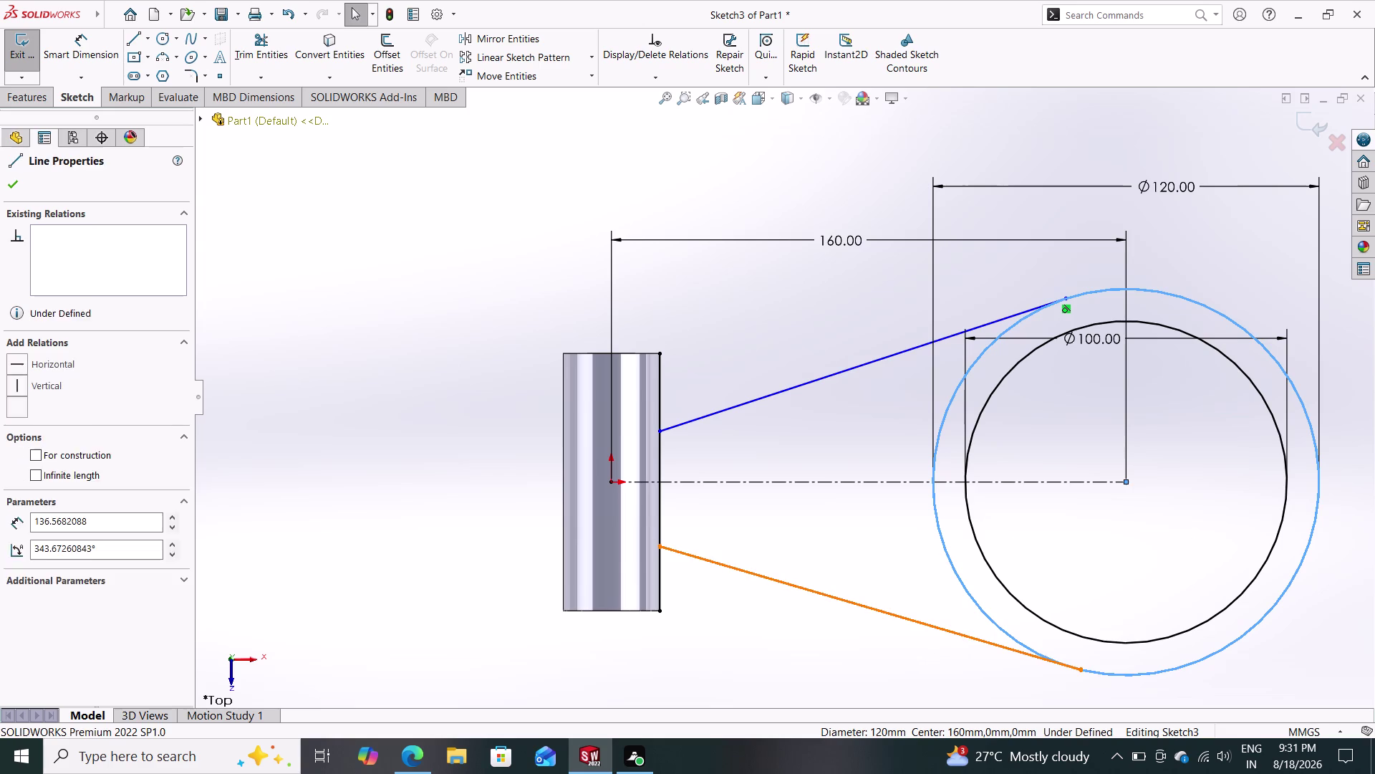
click(50, 431)
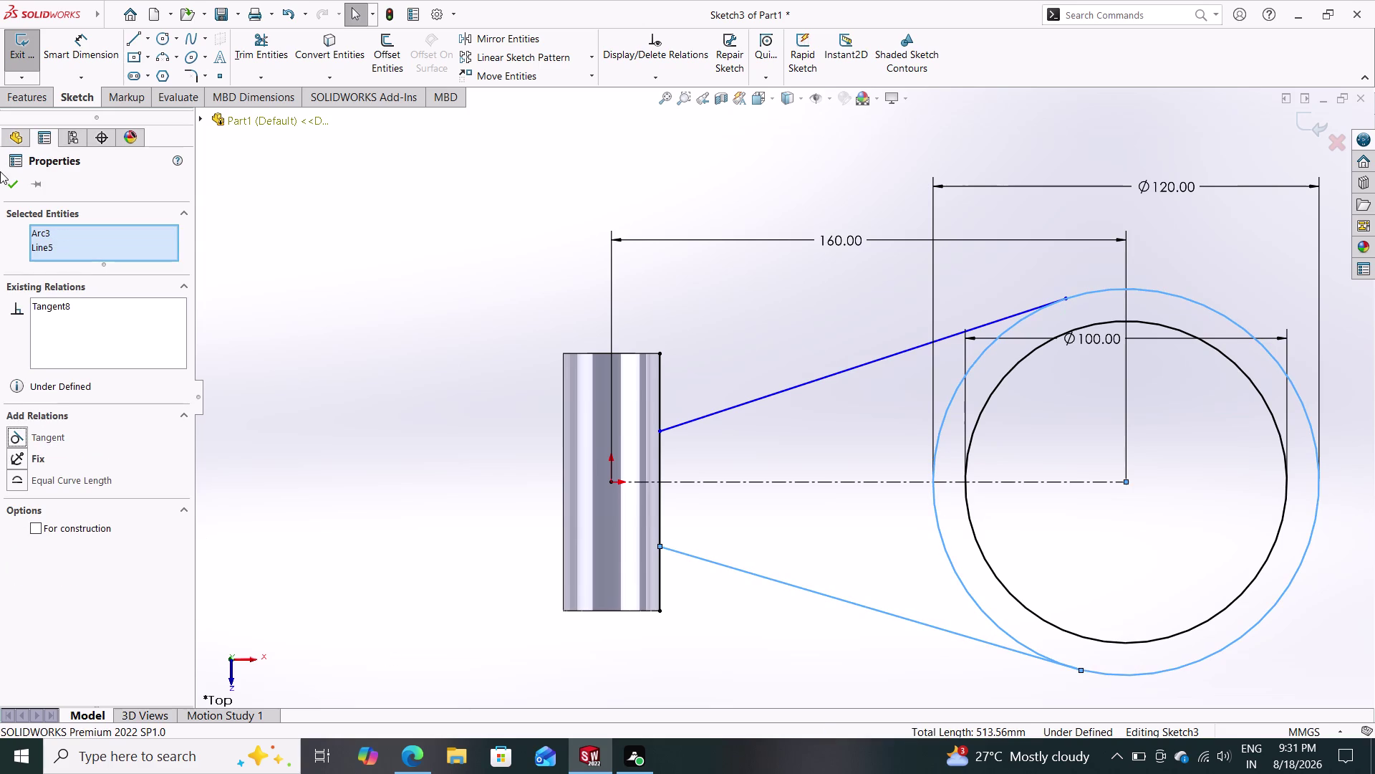
click(10, 181)
key(Escape)
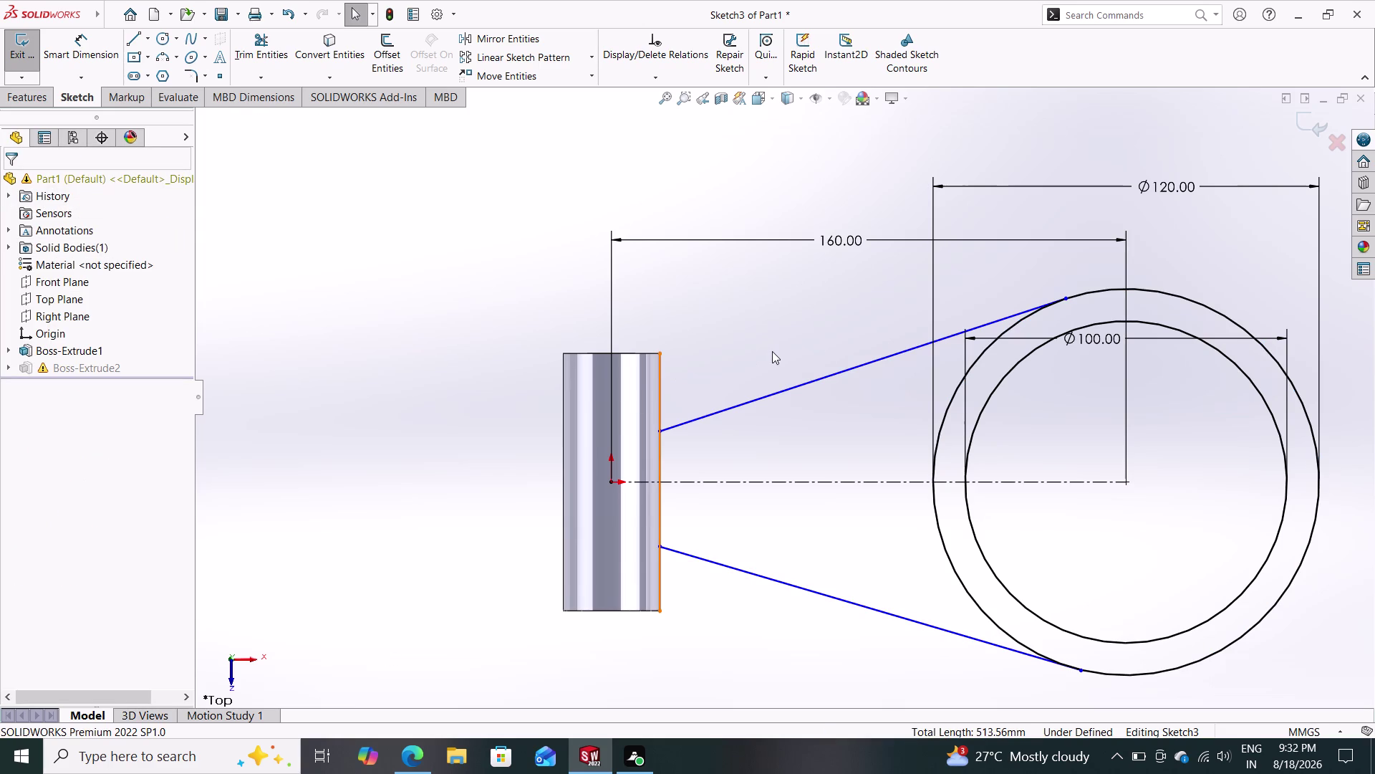
Exit Sketch3 so Boss-Extrude2 rebuilds as a tapered wedge solid.
scroll(up, 3)
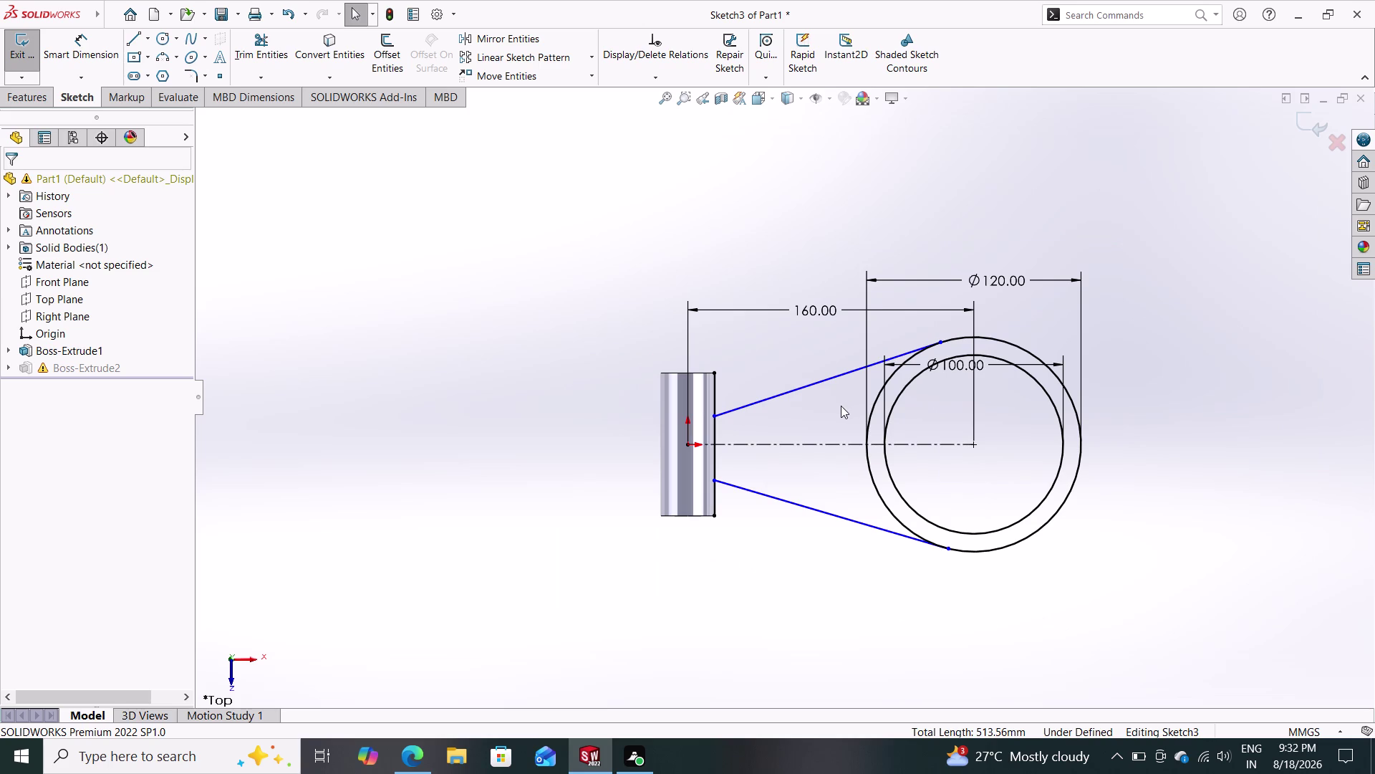
click(41, 96)
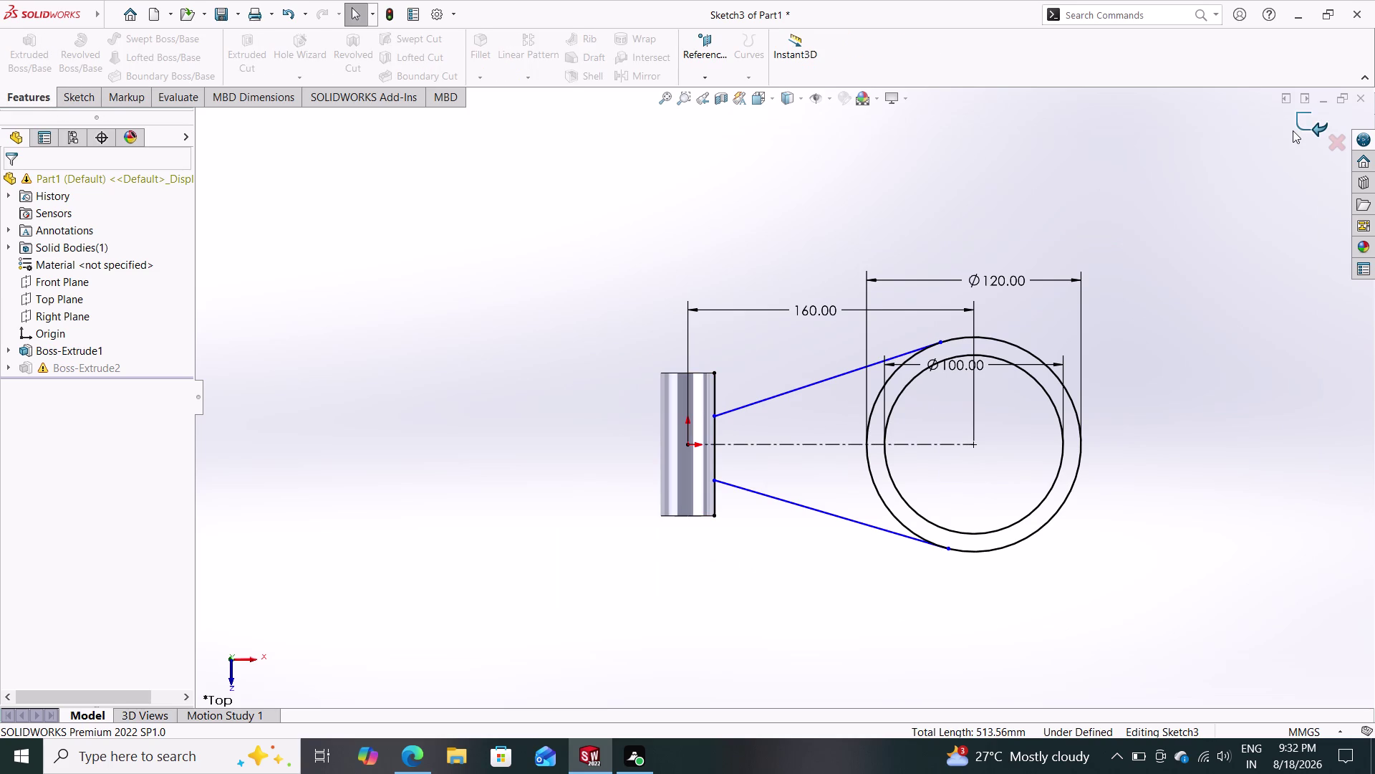
click(1311, 120)
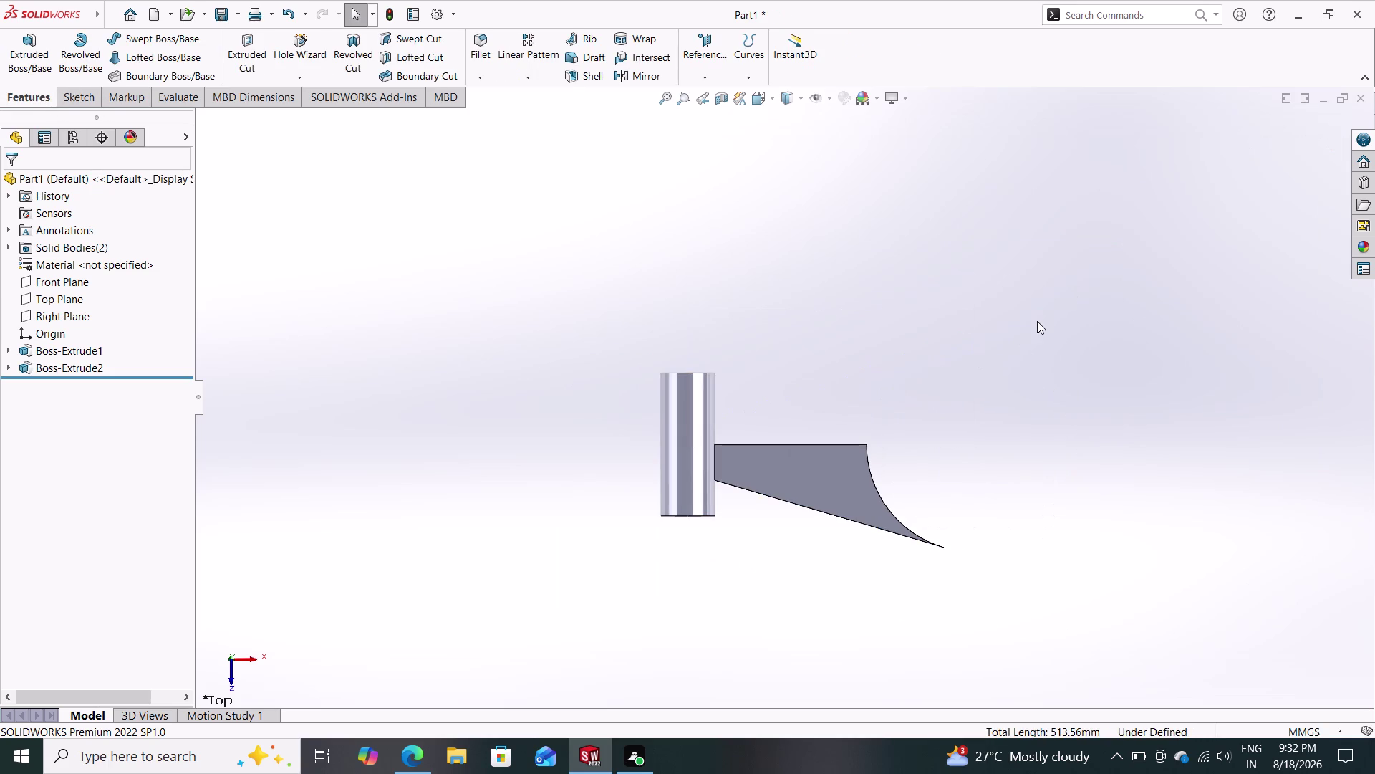
Orbit the model to inspect the tube and tapered arm in 3D.
scroll(down, 3)
scroll(up, 3)
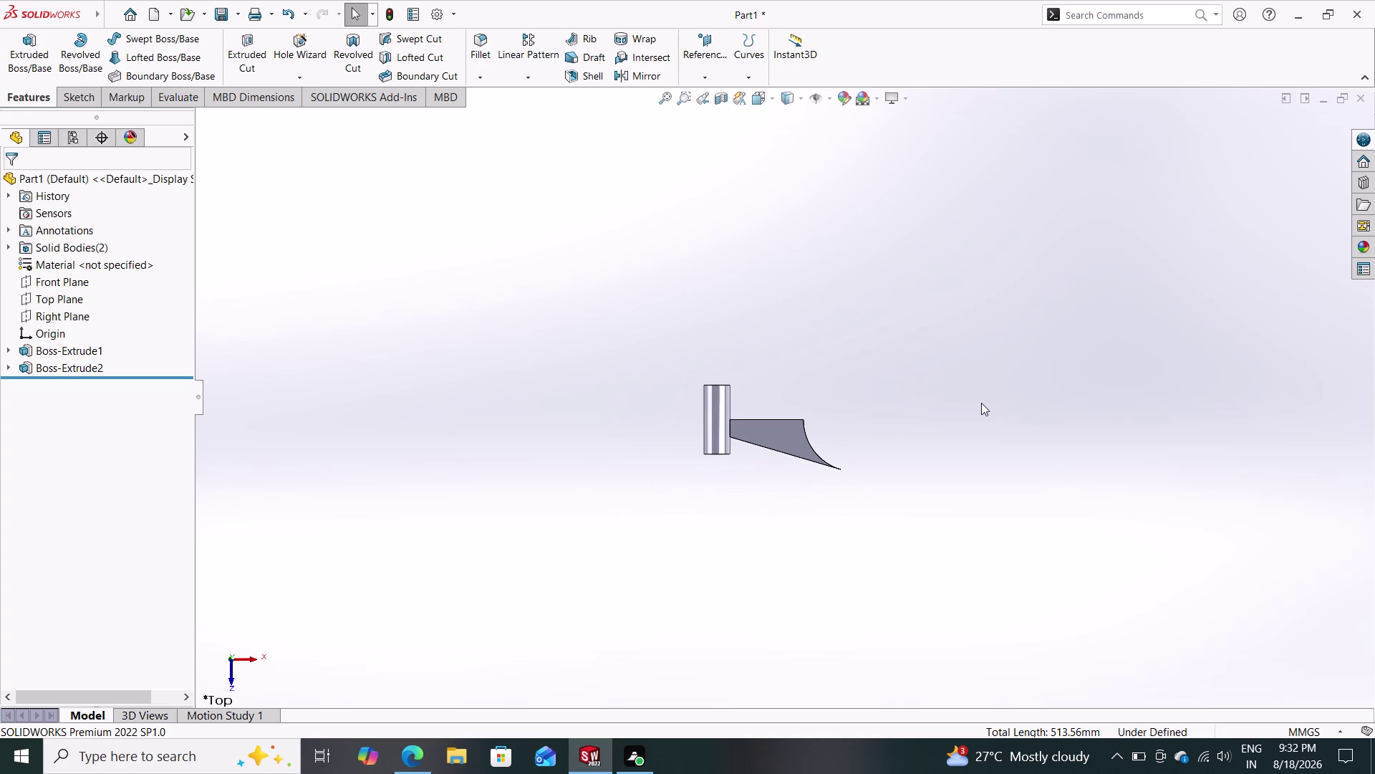
middle_drag(851, 455, 817, 358)
middle_click(829, 500)
middle_drag(829, 499, 893, 472)
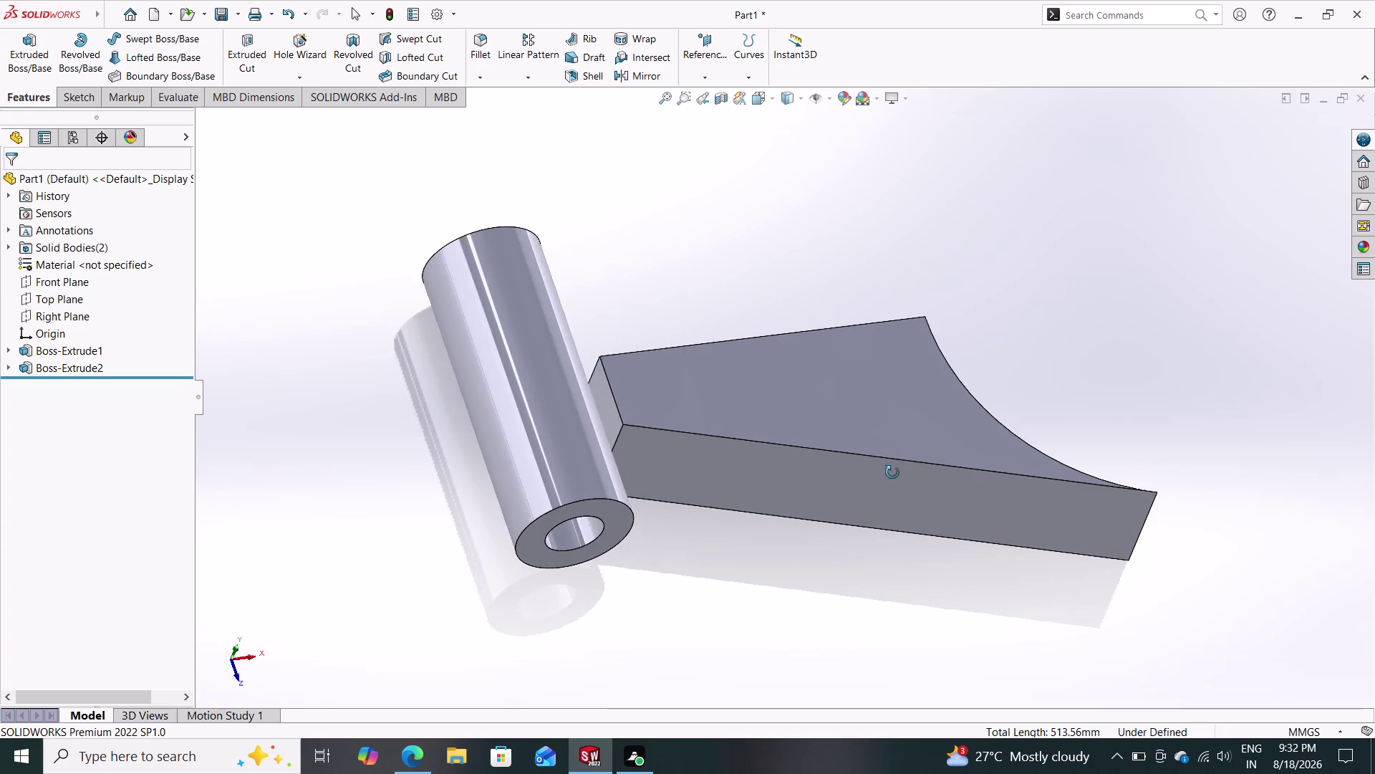
middle_drag(892, 472, 820, 298)
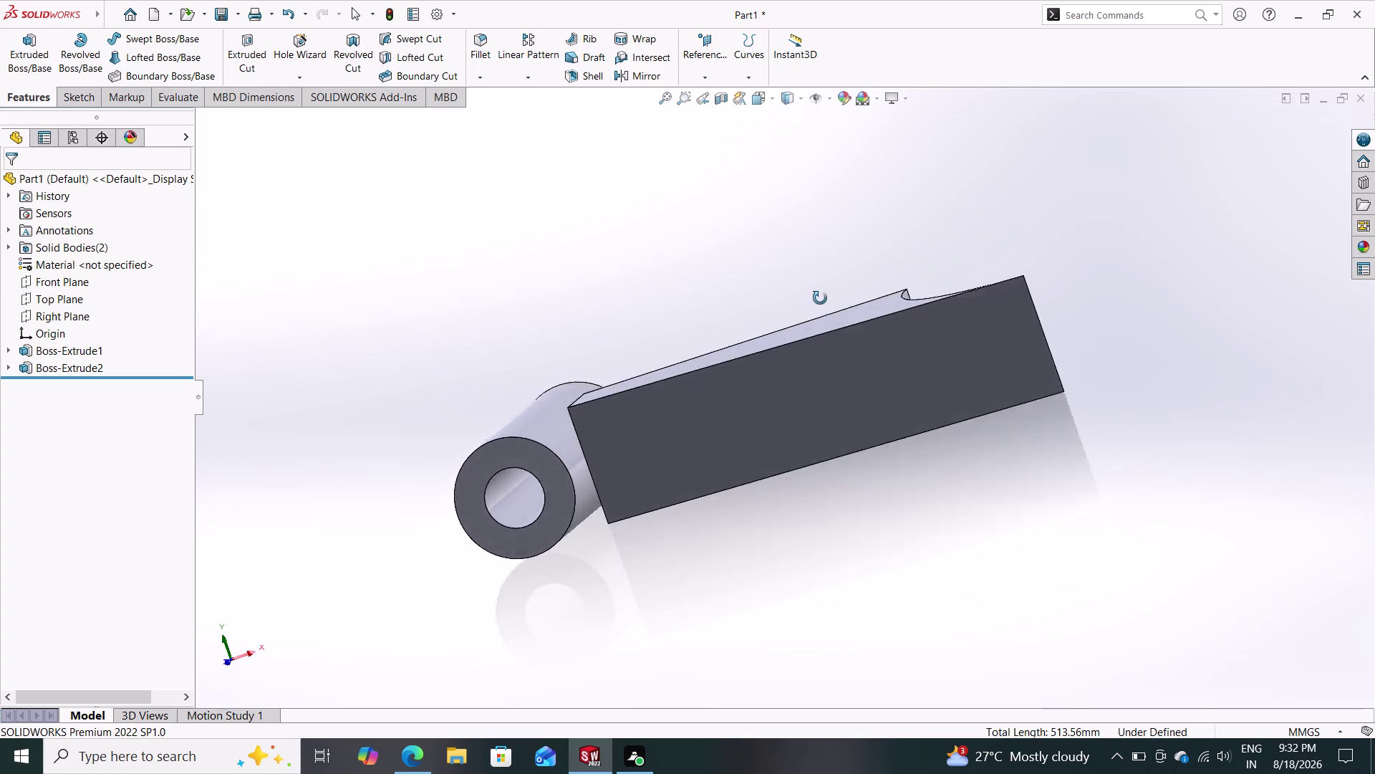
middle_drag(820, 299, 868, 478)
Zoom the view, then start a new SOLIDWORKS document.
scroll(up, 3)
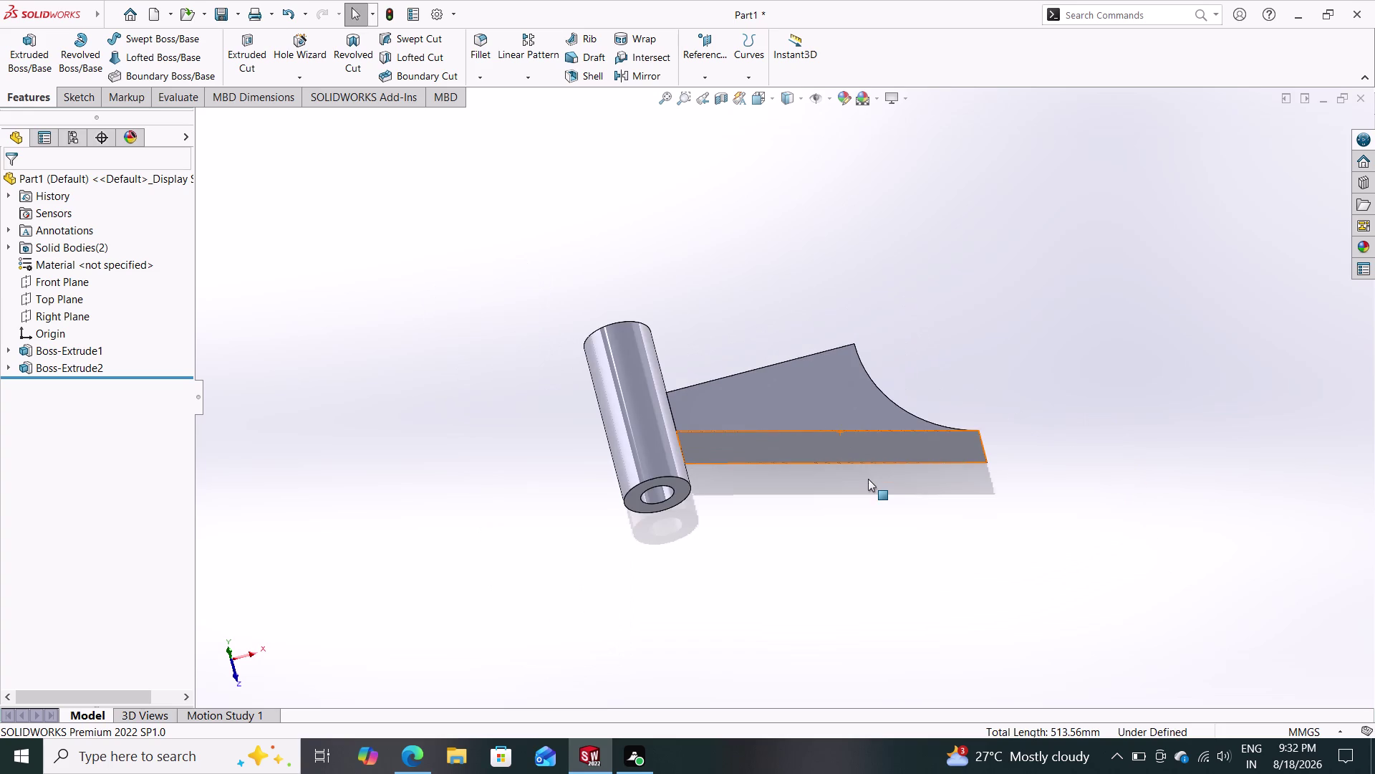
scroll(down, 3)
scroll(up, 3)
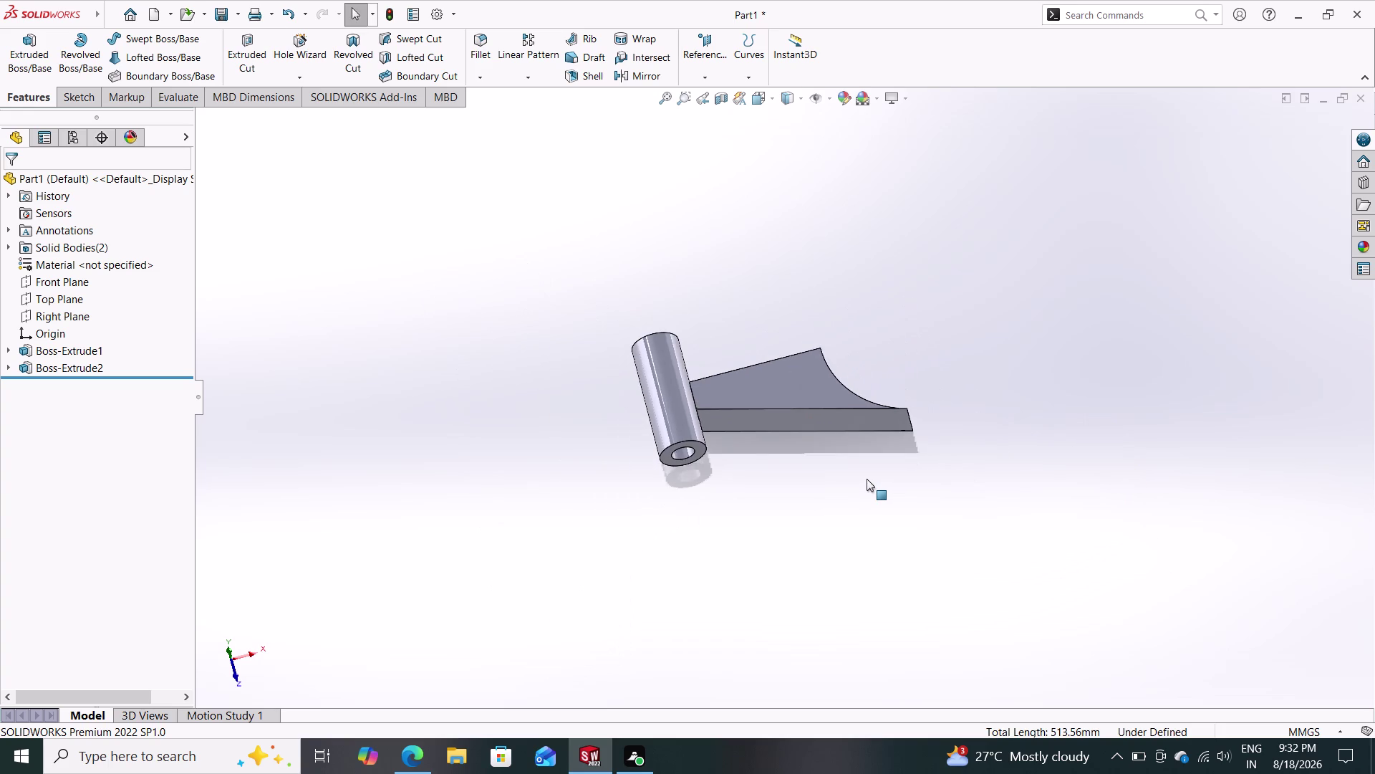
scroll(up, 3)
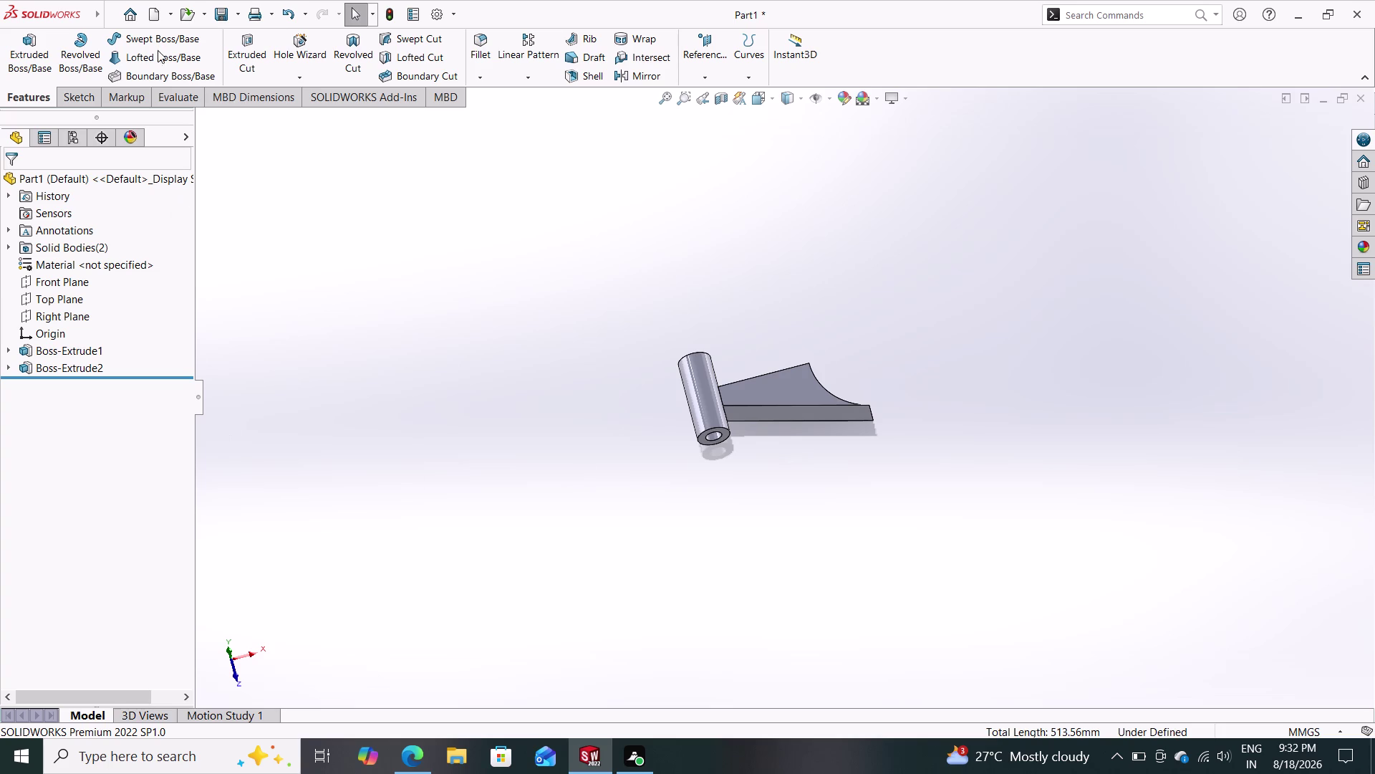
click(158, 7)
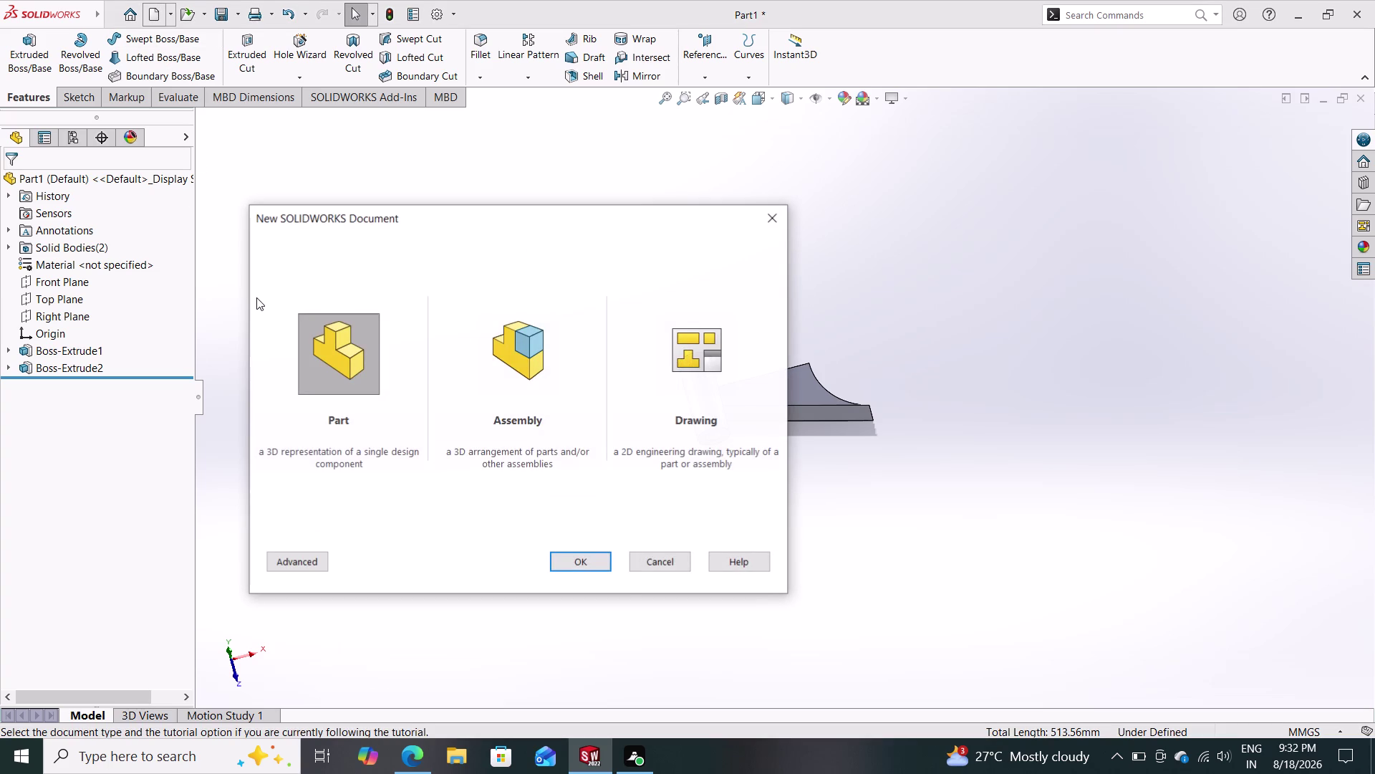
Create a new part (Part2) and start a sketch on its Top Plane.
click(587, 563)
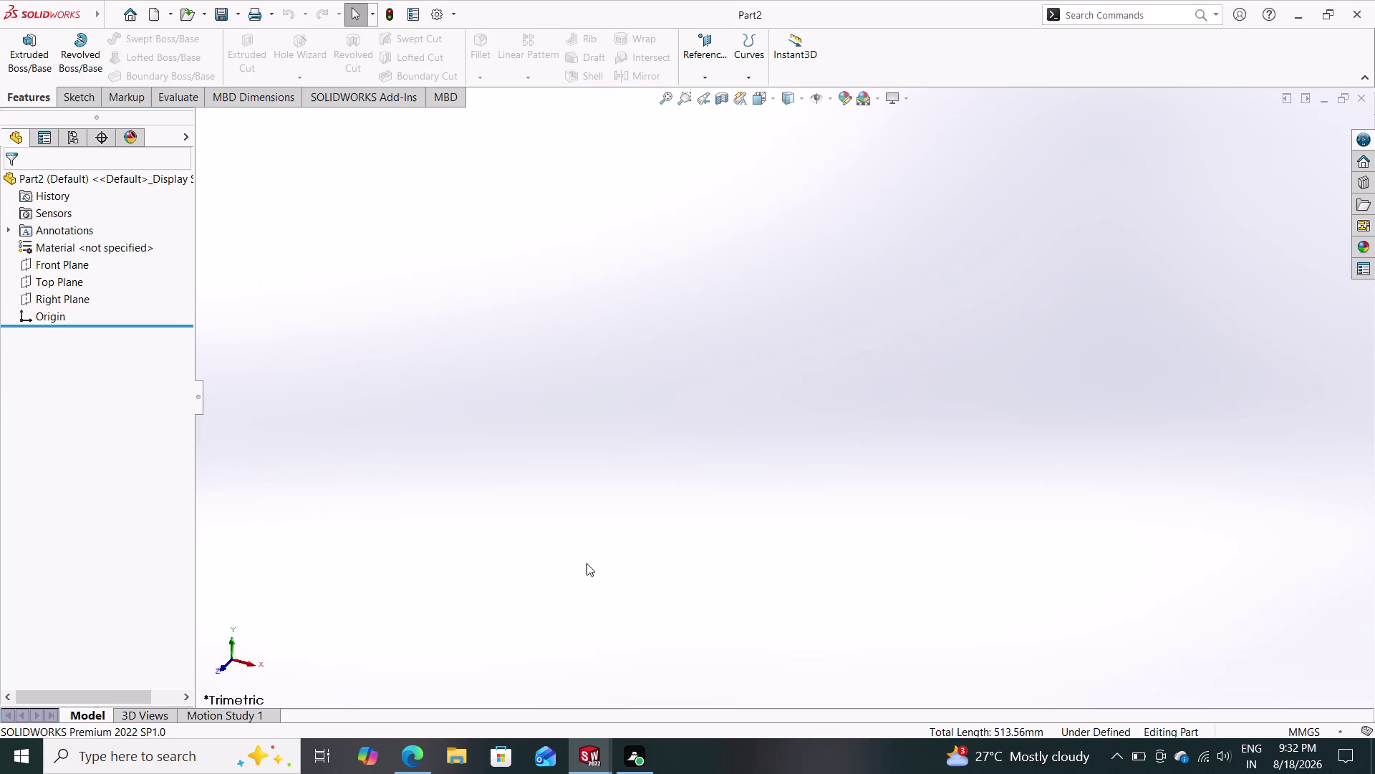
click(93, 282)
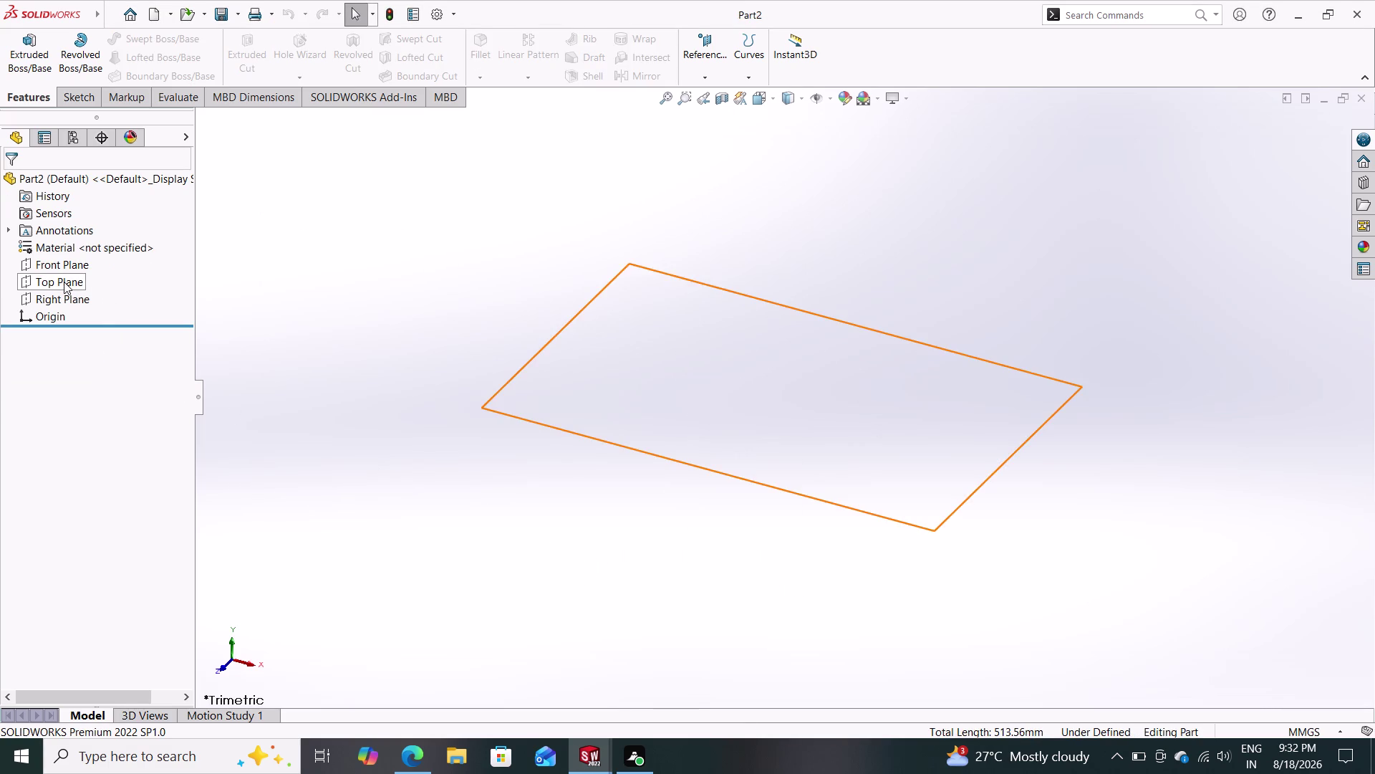
click(64, 282)
Draw a horizontal centerline from the origin out to the right.
click(78, 257)
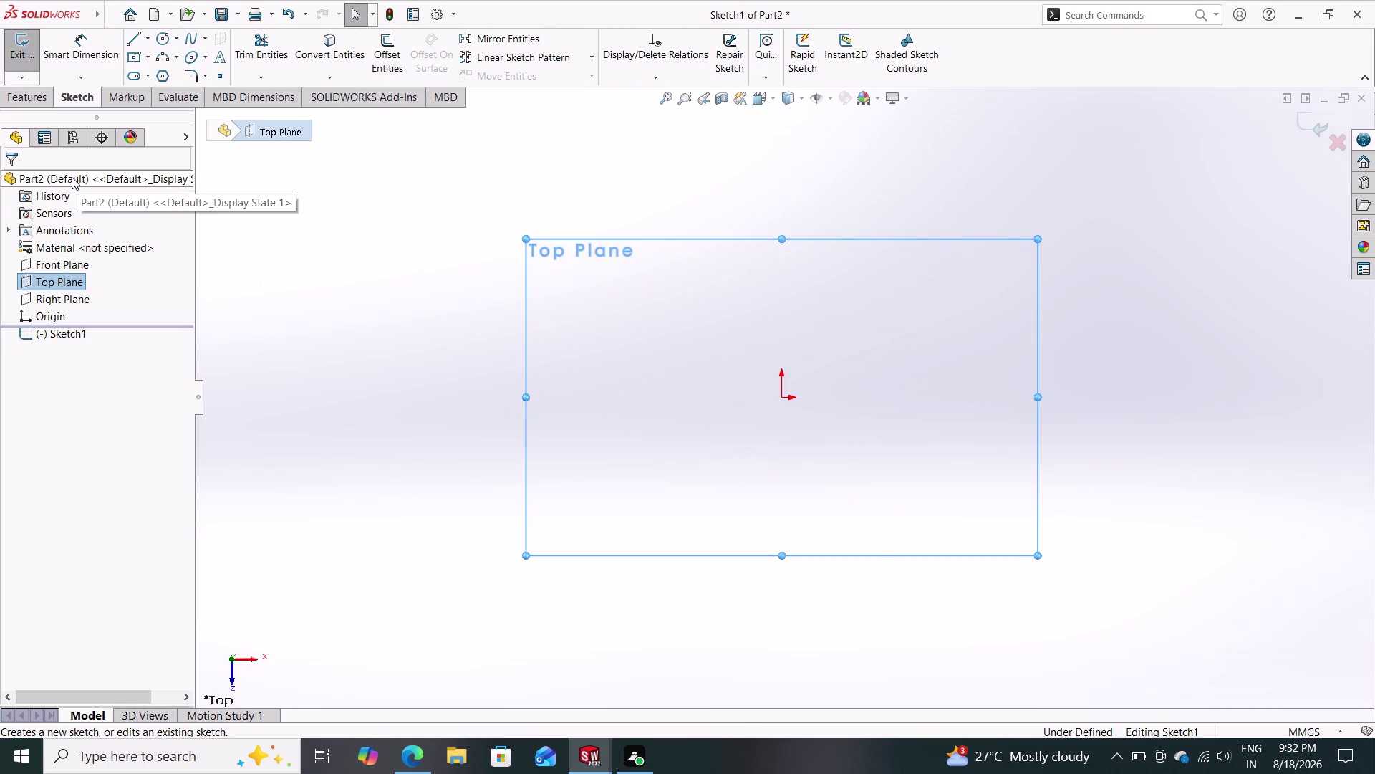
click(152, 42)
click(152, 75)
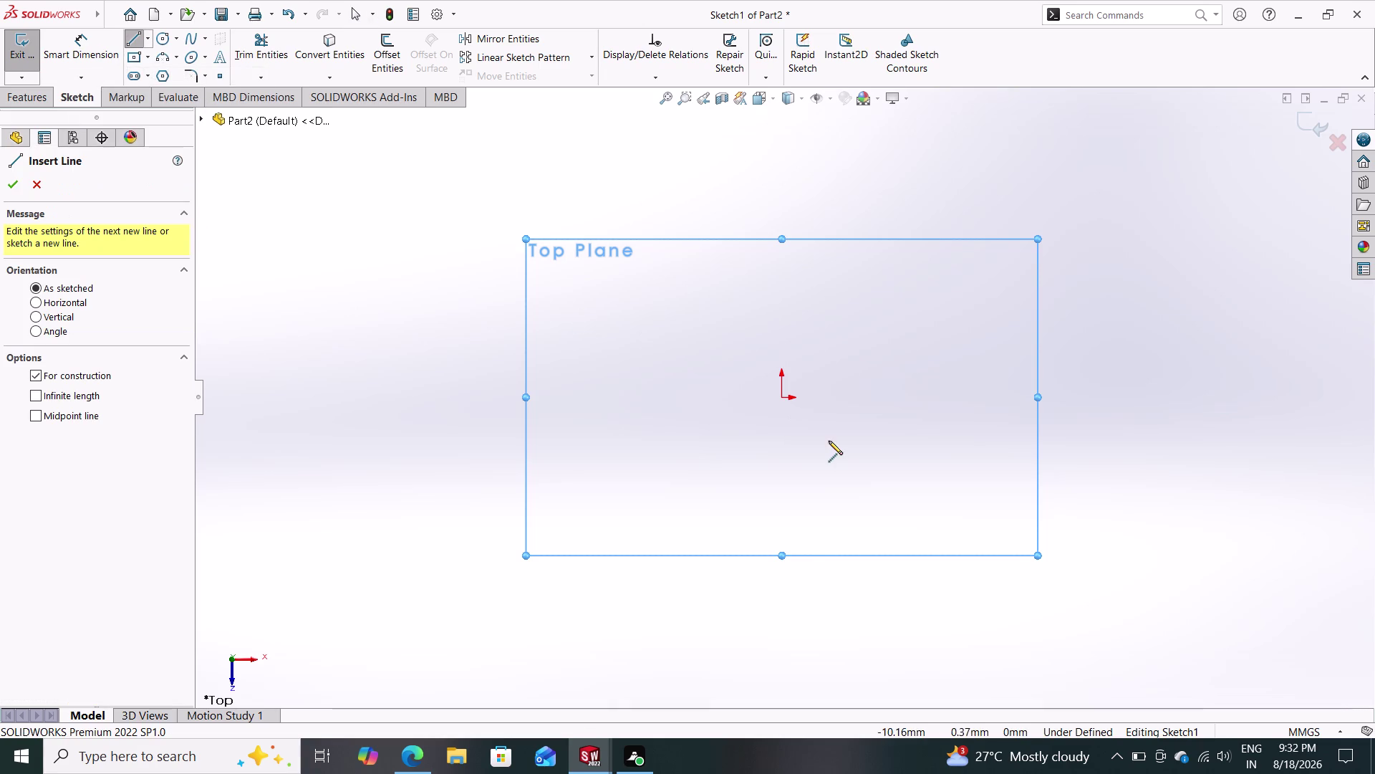
click(784, 397)
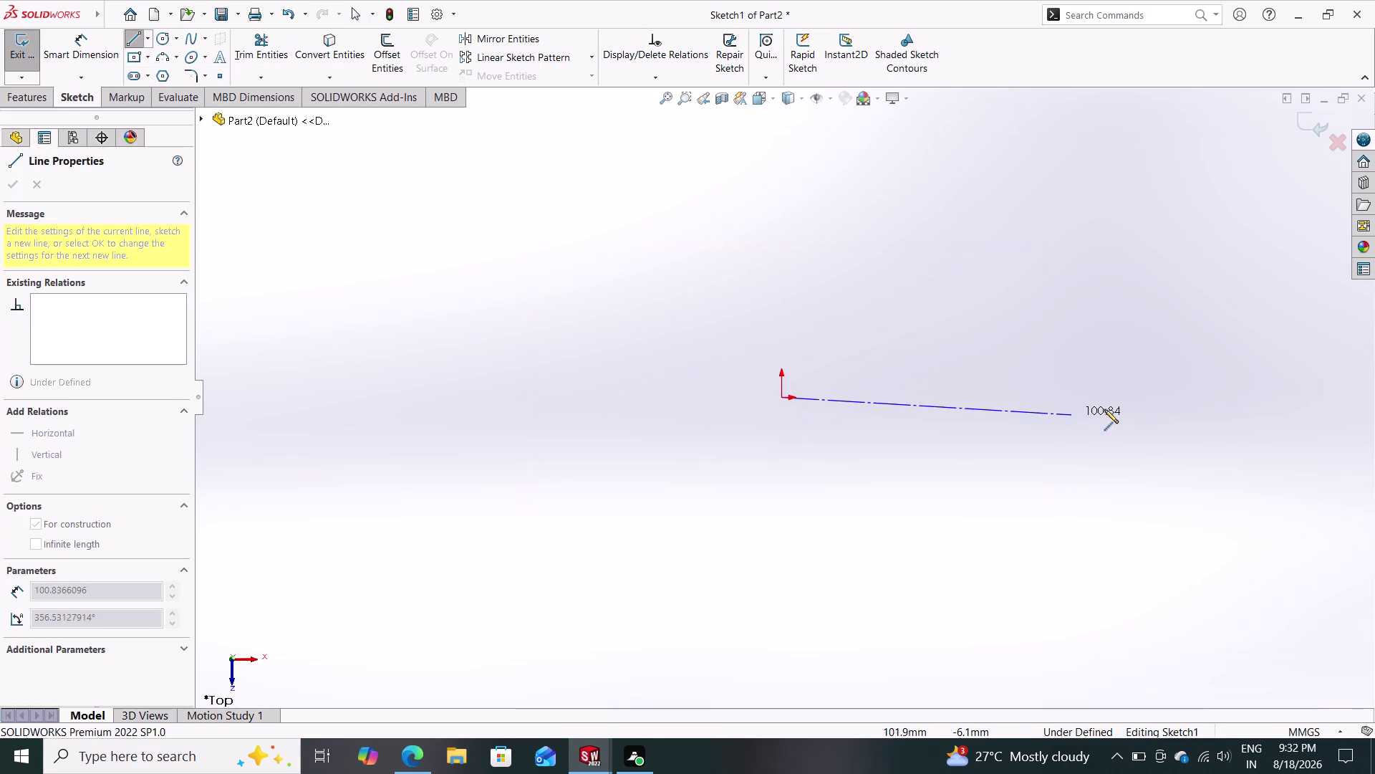
click(1144, 390)
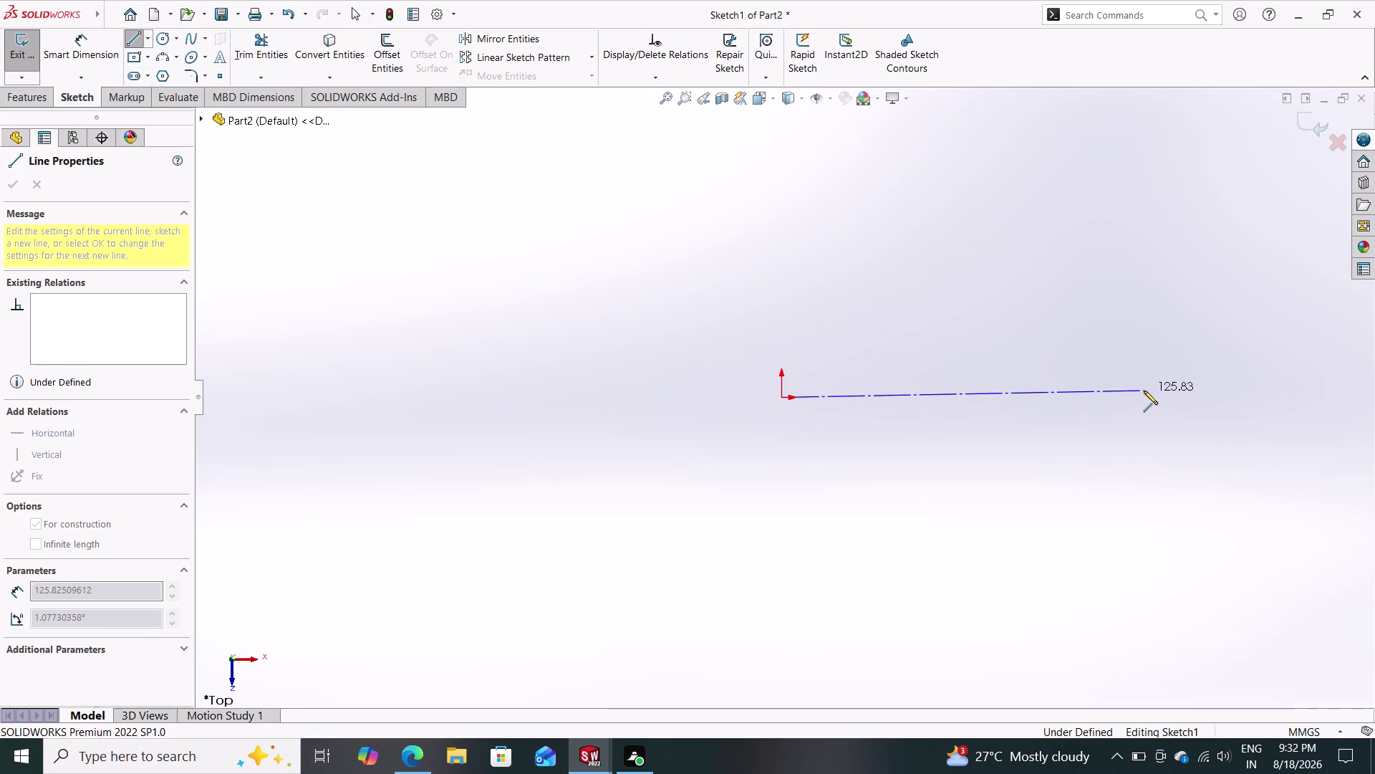
key(Escape)
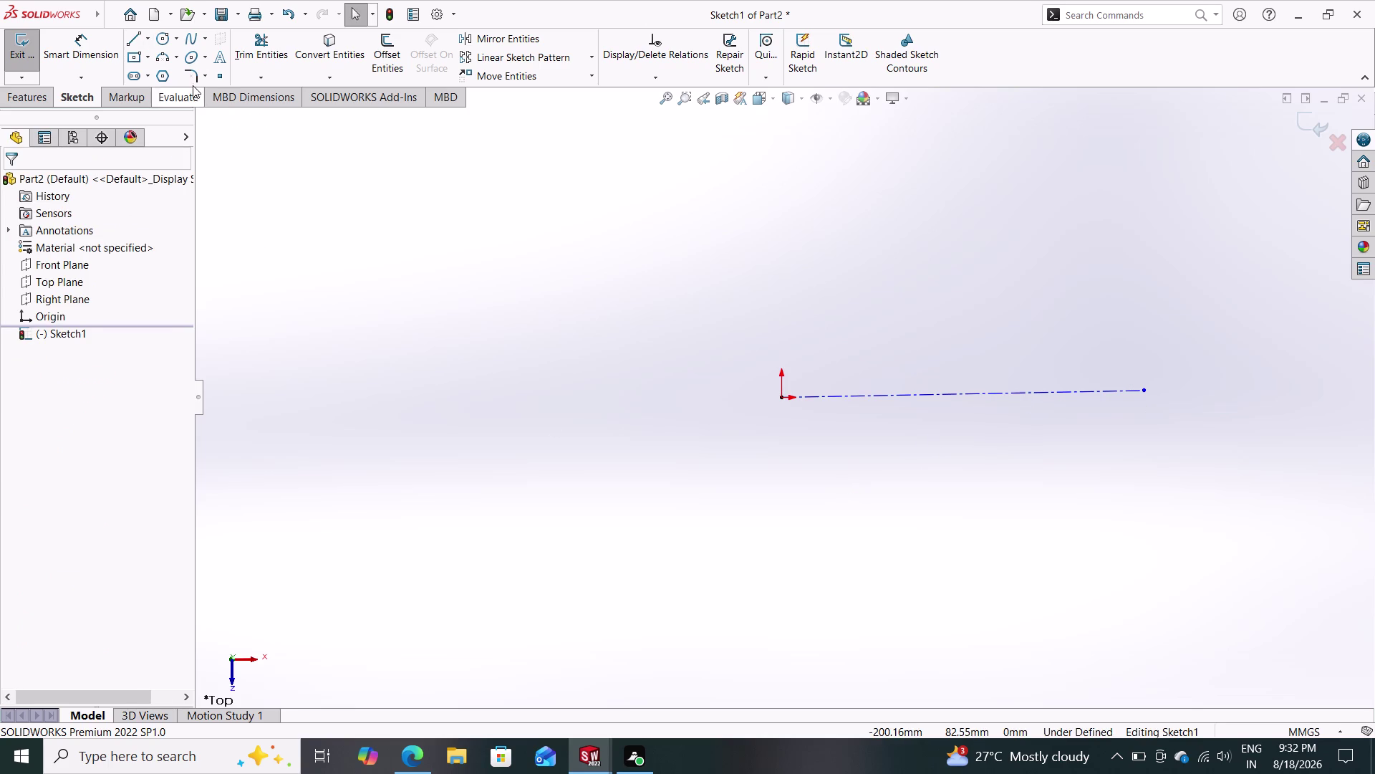
Draw two concentric circles centred at the centerline's far end.
click(171, 37)
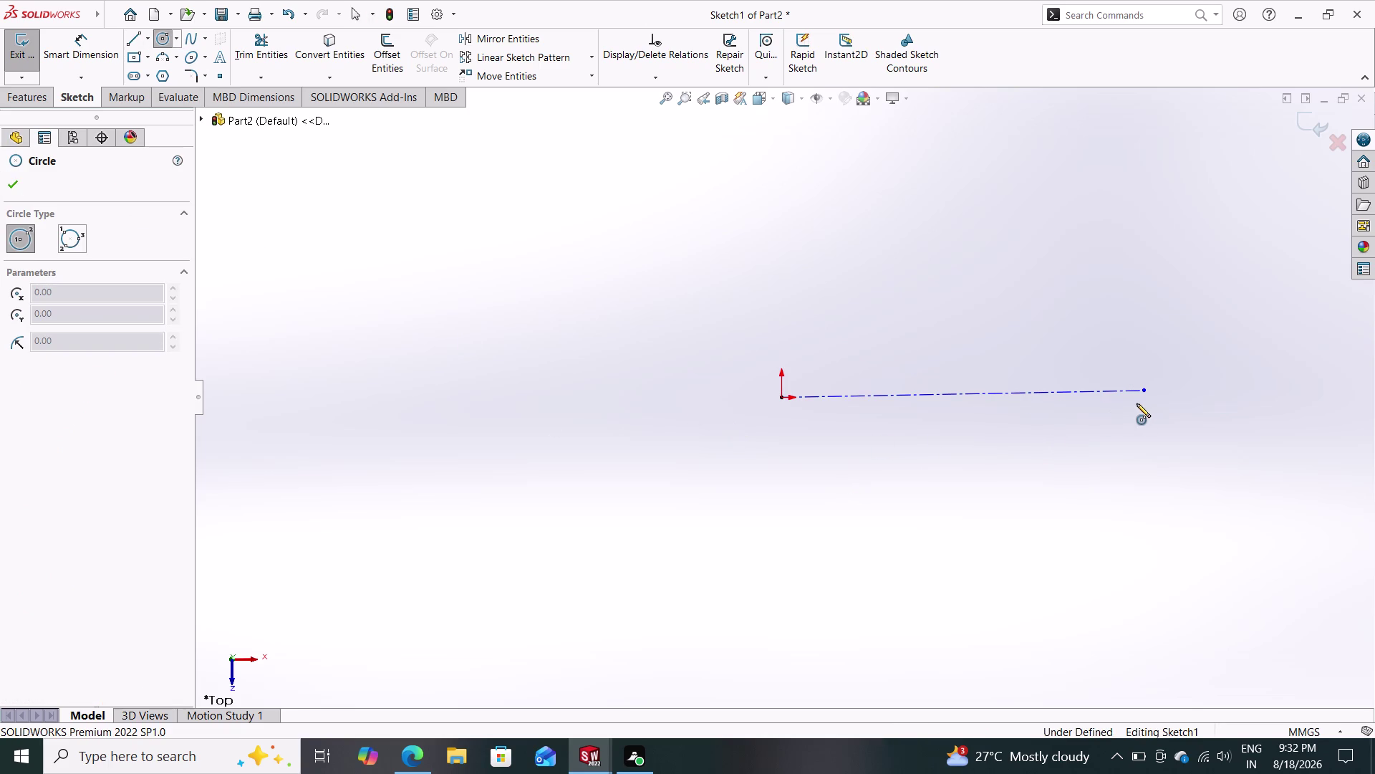
drag(1144, 393, 1145, 401)
click(1156, 454)
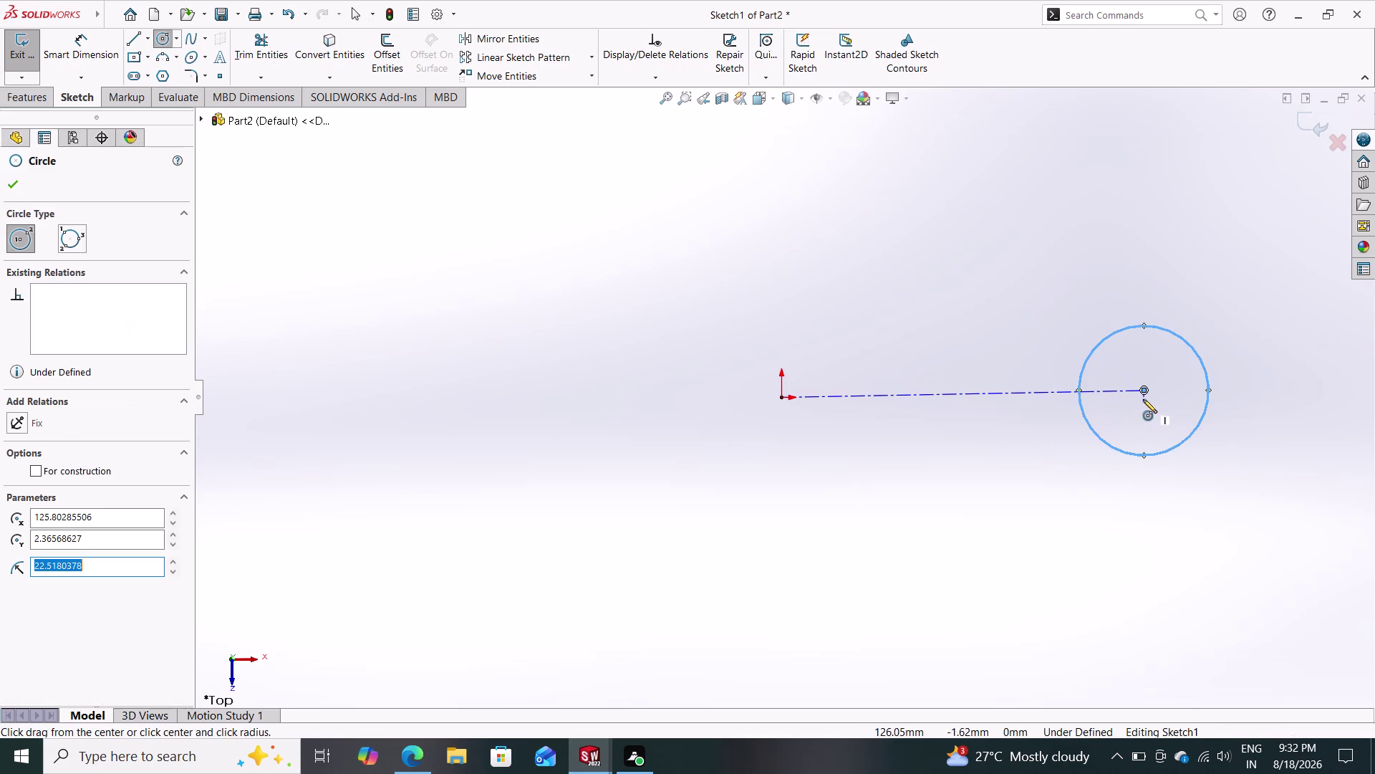
drag(1142, 392, 1148, 445)
click(1146, 504)
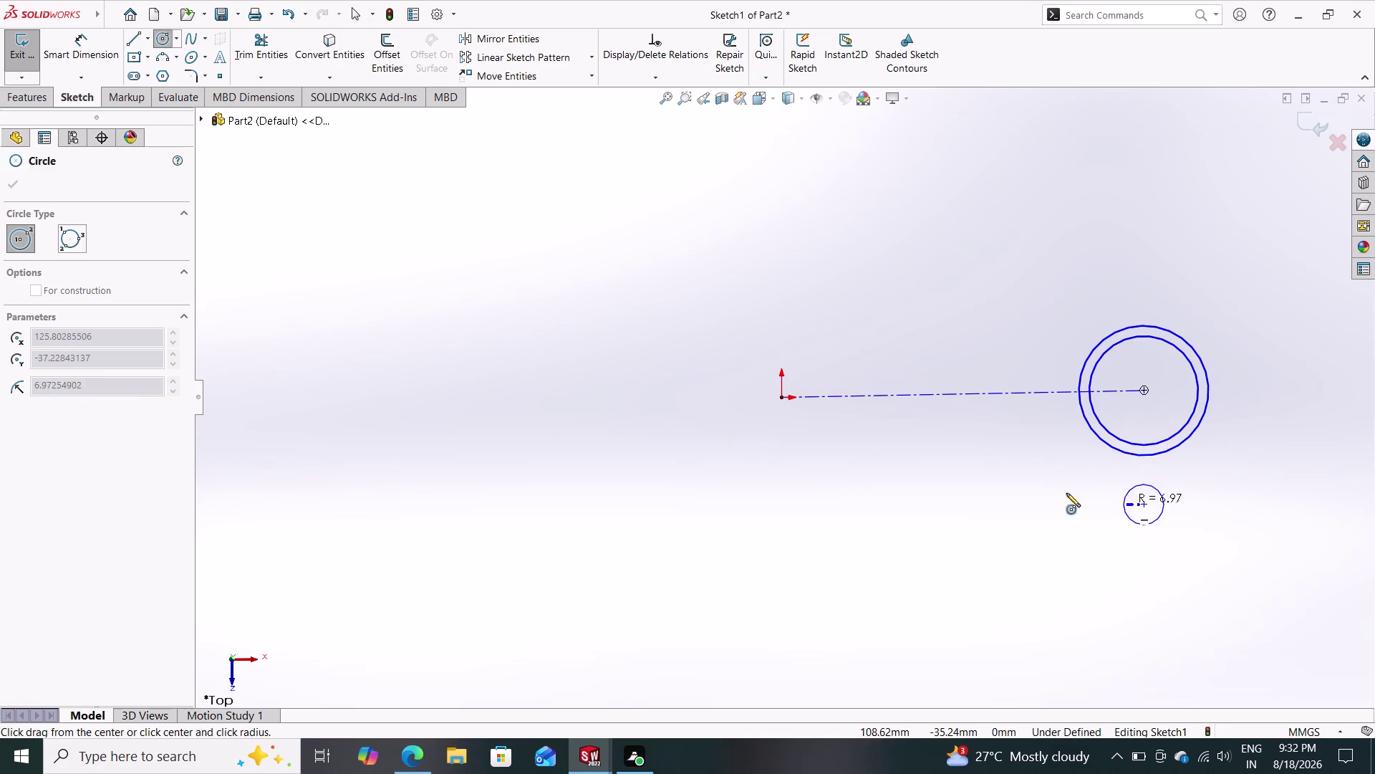
key(Escape)
key(Escape)
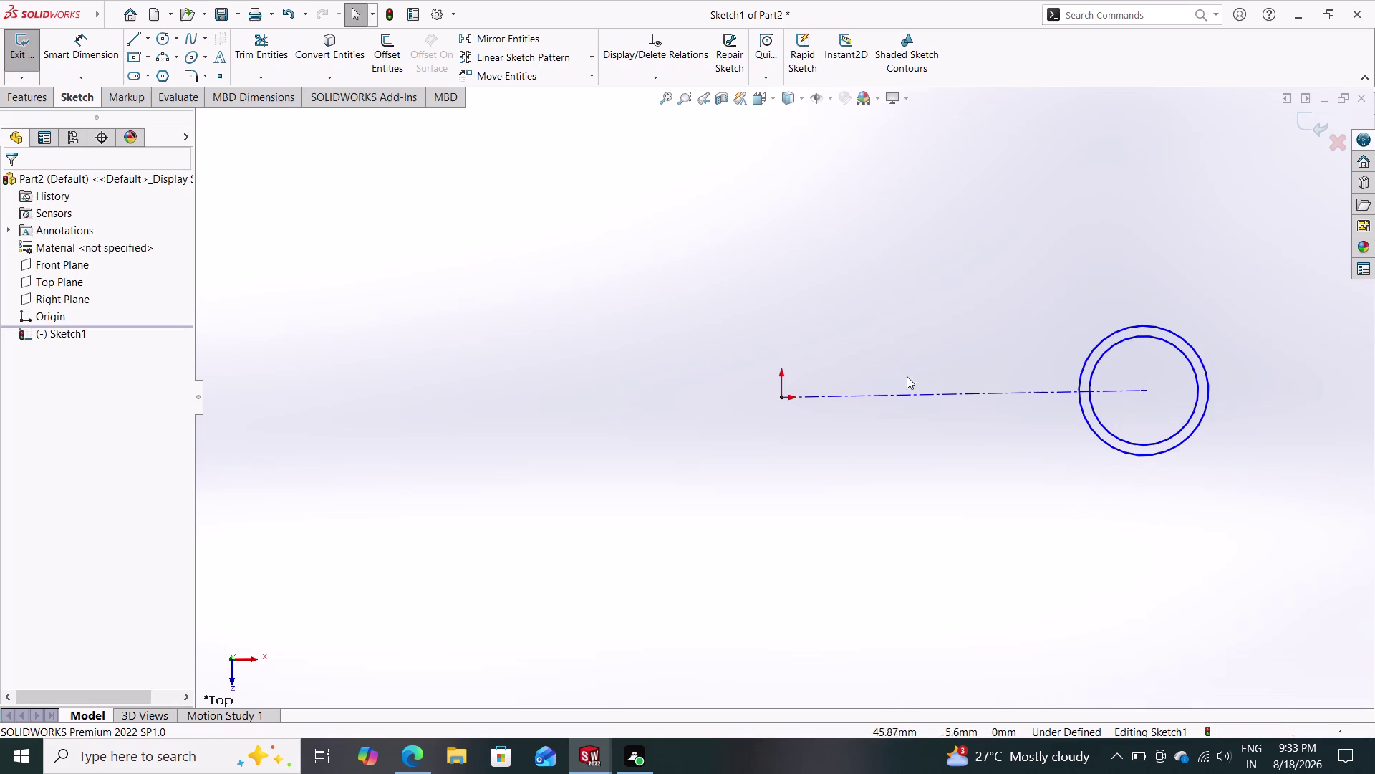
click(86, 44)
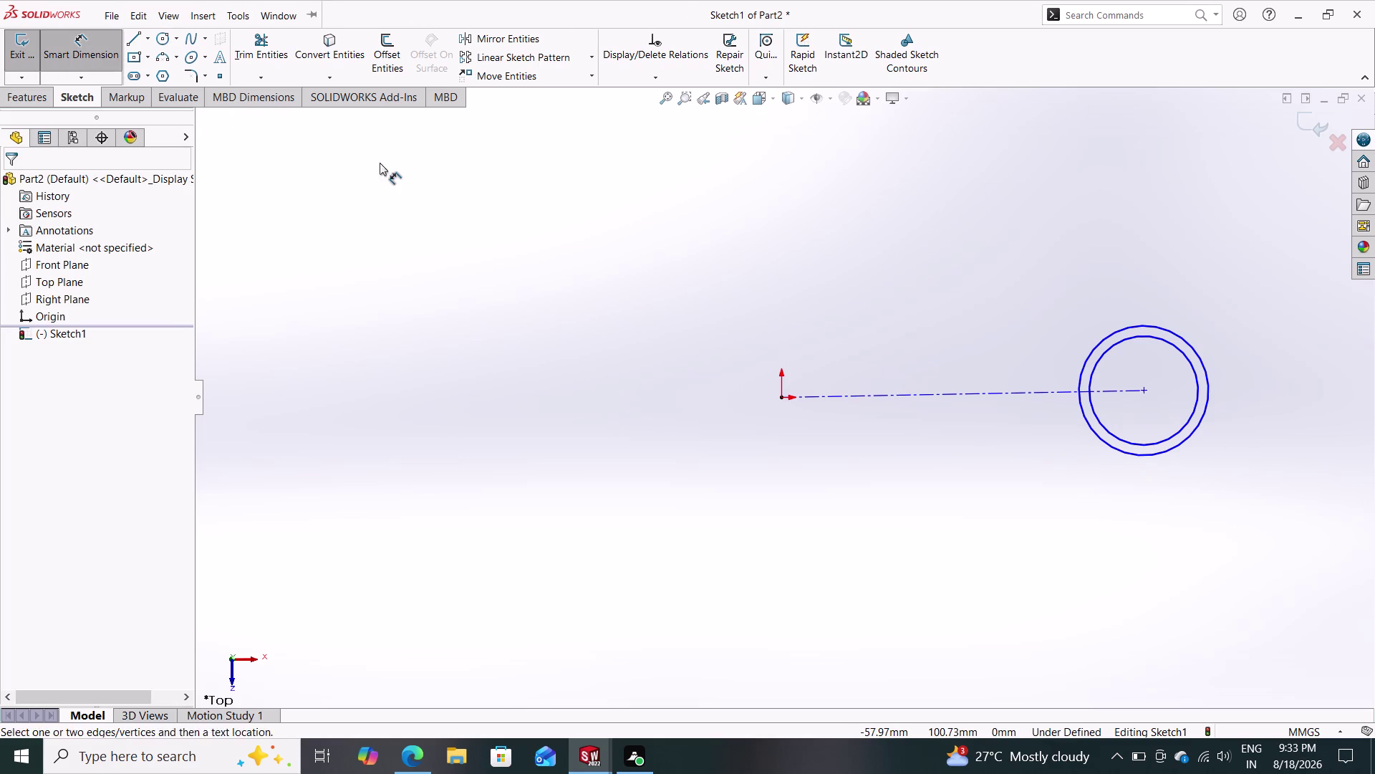
Give the inner circle a Ø100 mm dimension and the outer circle Ø120 mm.
click(1112, 343)
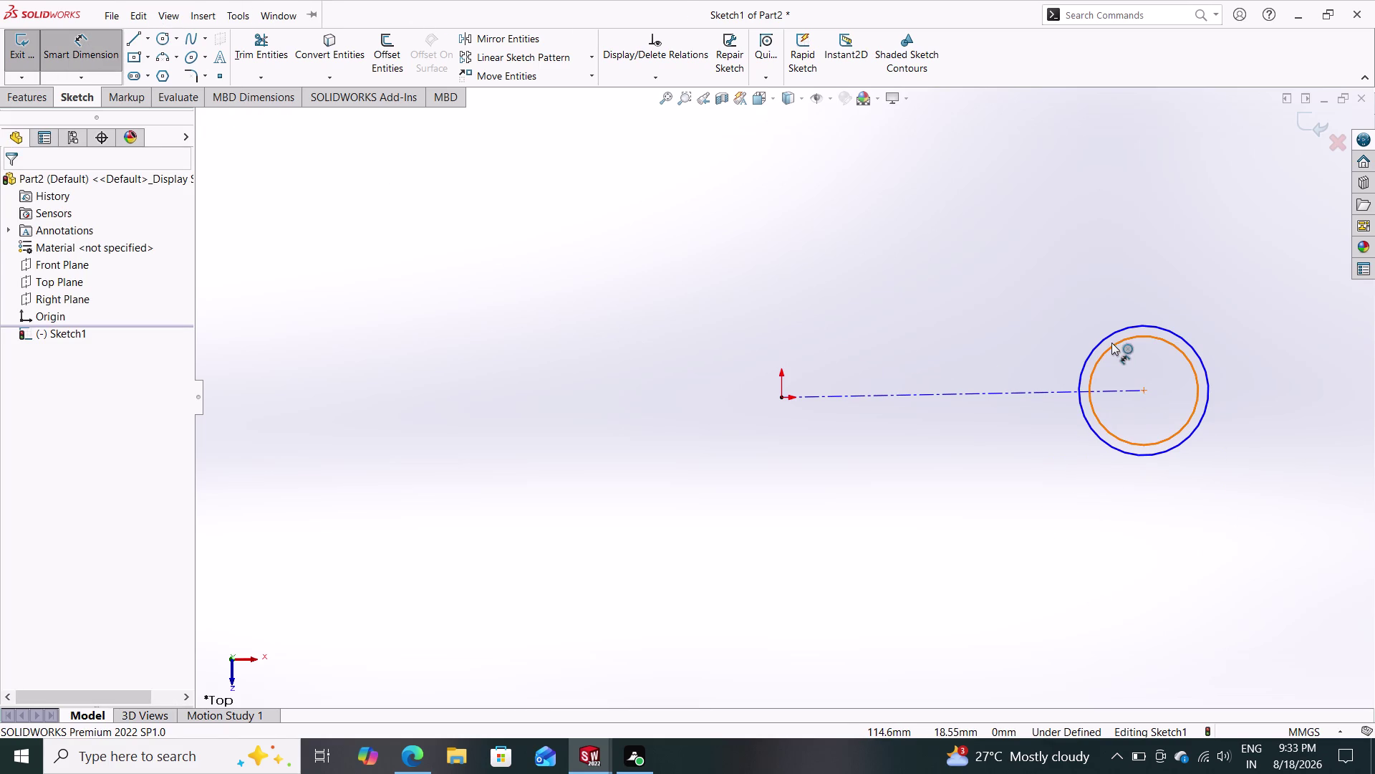
click(1112, 249)
text(100)
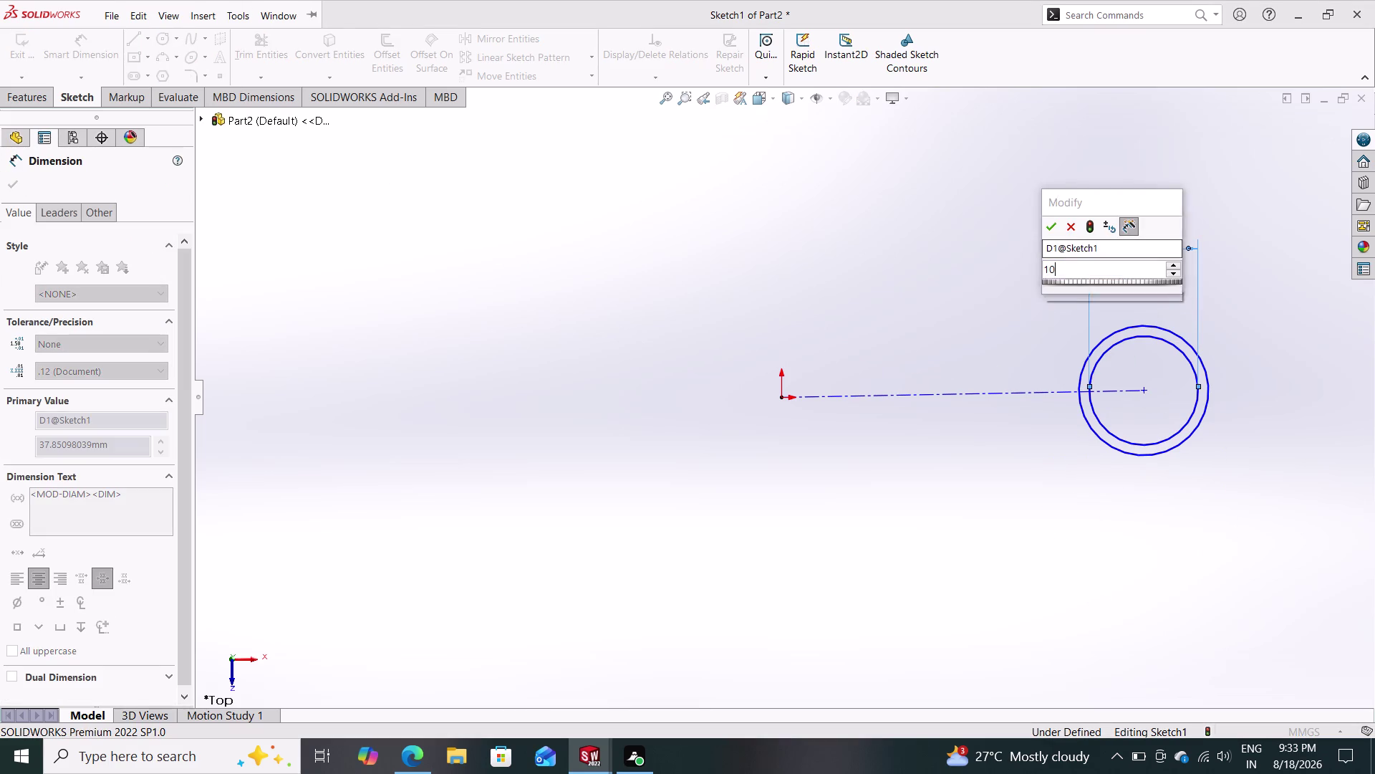
key(Return)
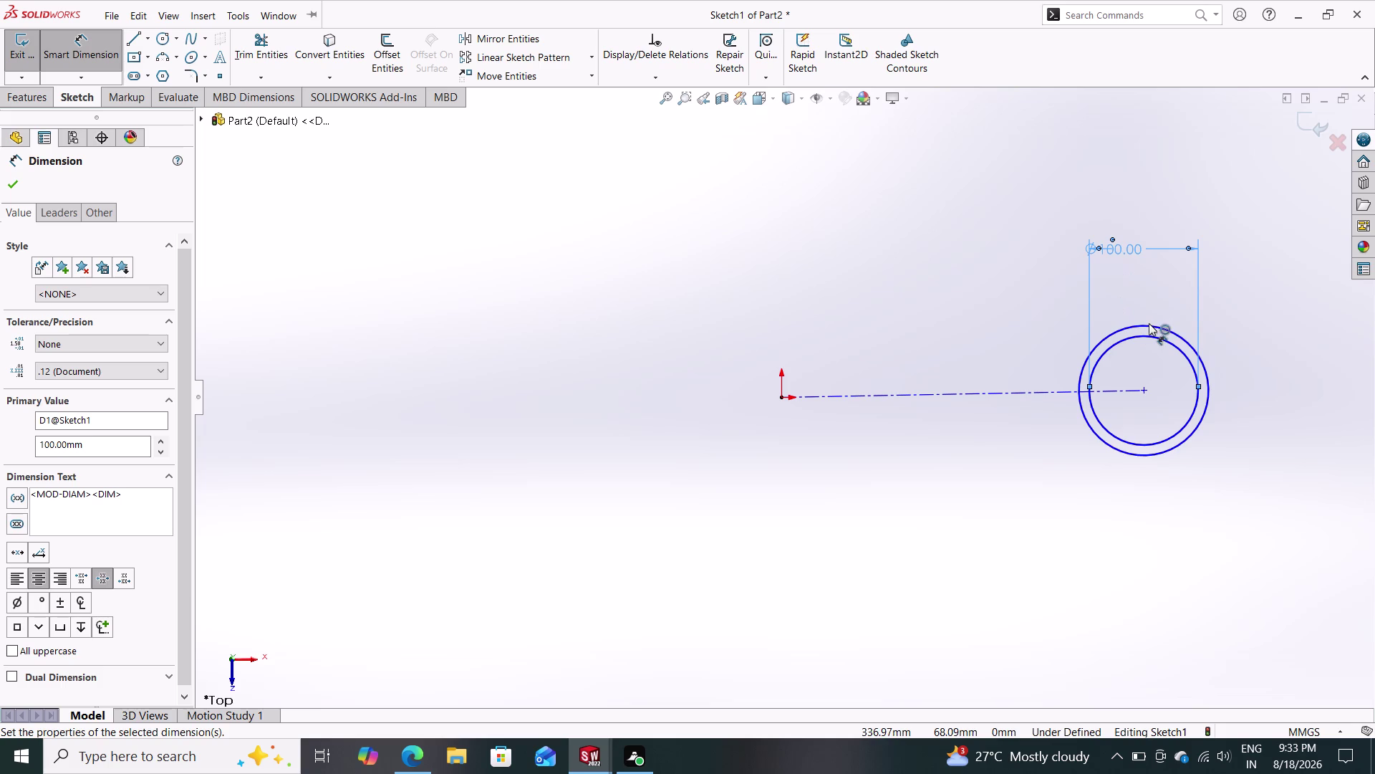
drag(1148, 323, 1093, 232)
click(1144, 173)
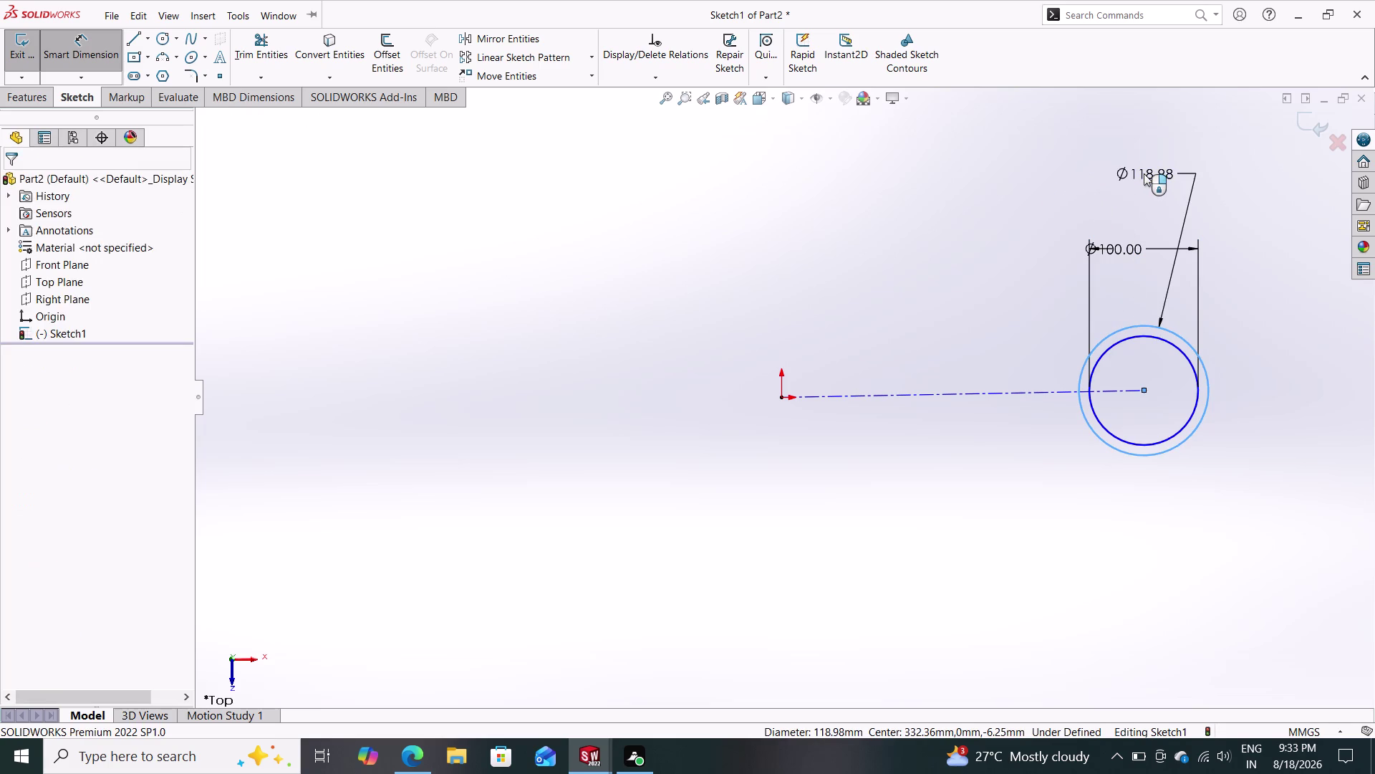
text(120)
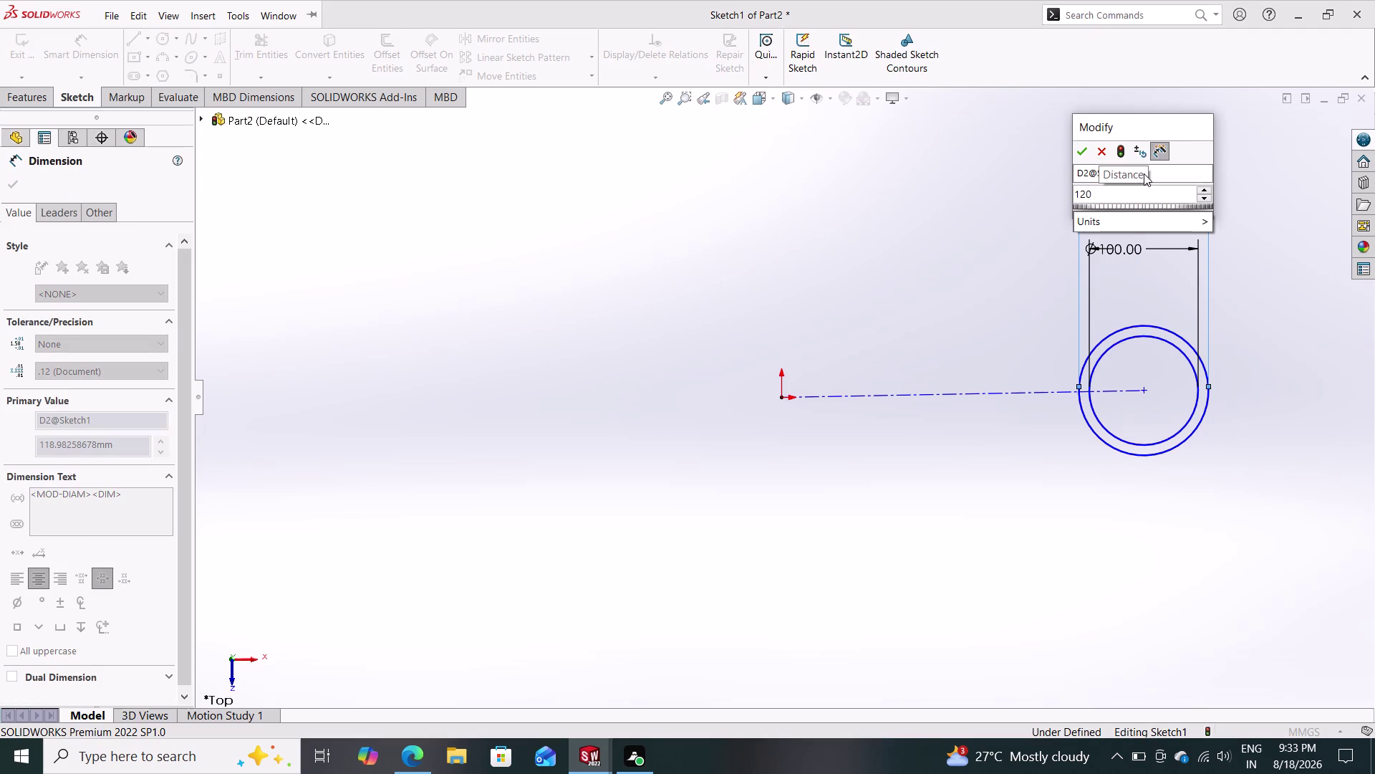
key(Return)
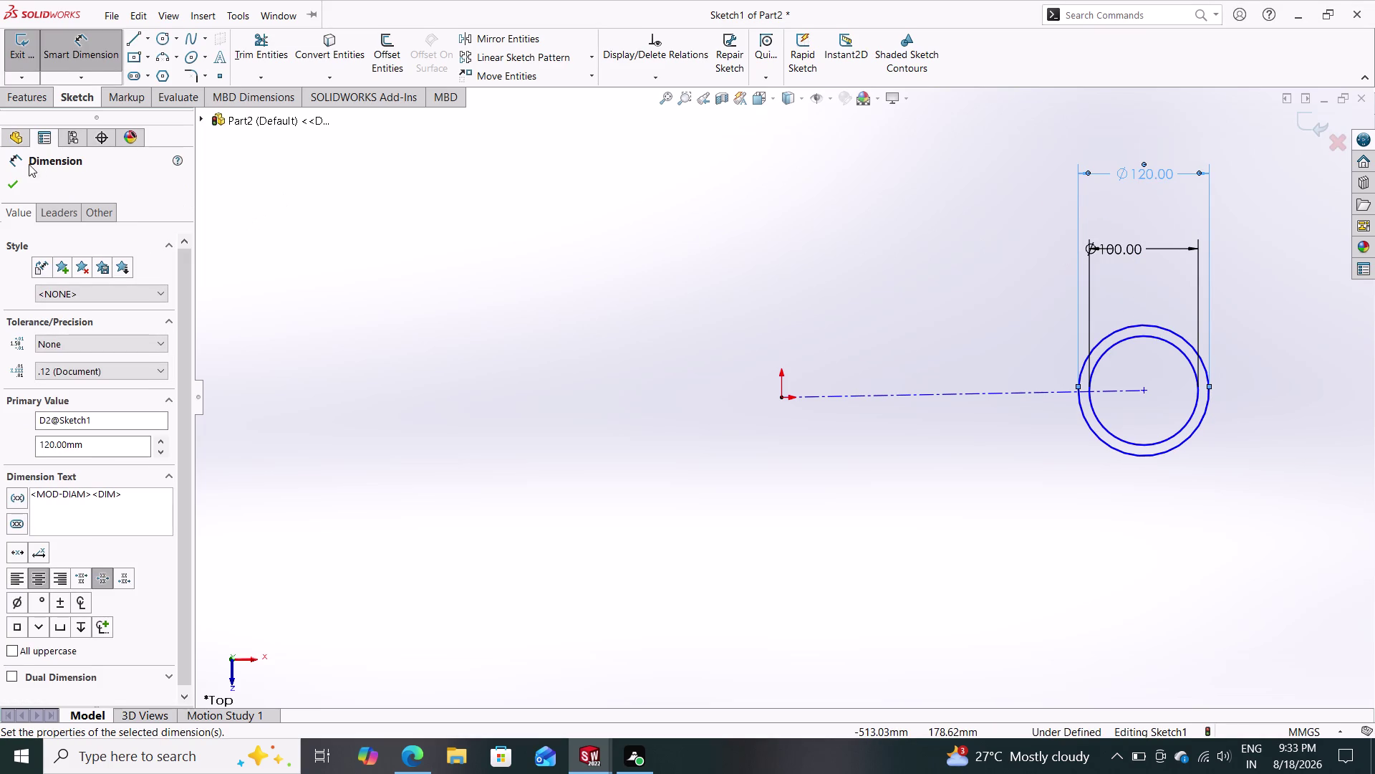
click(8, 184)
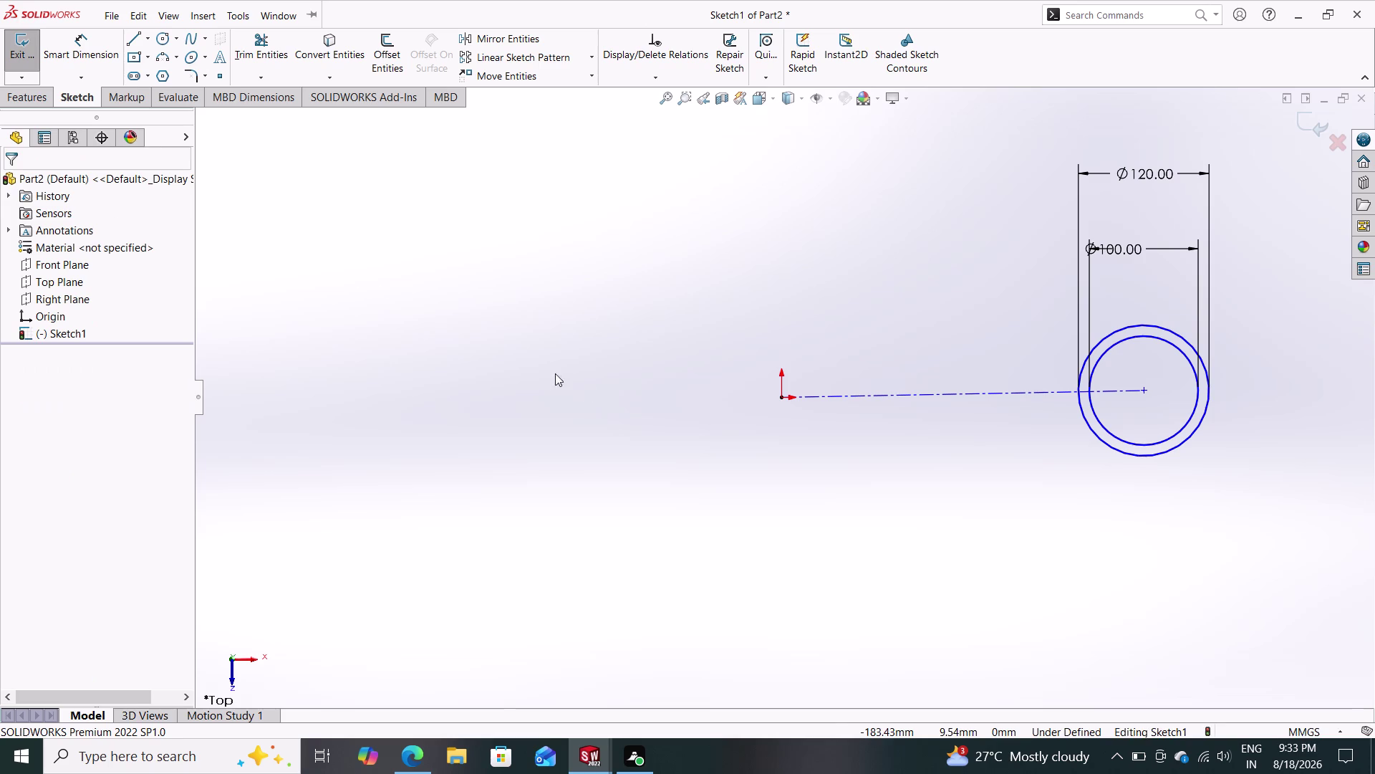
click(78, 44)
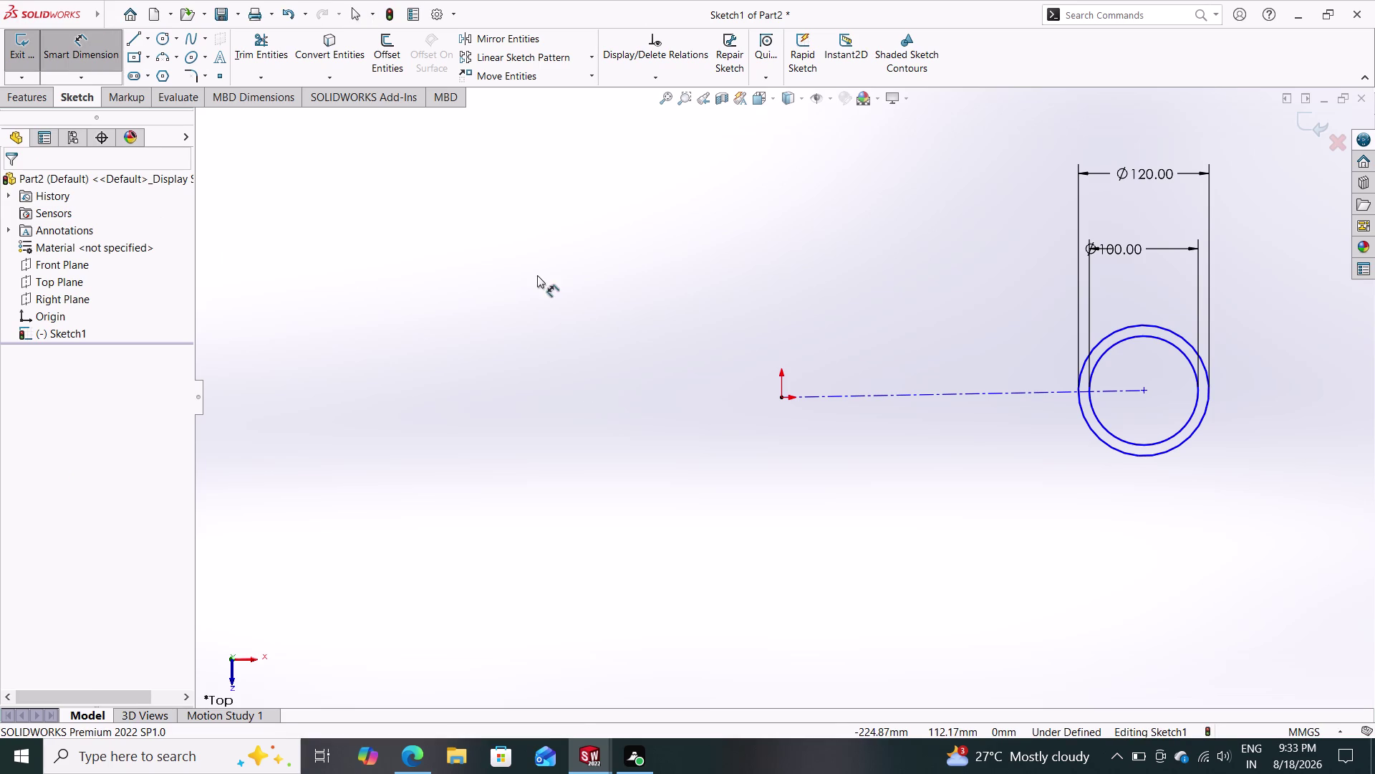
click(779, 401)
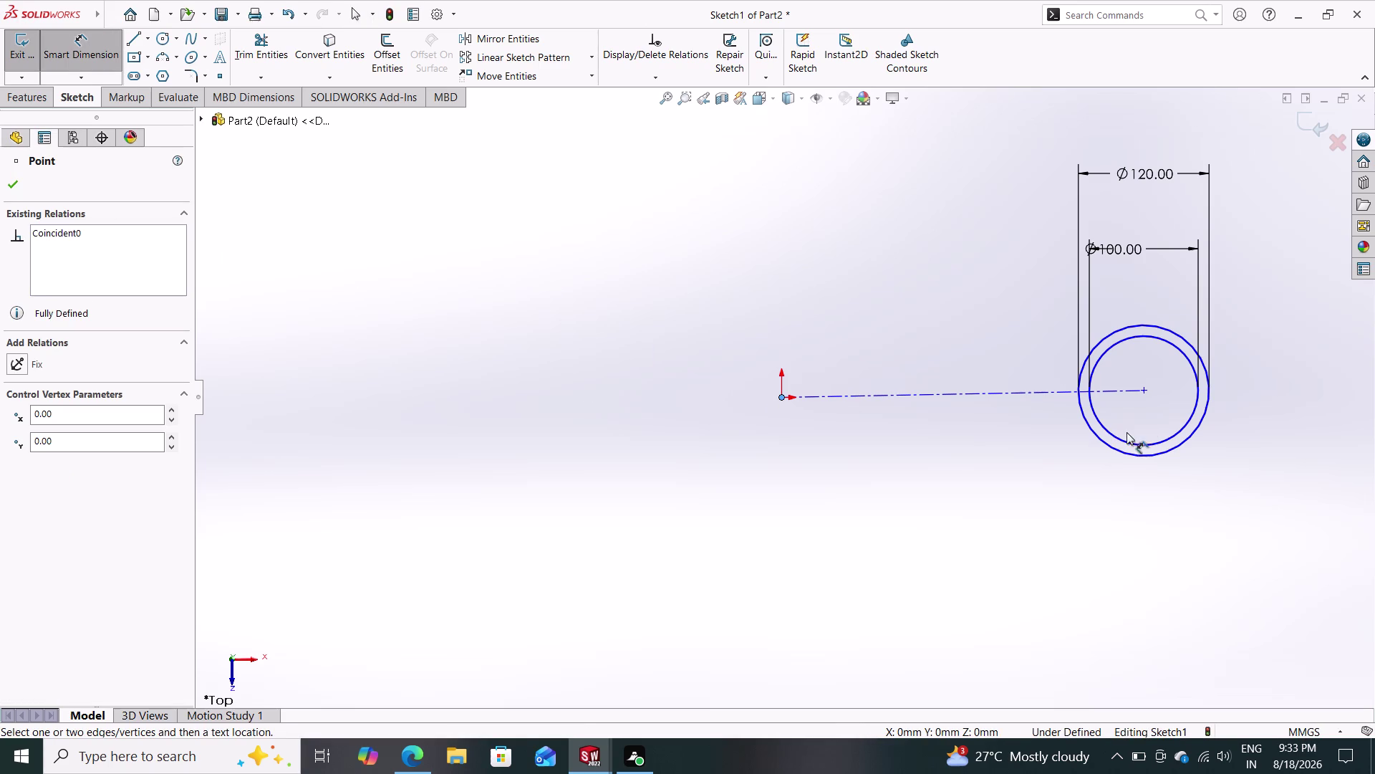
Dimension the ring centre 160 mm from the origin.
click(1142, 391)
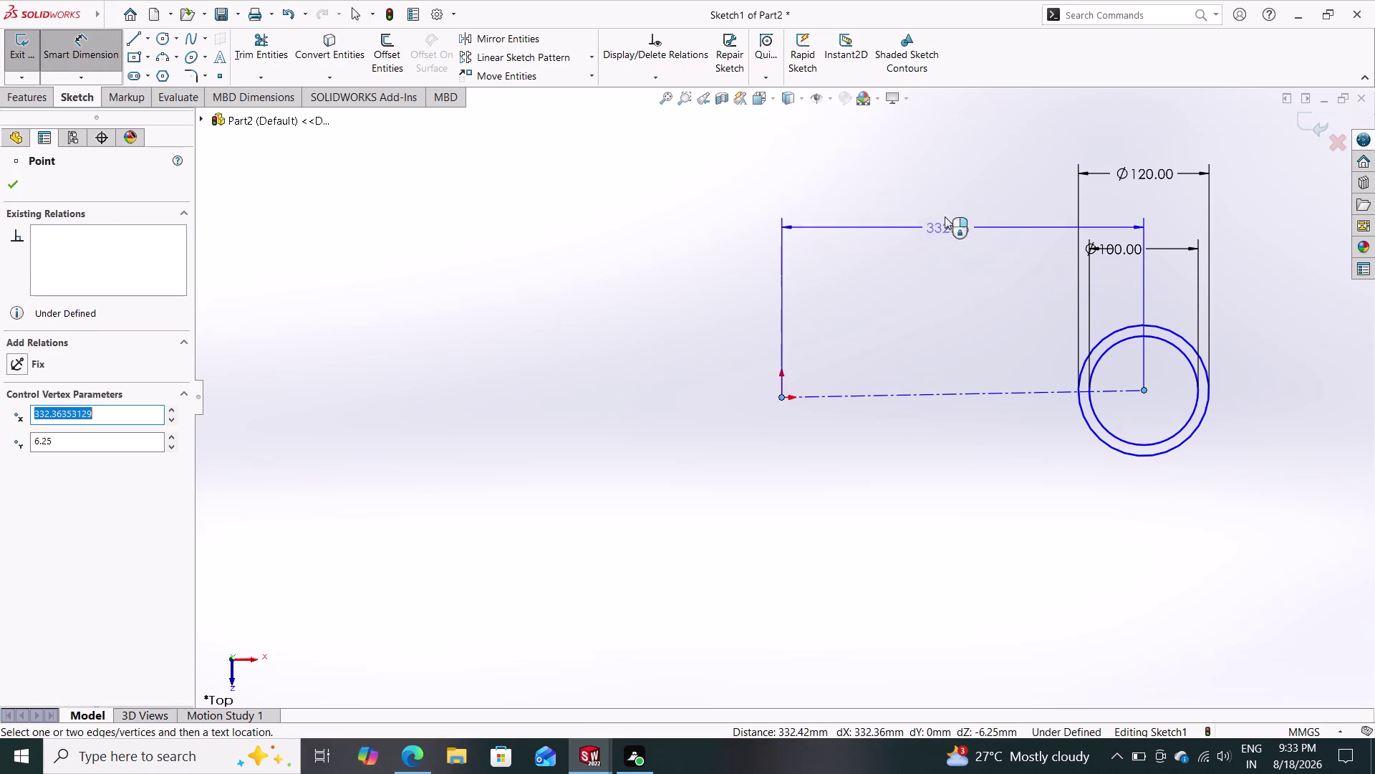
click(932, 193)
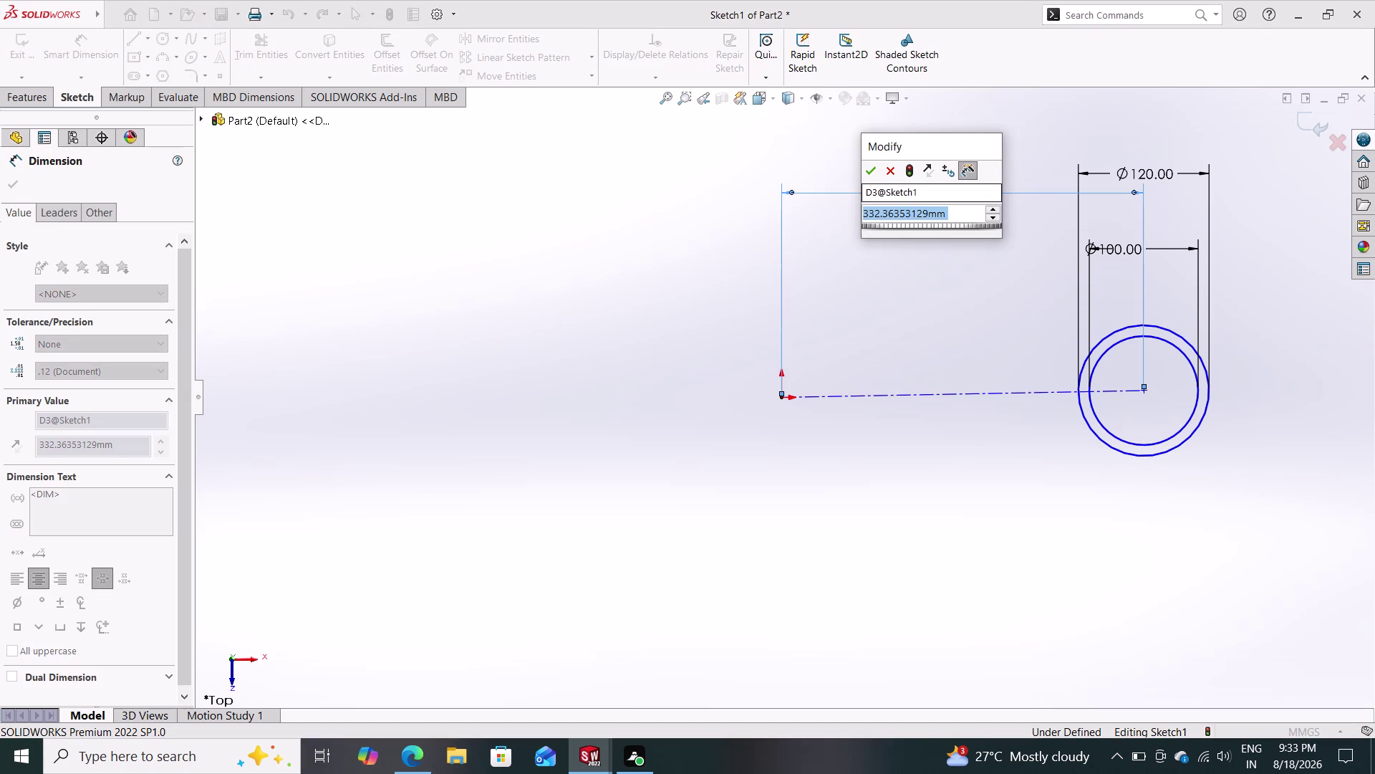
text(160)
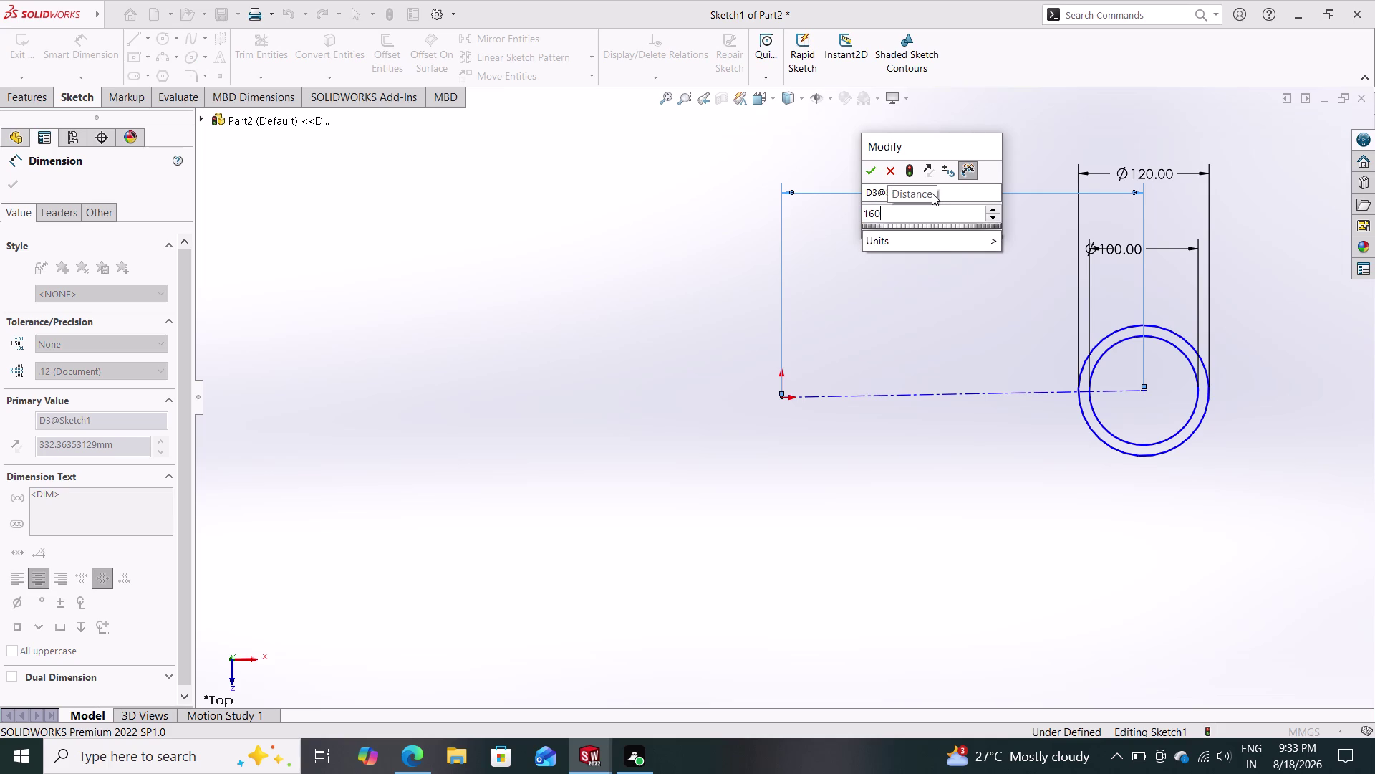
key(Return)
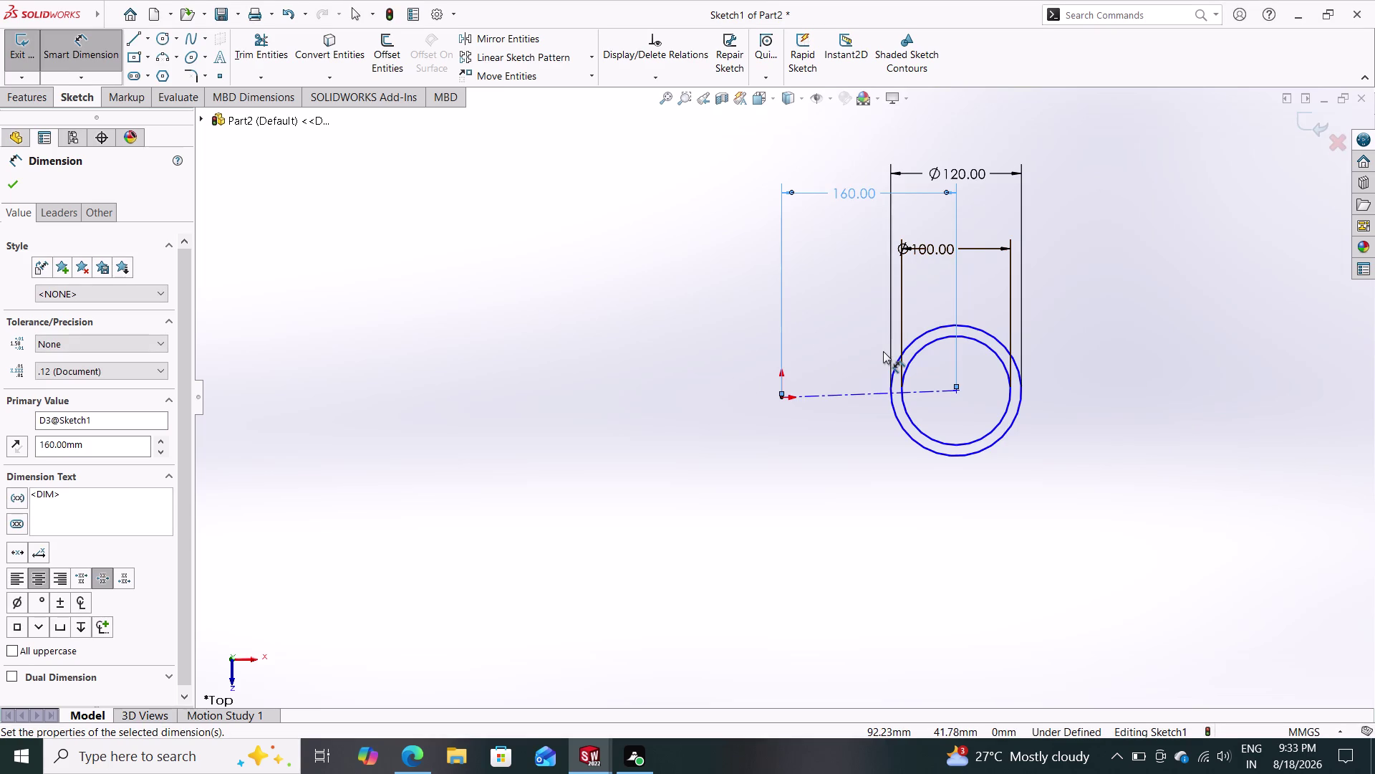
scroll(down, 3)
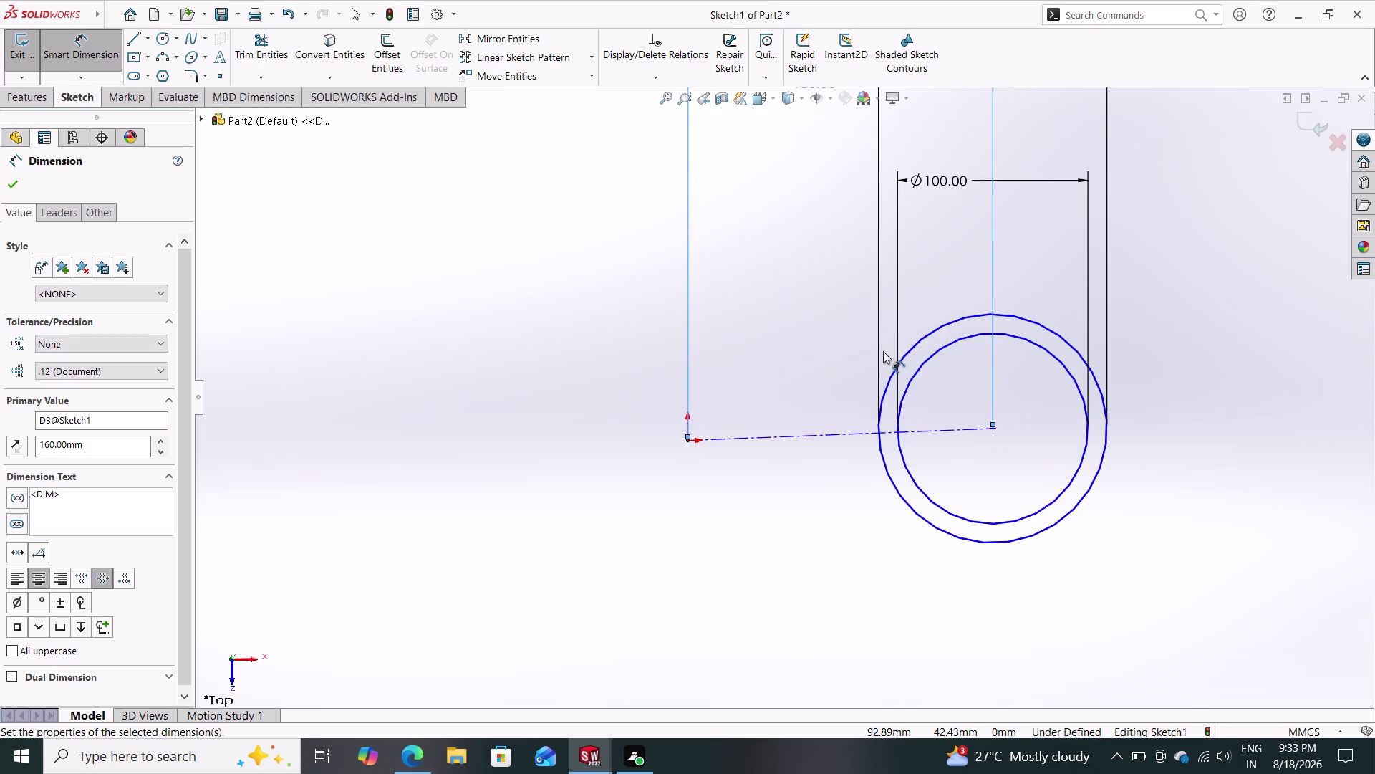
key(Escape)
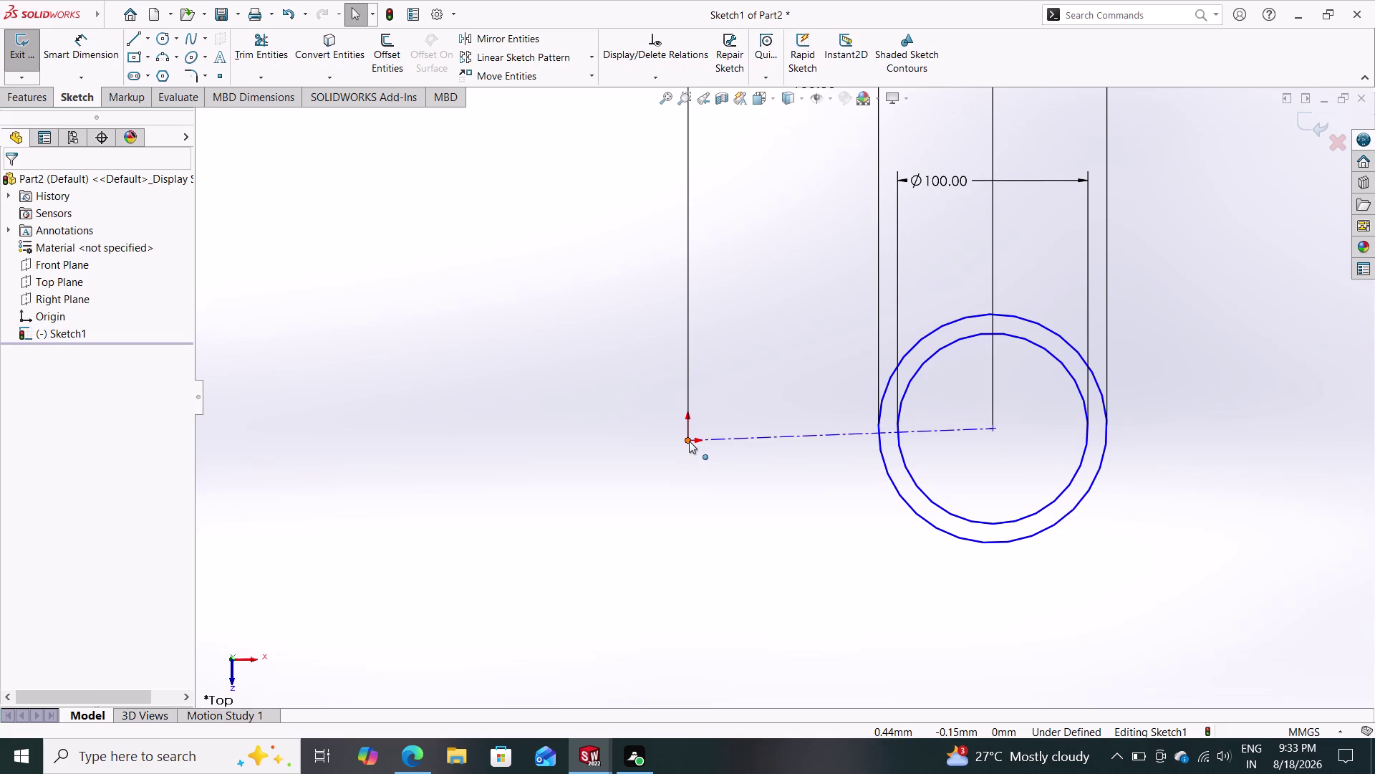
Add a Horizontal relation between the origin and the ring centre.
click(689, 441)
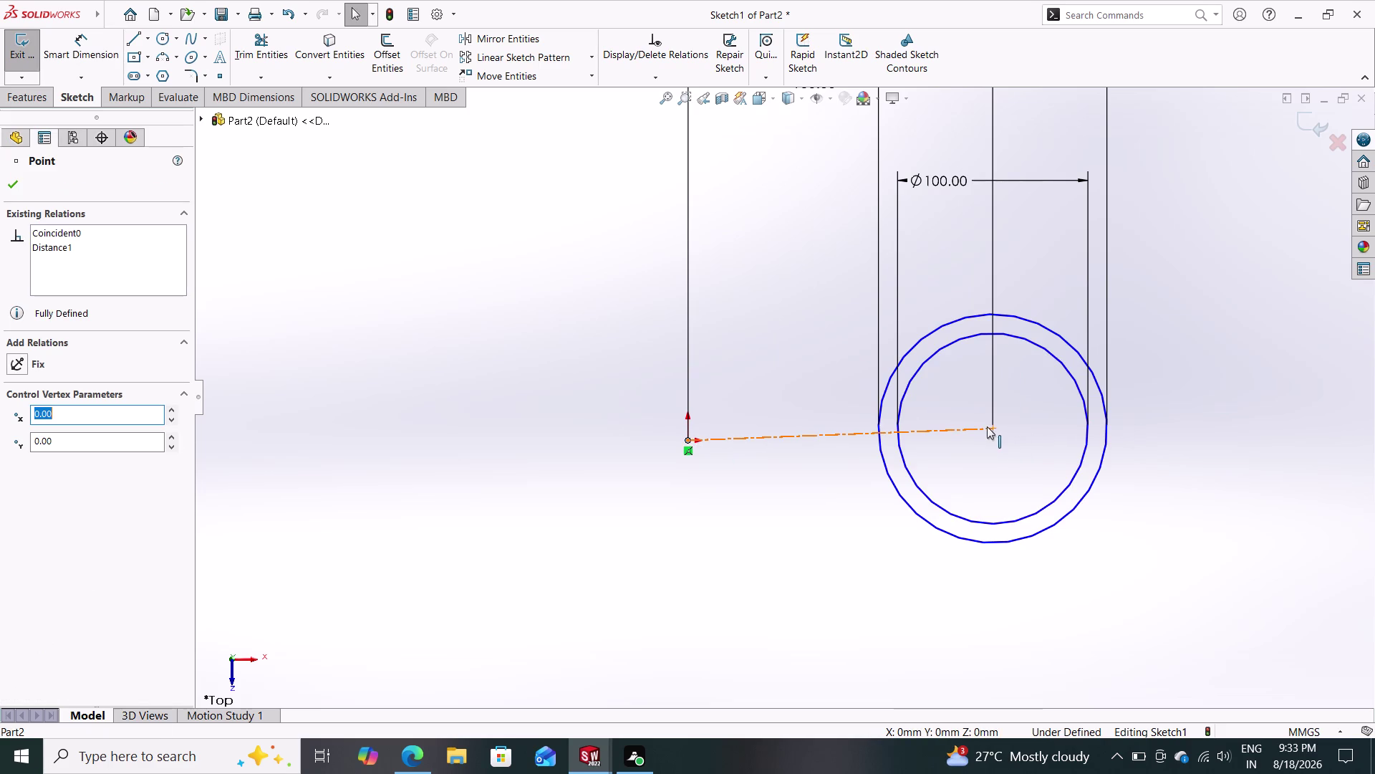
click(992, 426)
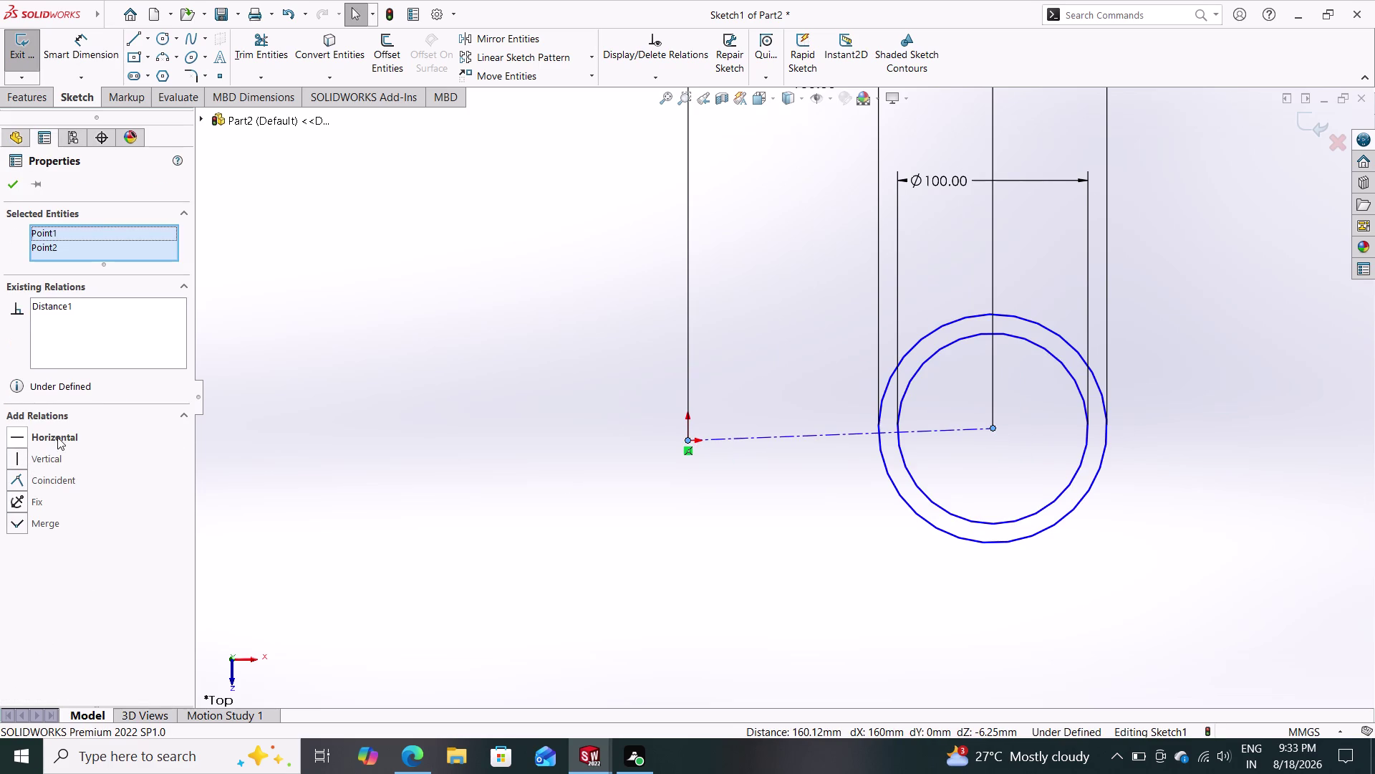
click(57, 436)
click(6, 187)
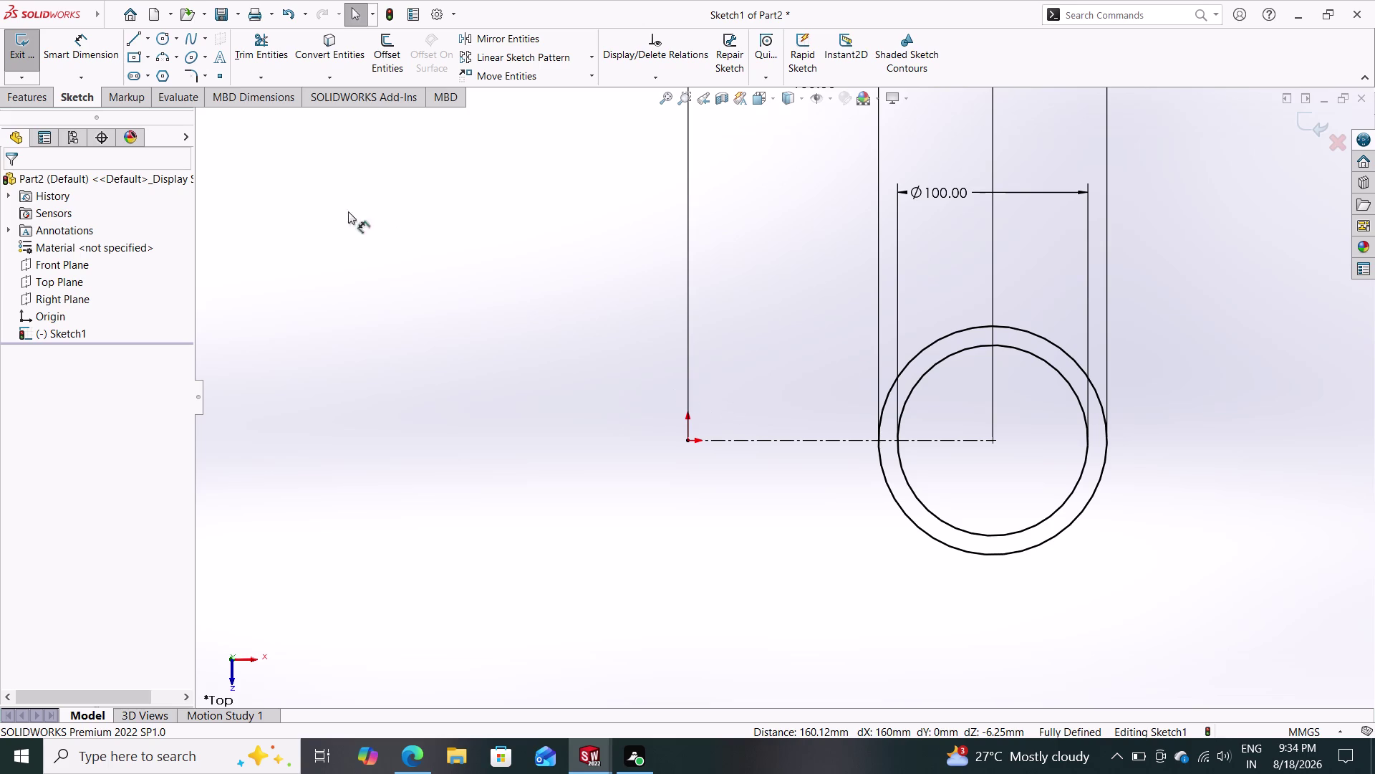
click(48, 107)
Extrude the ring sketch as a 30 mm Mid Plane boss, creating Boss-Extrude1.
click(33, 98)
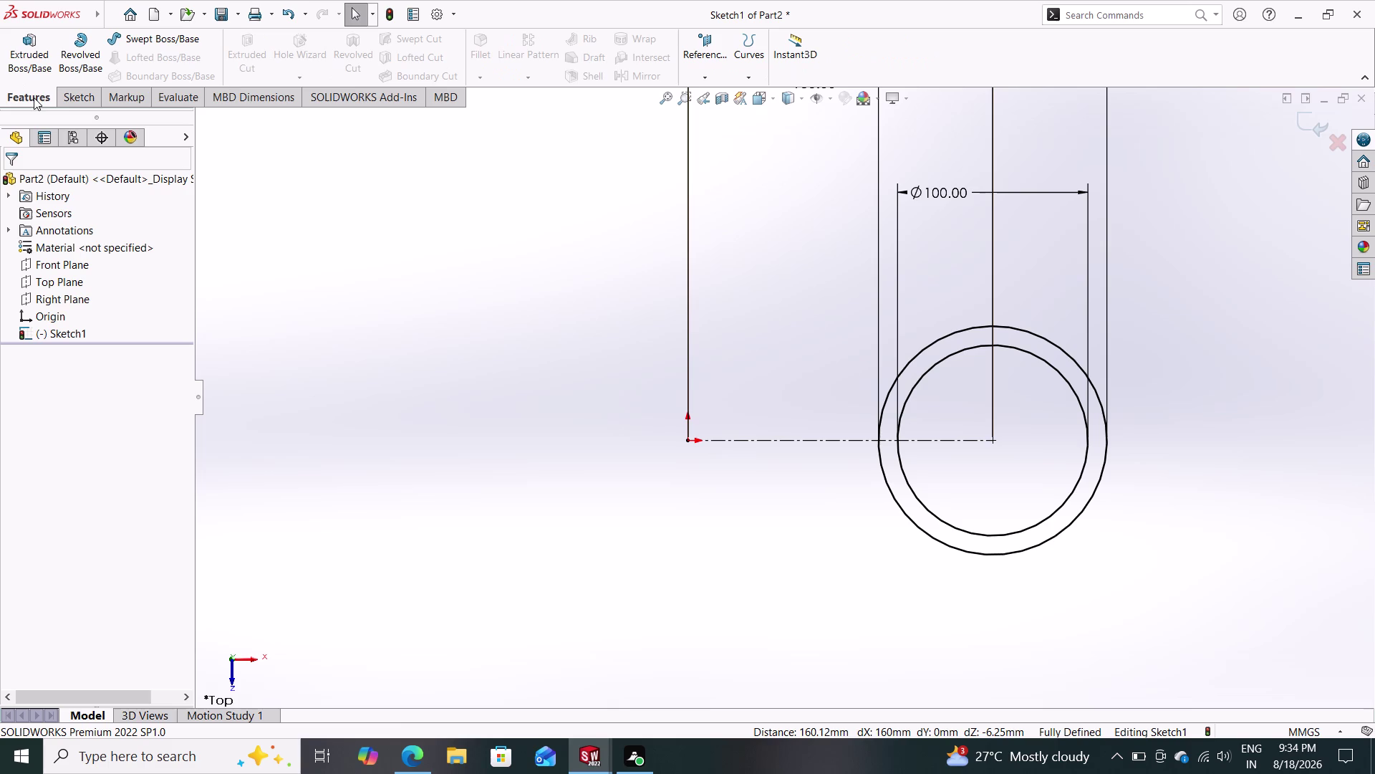
click(32, 45)
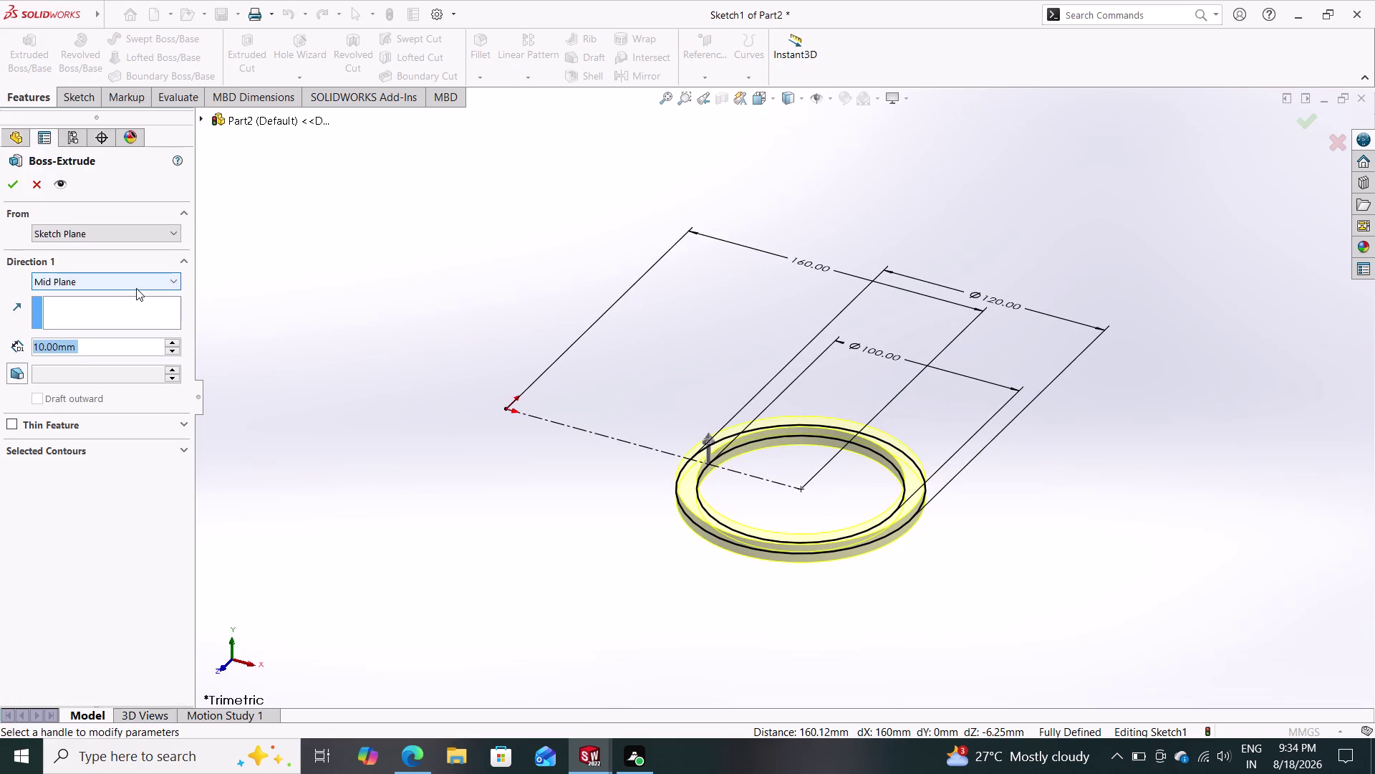
text(30)
key(Return)
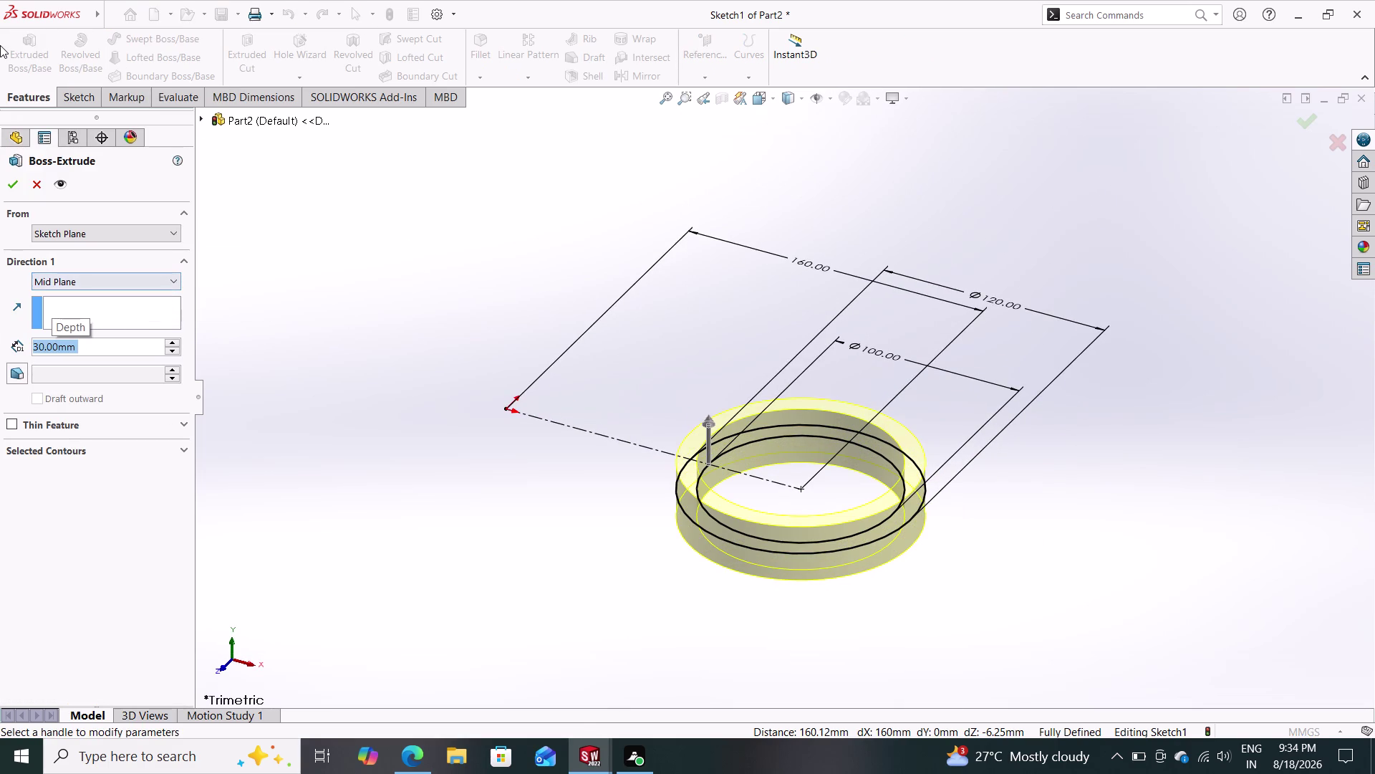
click(15, 185)
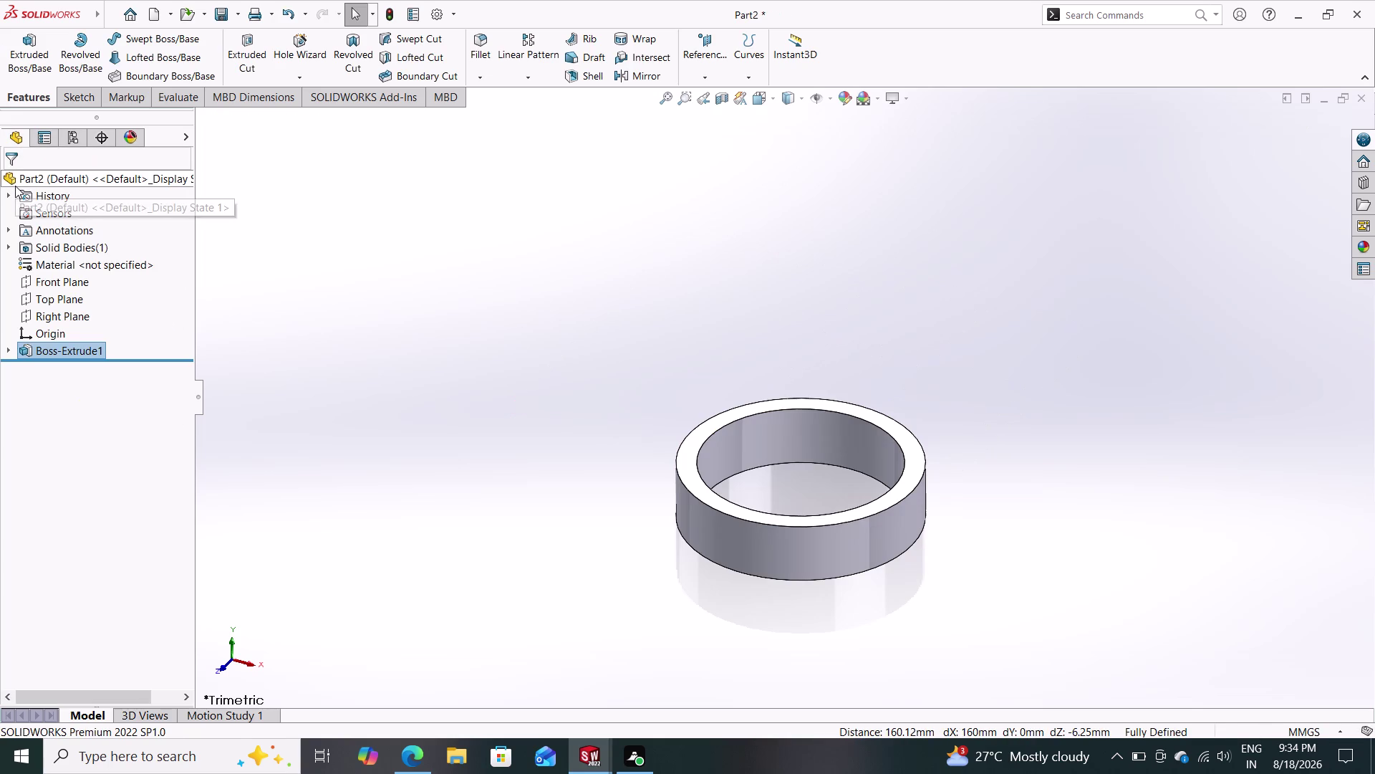